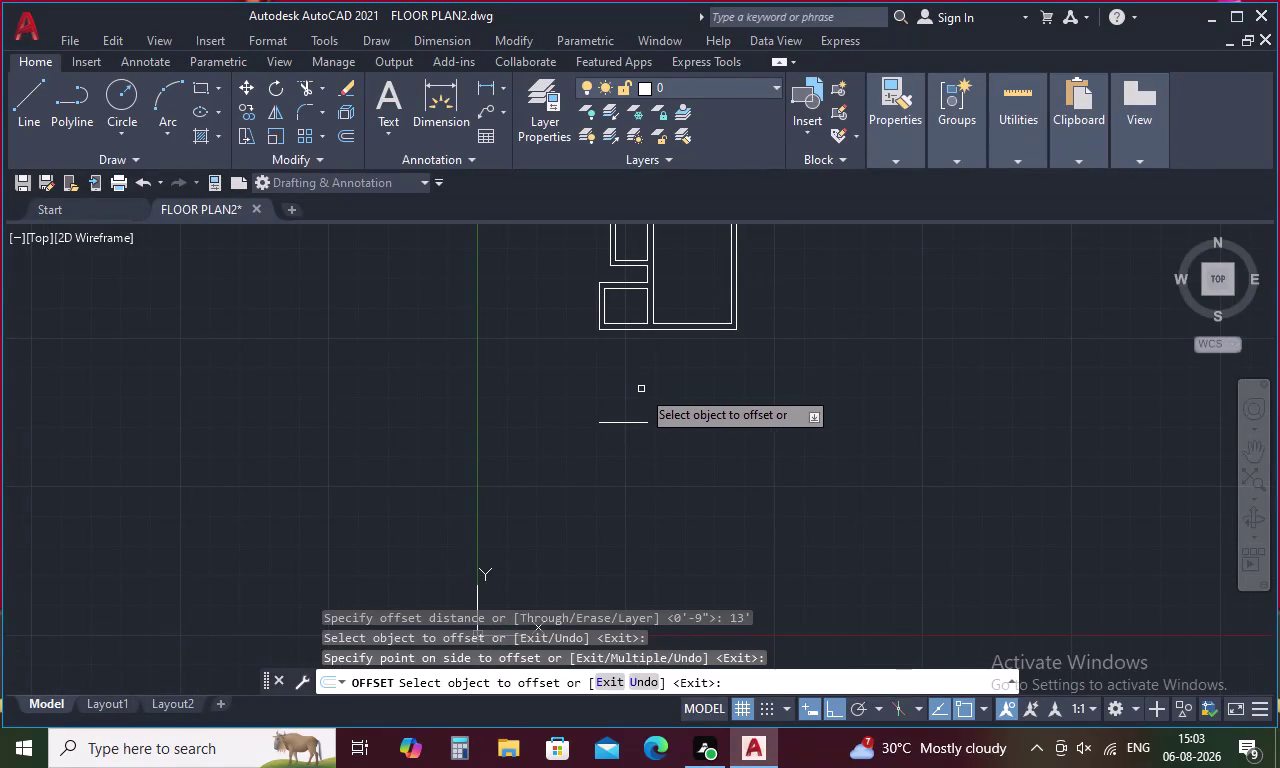
Draw a vertical and a horizontal line forming an L-shaped corner below the plan.
key(space)
text(l)
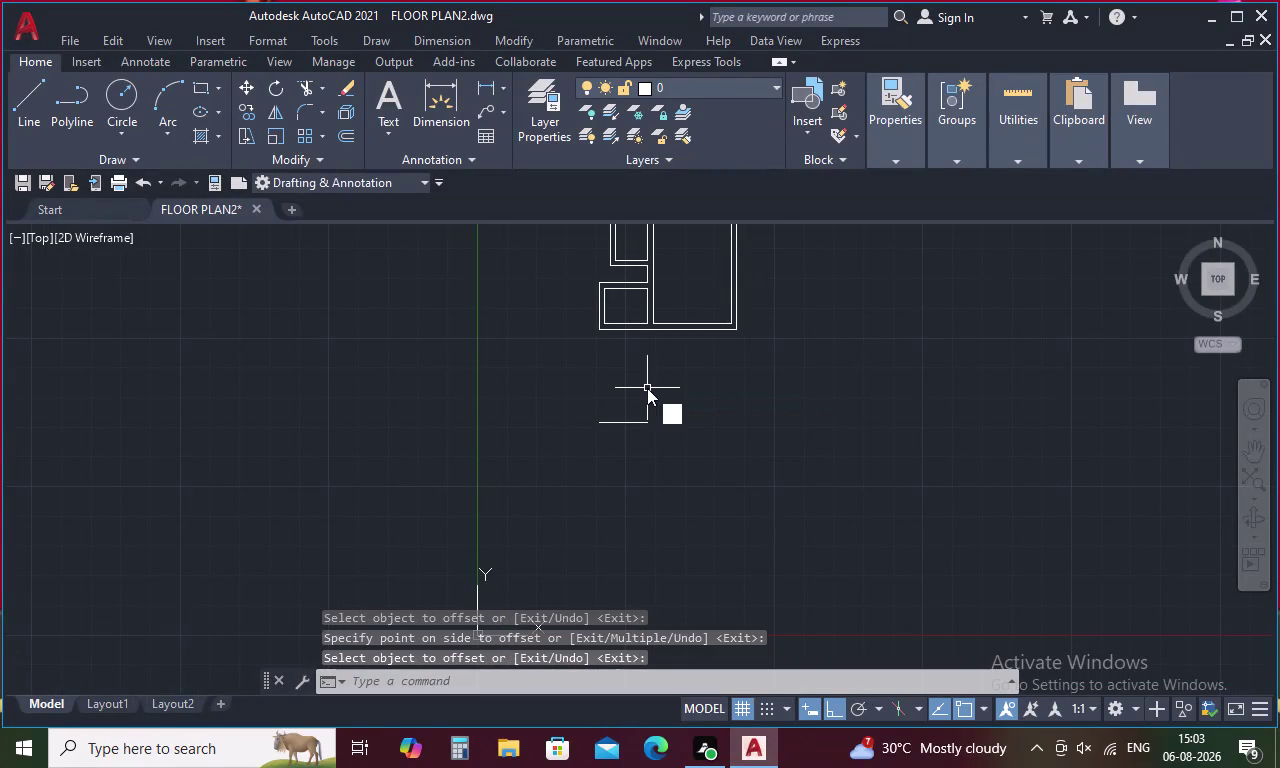
key(space)
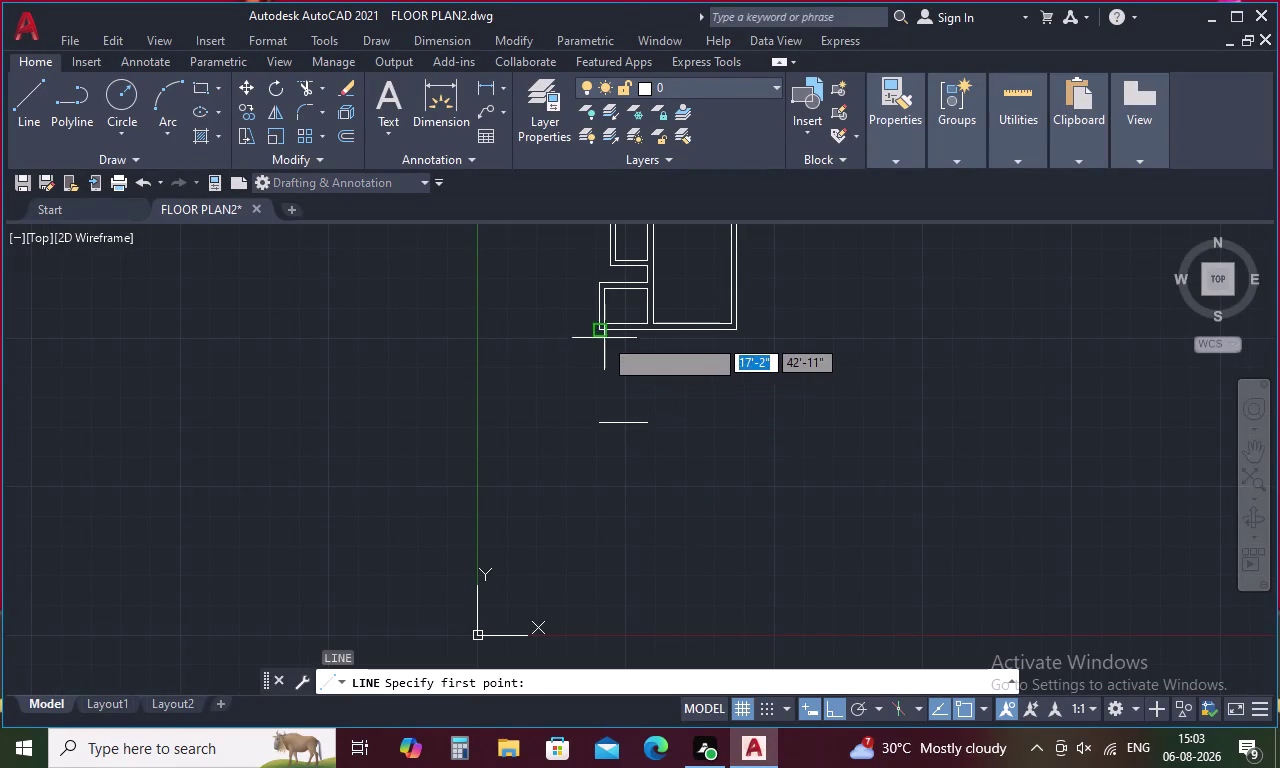
click(598, 334)
scroll(up, 3)
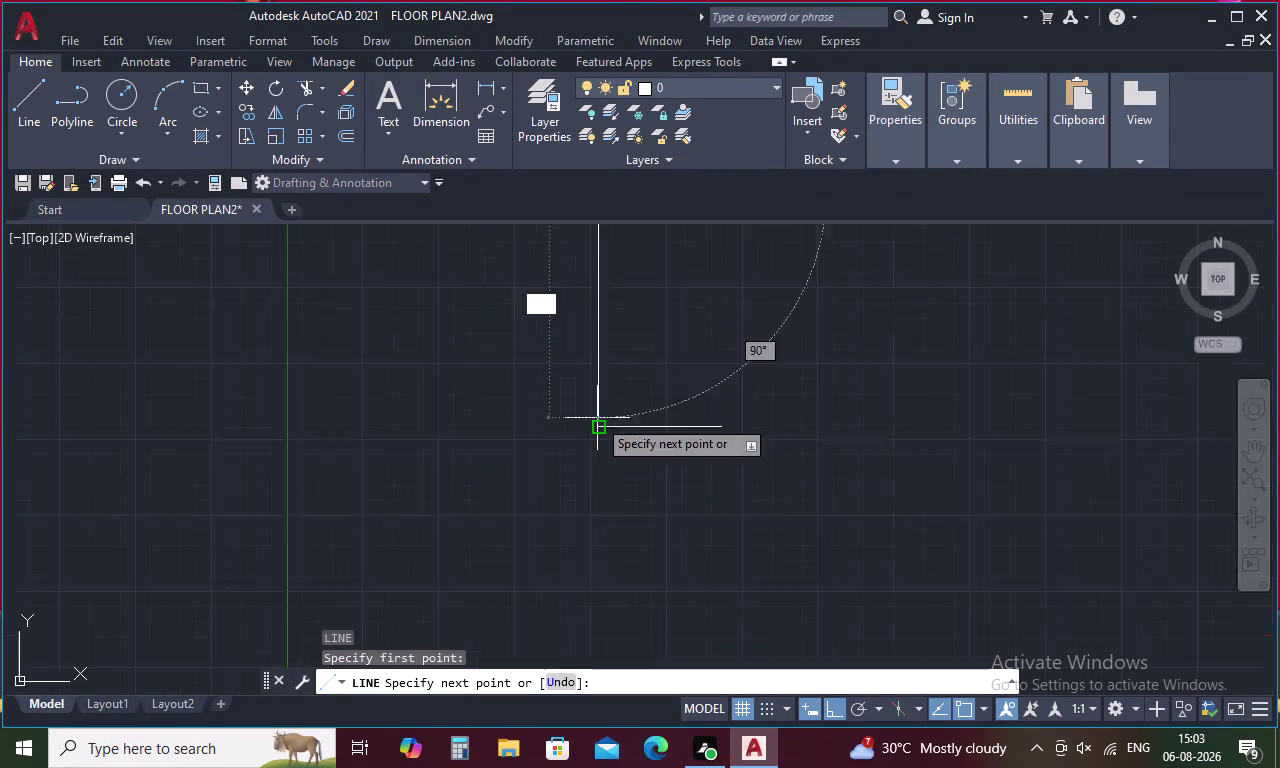
scroll(up, 3)
click(599, 434)
key(Escape)
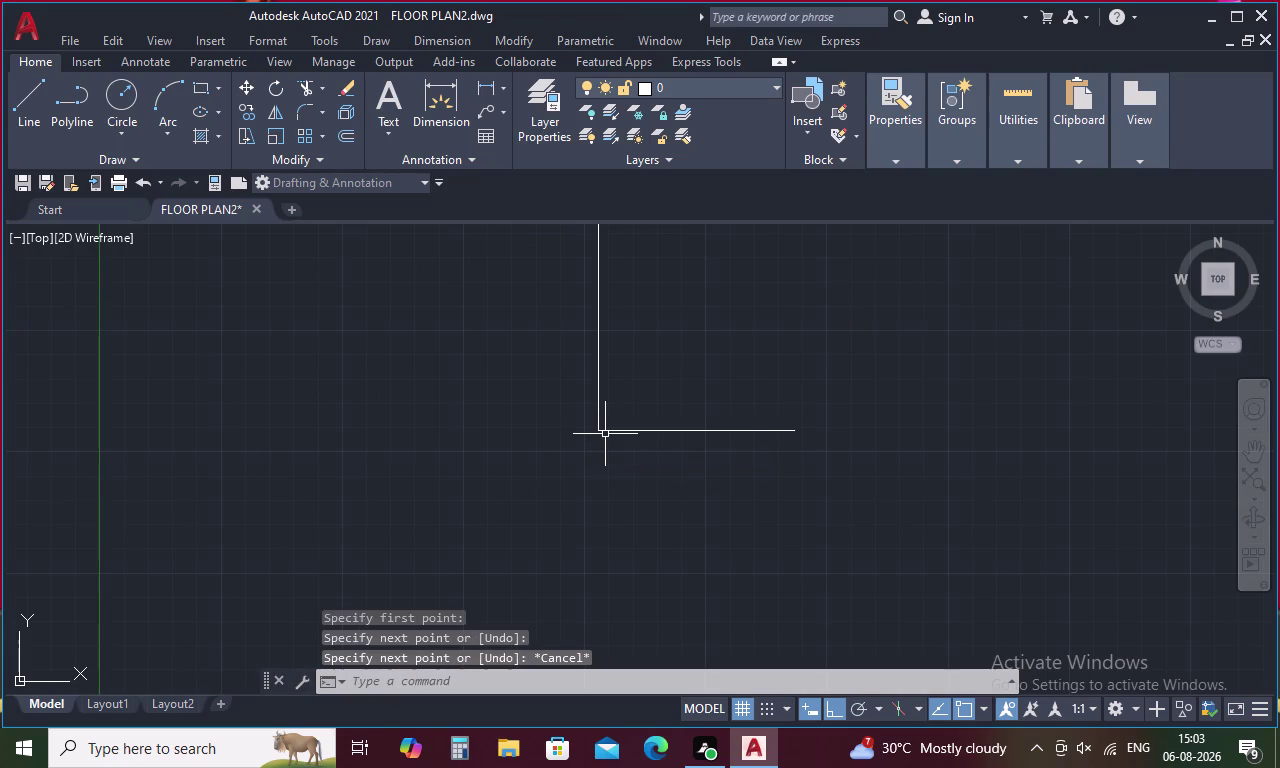
Offset the vertical line right and the horizontal line down by 9 inches.
text(o 9)
key(space)
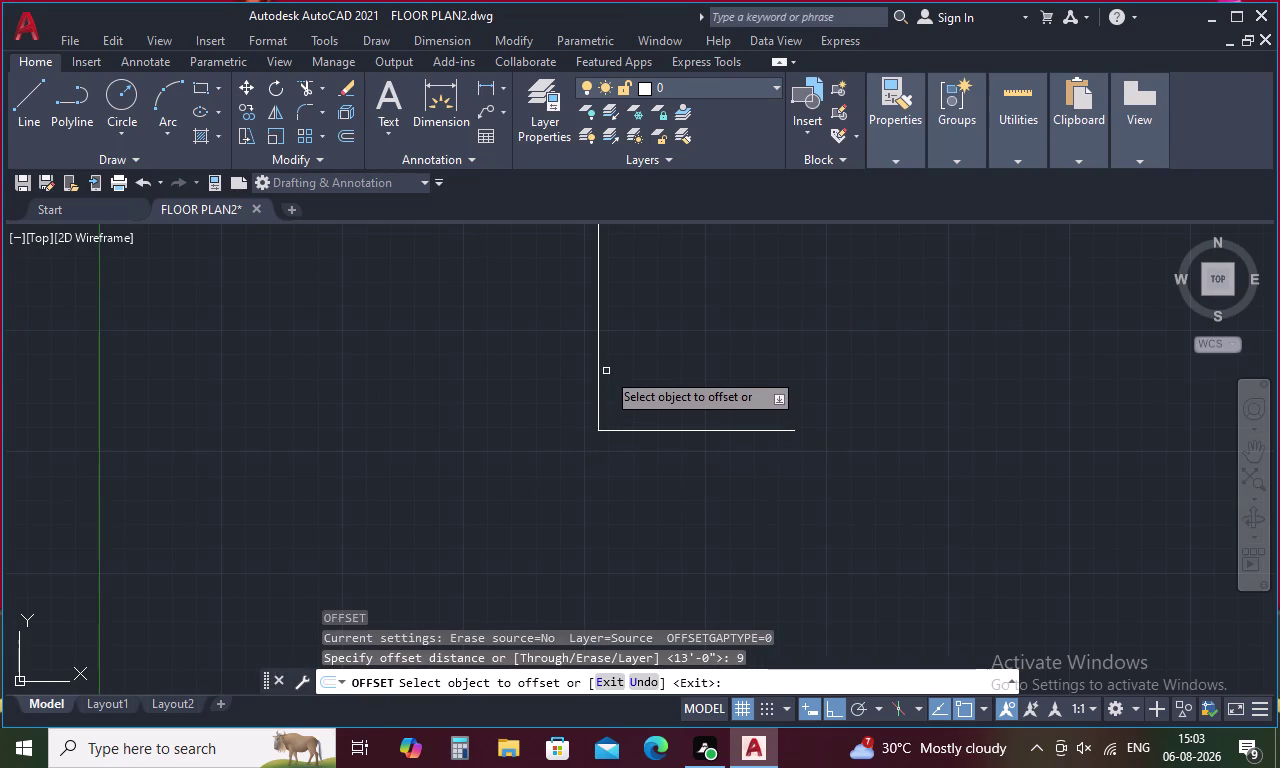
click(596, 354)
click(619, 346)
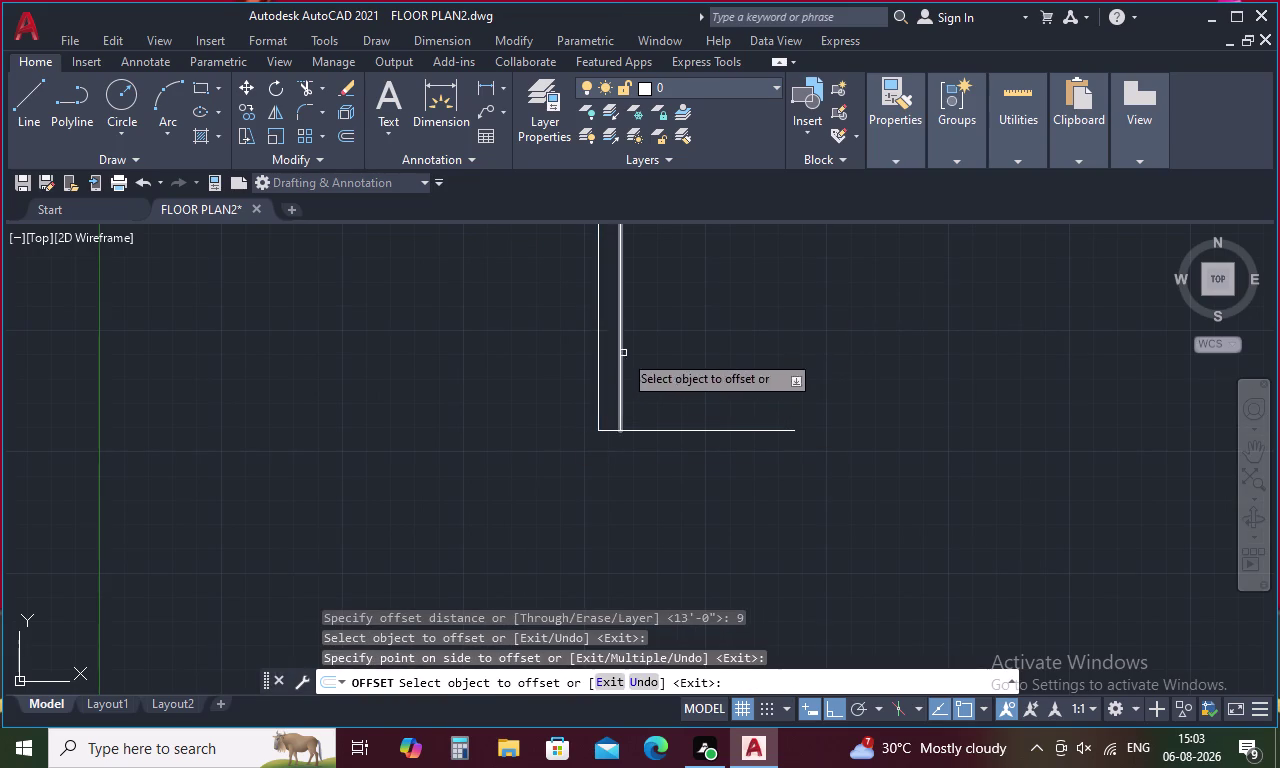
click(657, 433)
click(654, 465)
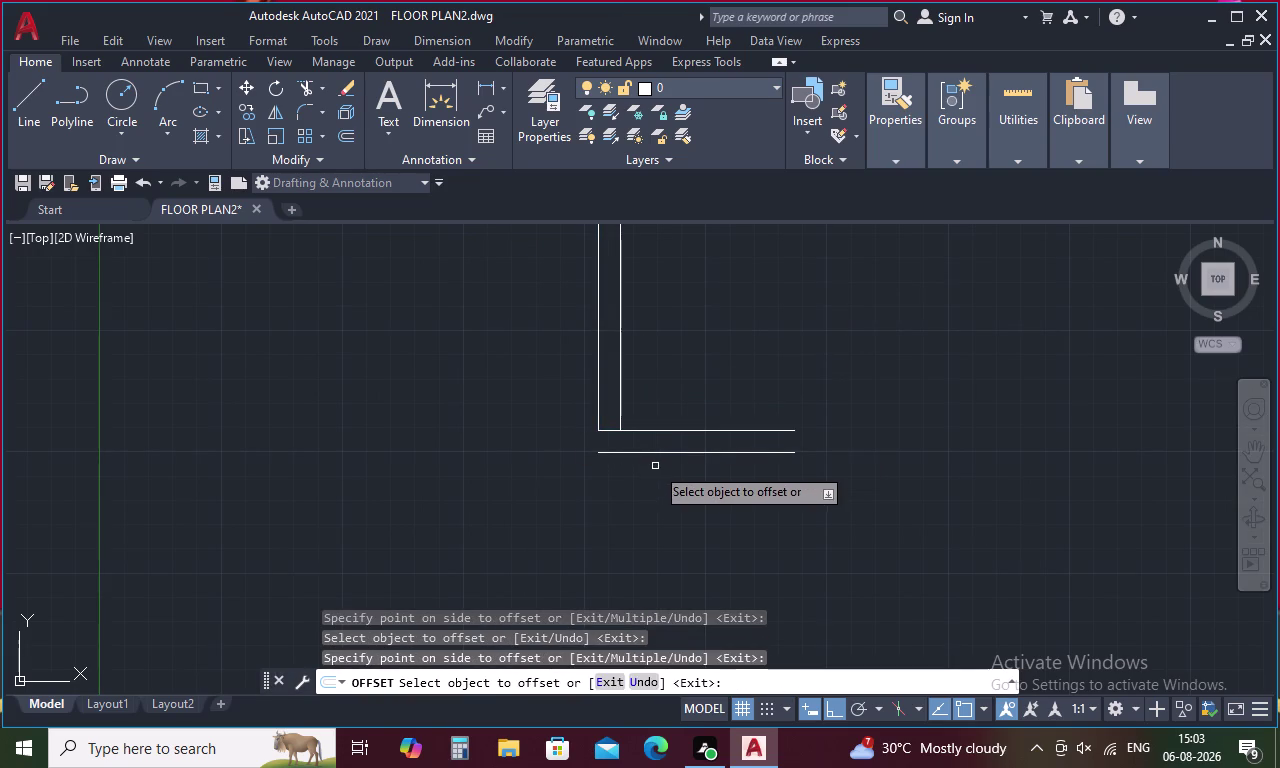
key(Escape)
Start another offset with distance 13, then cancel it.
text(o)
key(space)
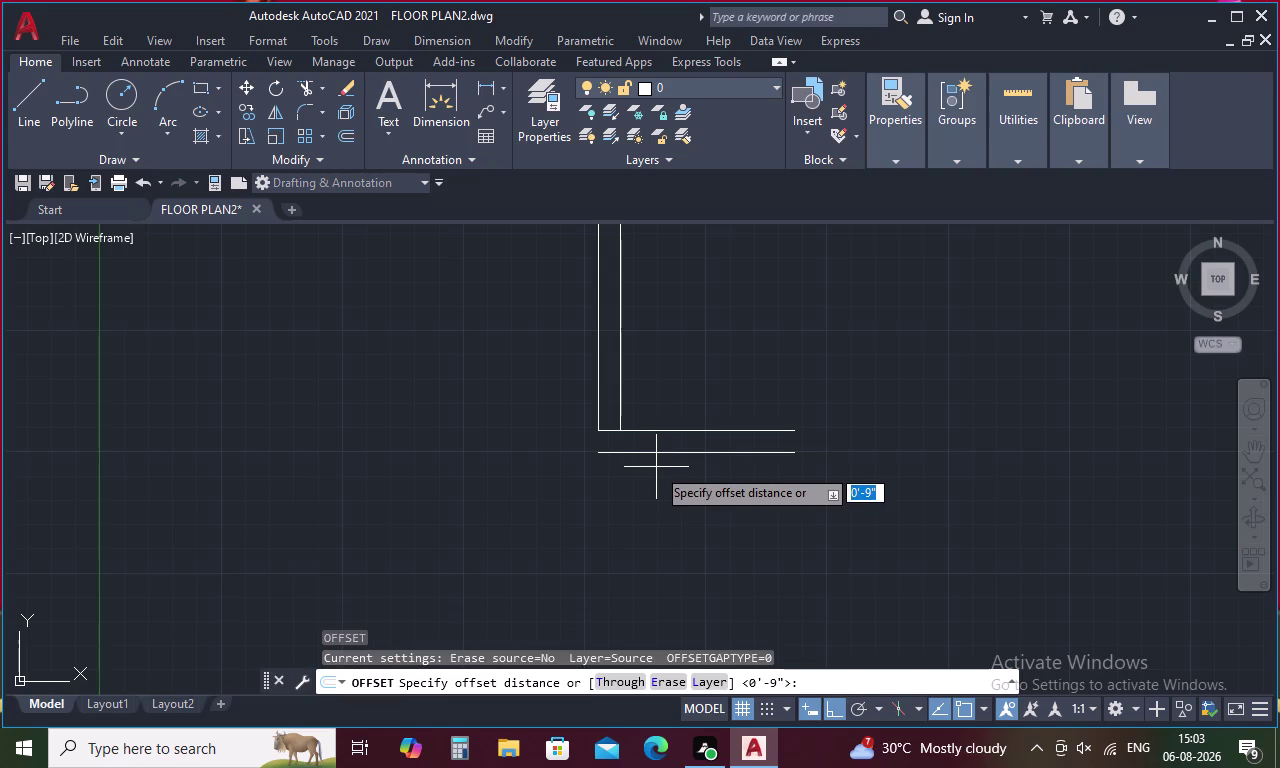
text(13)
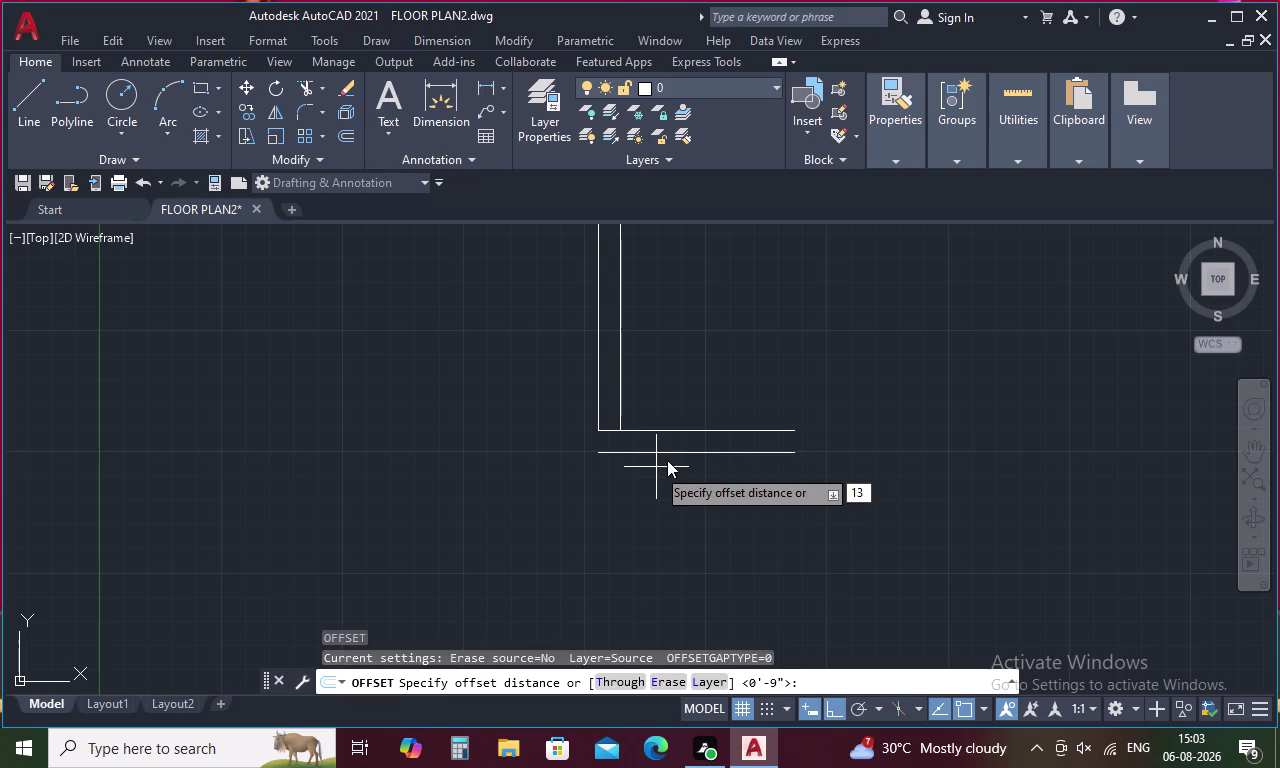
key(Escape)
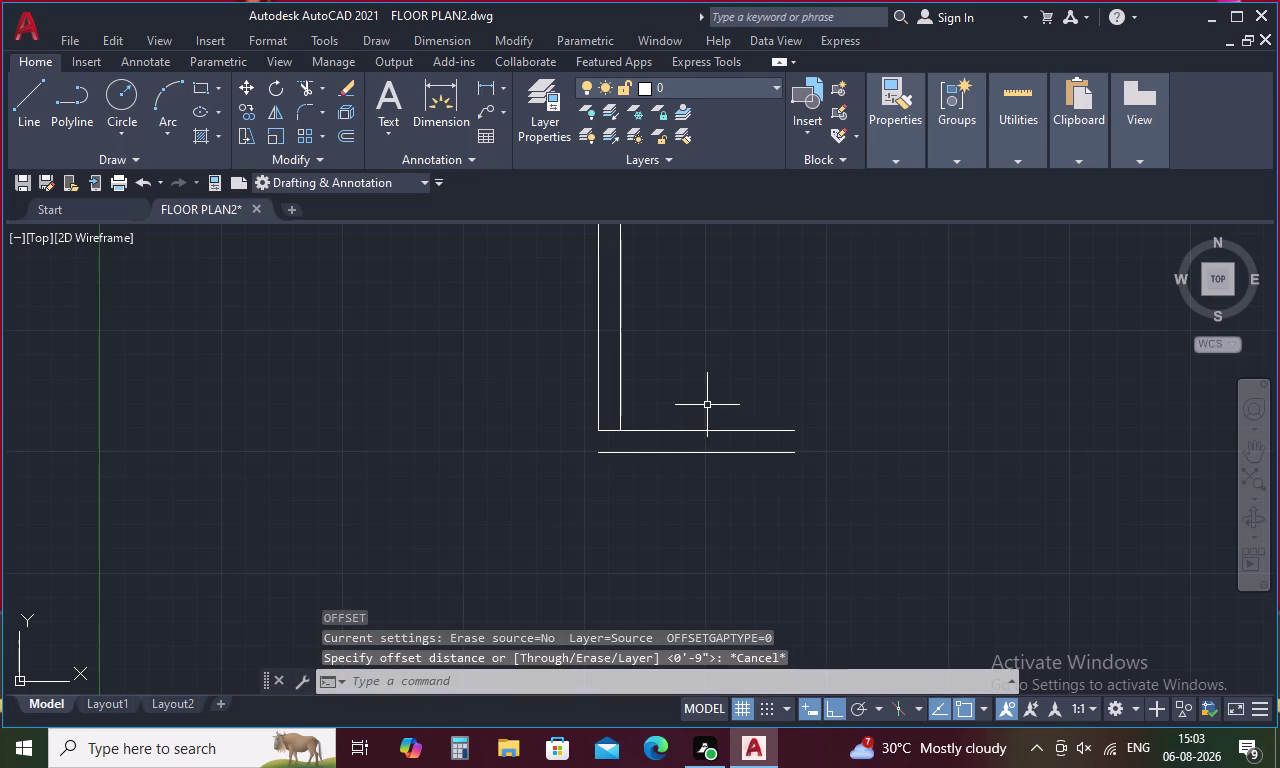
Erase the trial corner's horizontal and vertical line pairs and pan back to the plan.
middle_click(707, 405)
drag(767, 351, 505, 300)
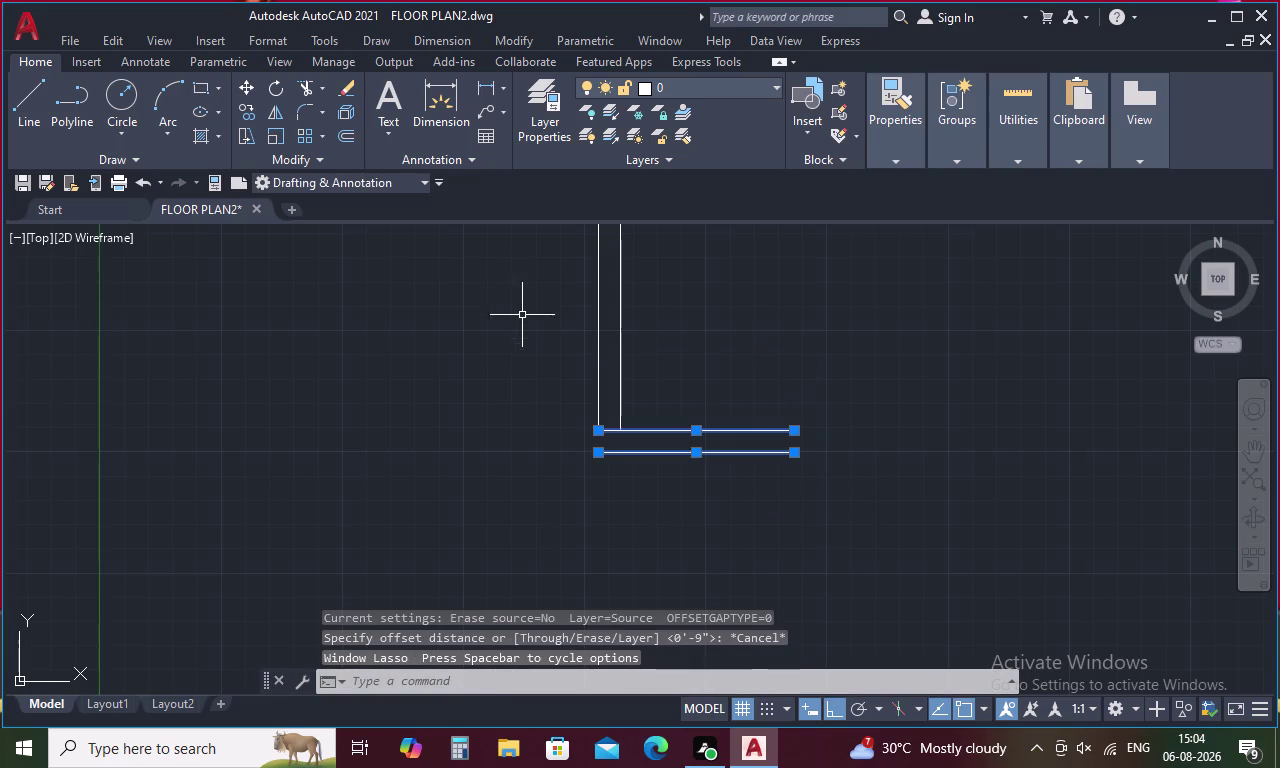
key(Delete)
drag(752, 301, 495, 357)
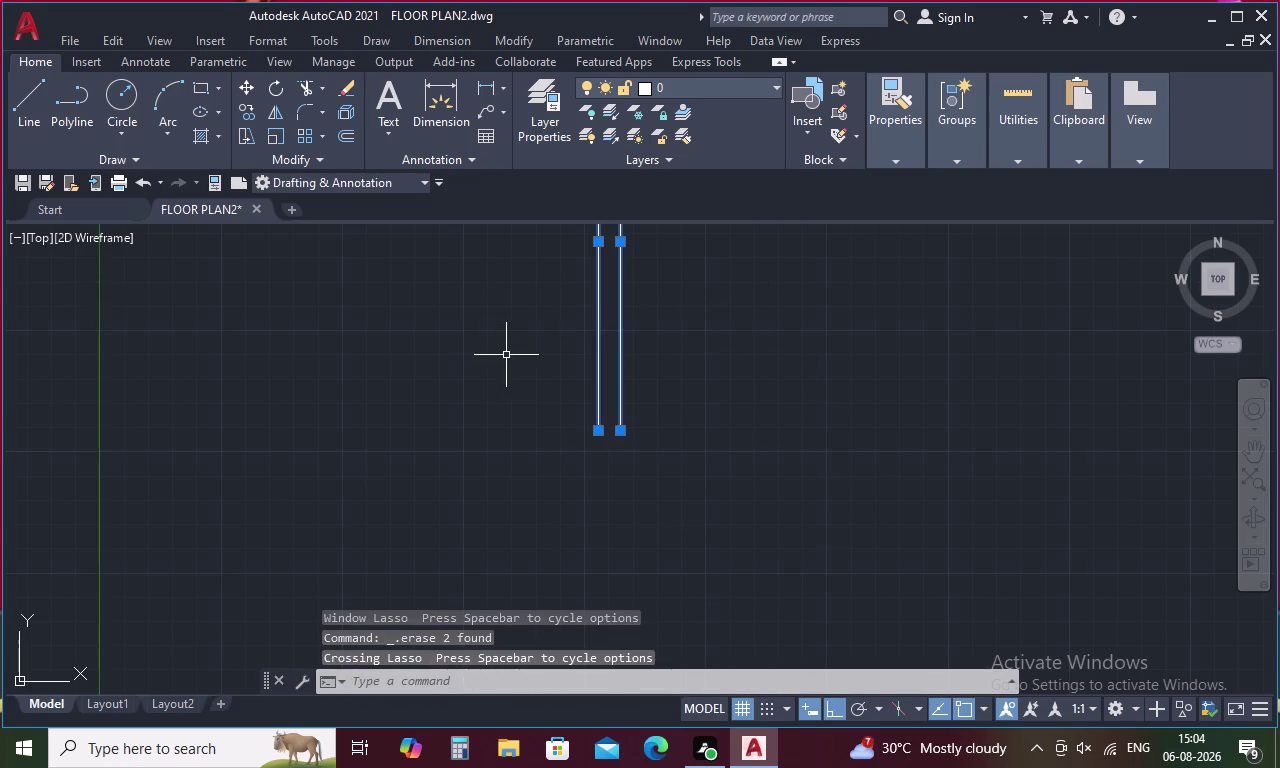
key(Delete)
scroll(down, 3)
middle_drag(508, 358, 533, 506)
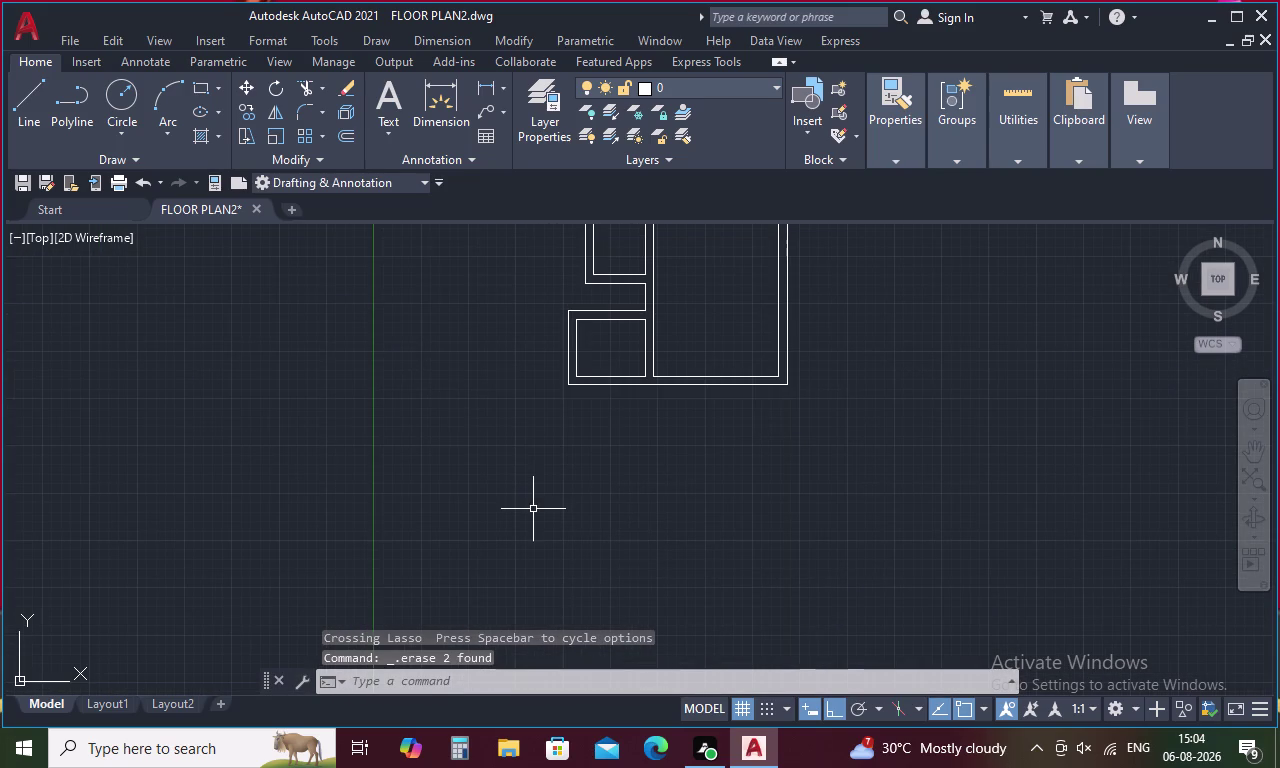
Offset a plan line 10' downward to place a new wall line below the plan.
key(o)
key(Return)
text(1)
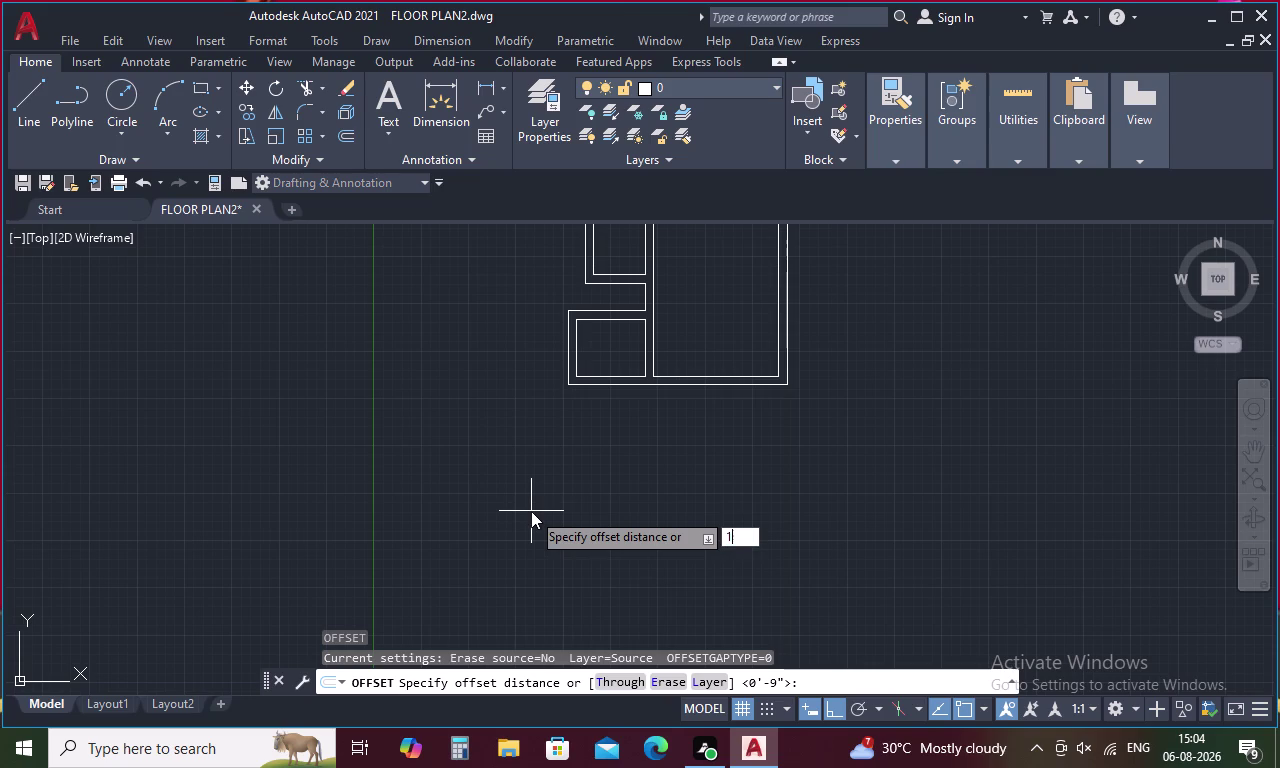
text(0')
key(space)
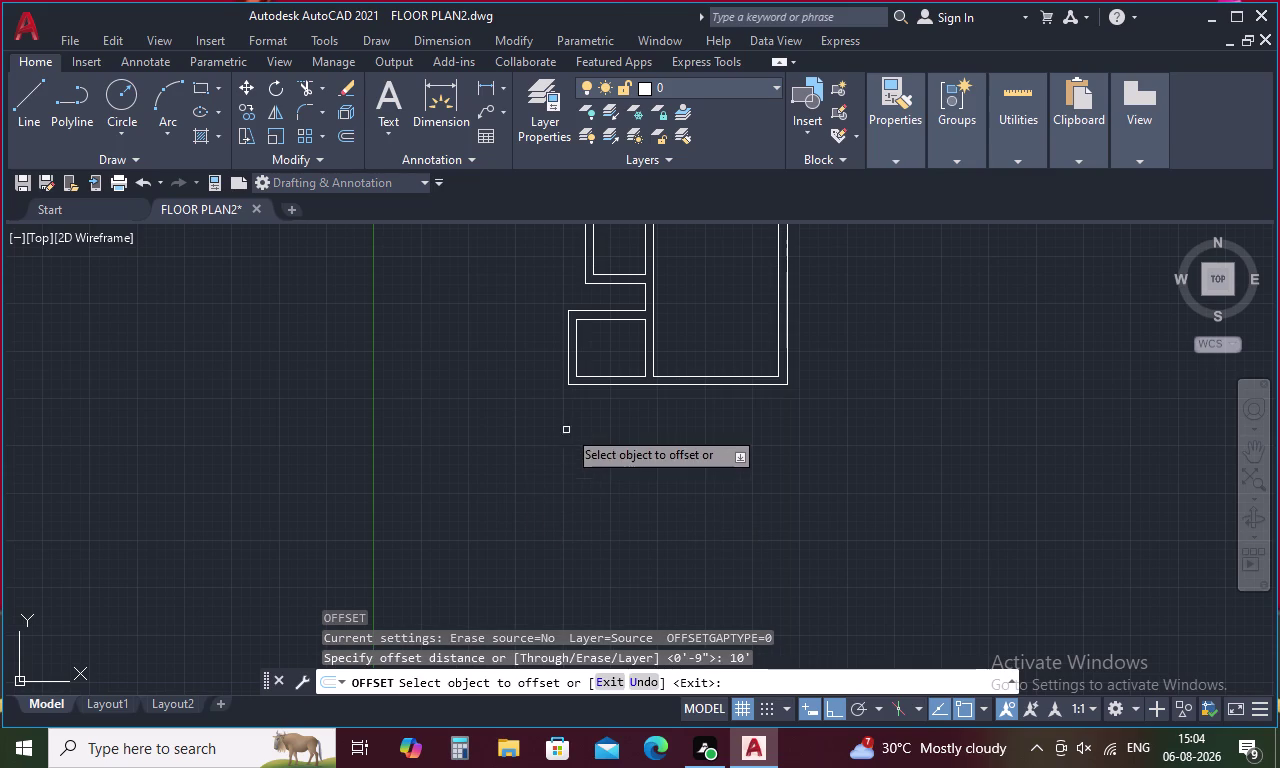
click(606, 387)
click(587, 472)
key(space)
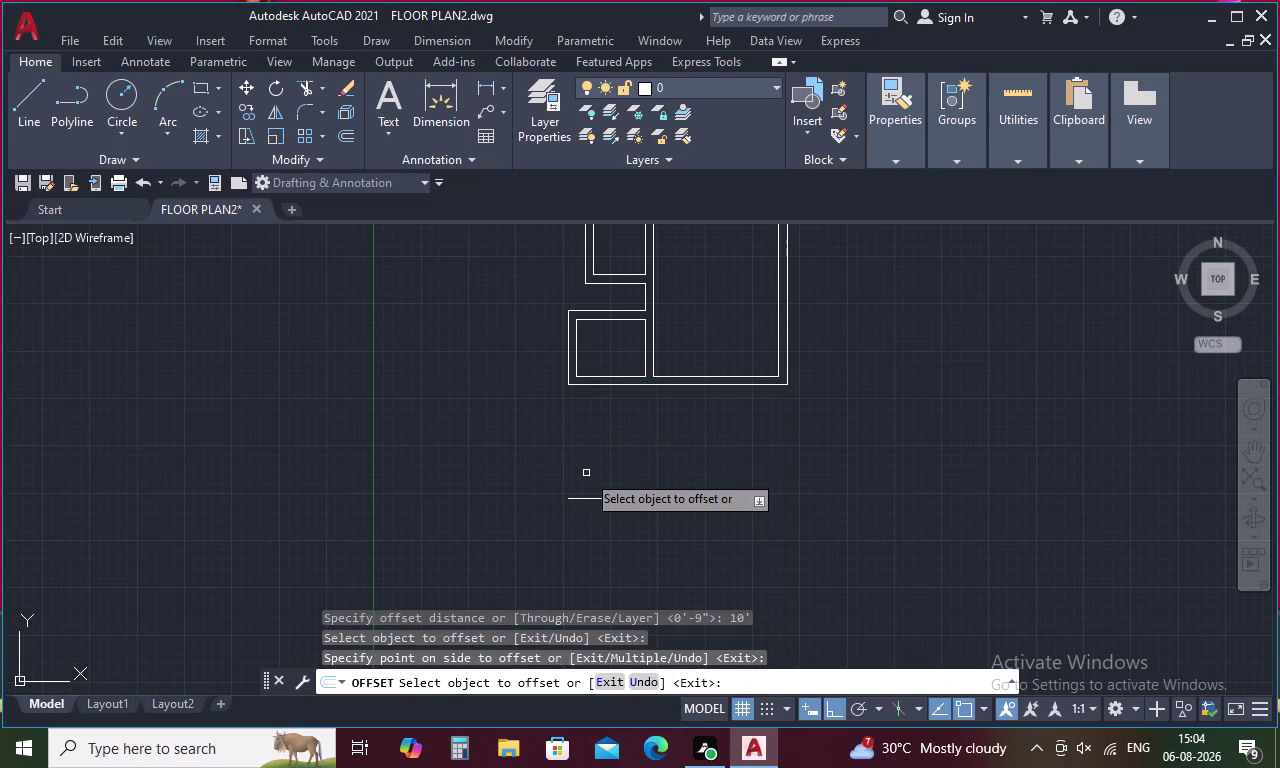
Double the new short wall line with a 9-inch offset.
key(space)
text(9)
key(space)
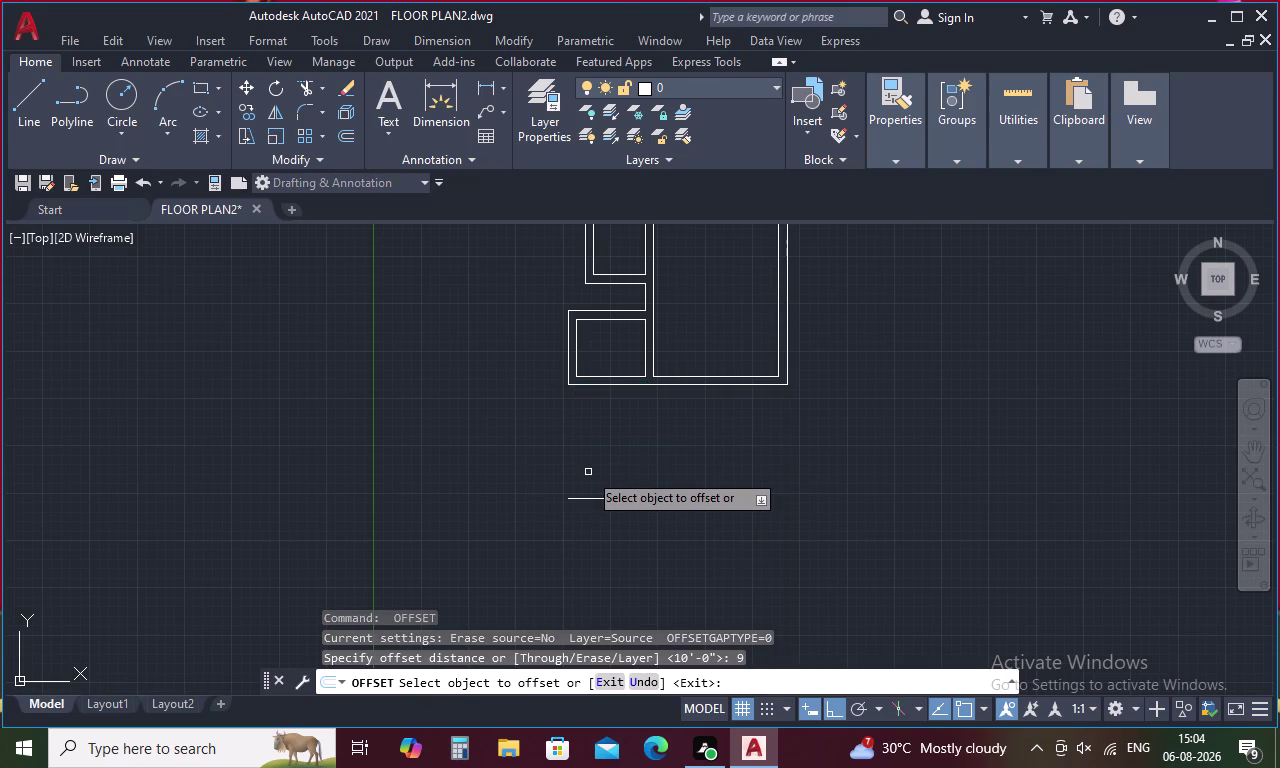
click(588, 498)
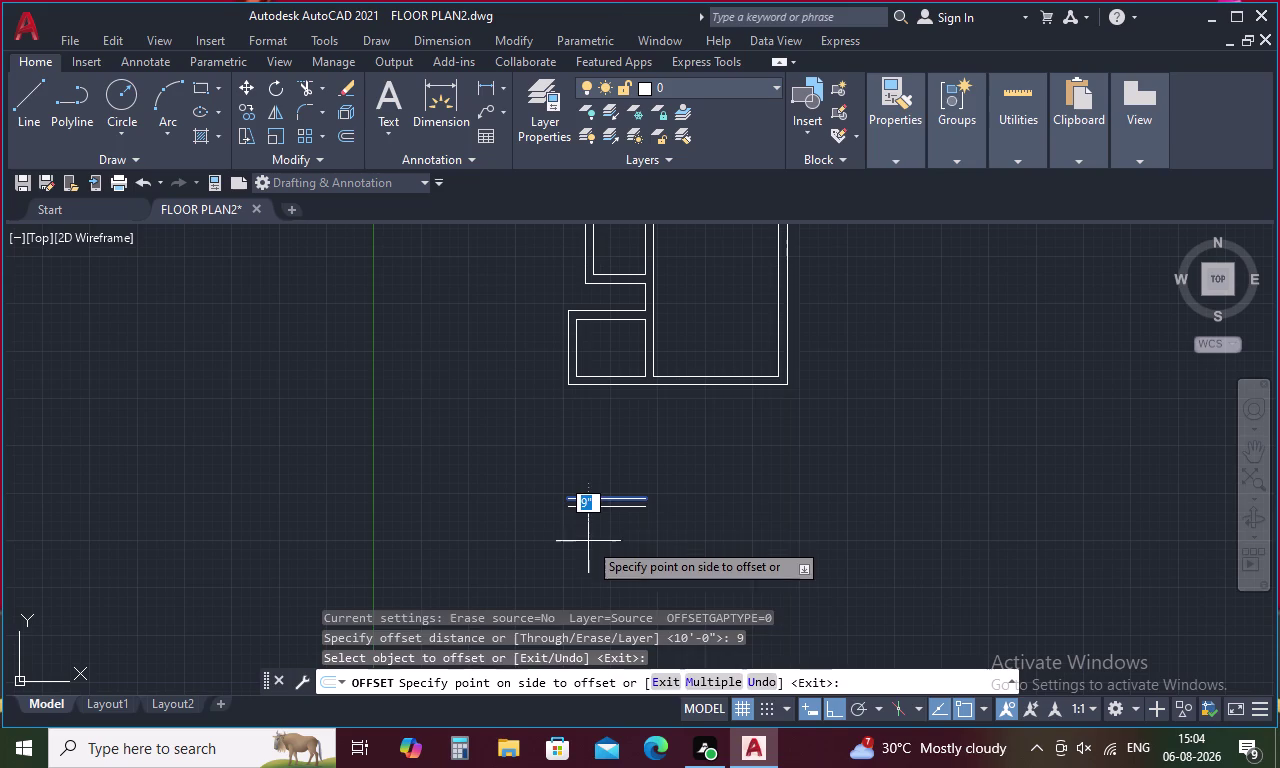
click(588, 541)
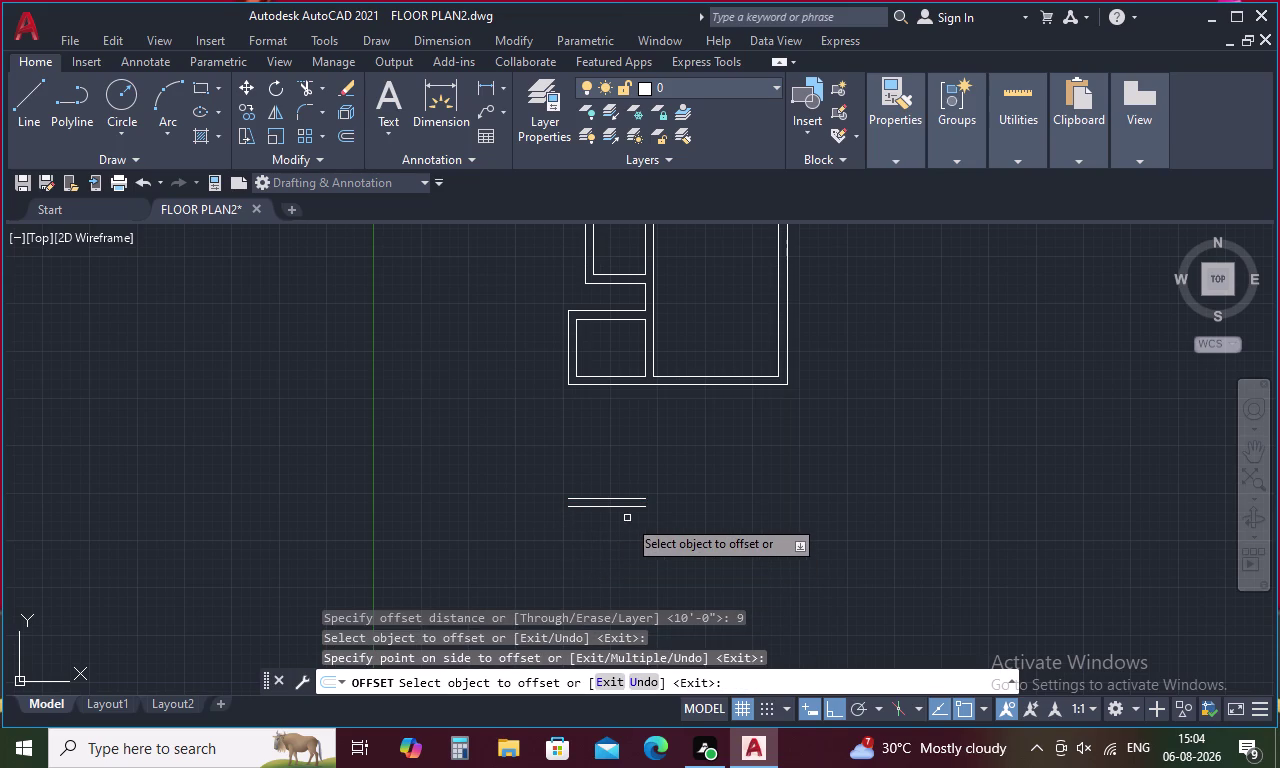
key(Escape)
text(l)
key(space)
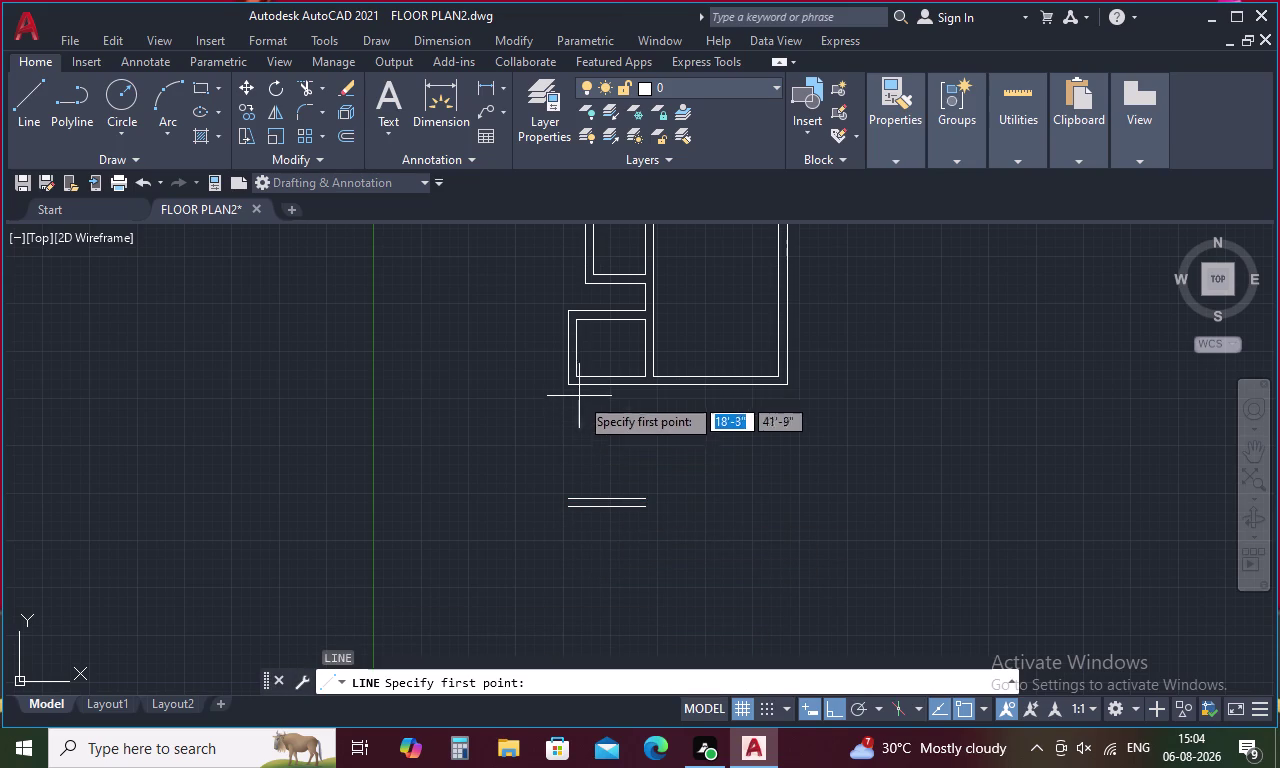
Draw a vertical wall line from the plan's lower-left corner and double it 9 inches right.
click(568, 387)
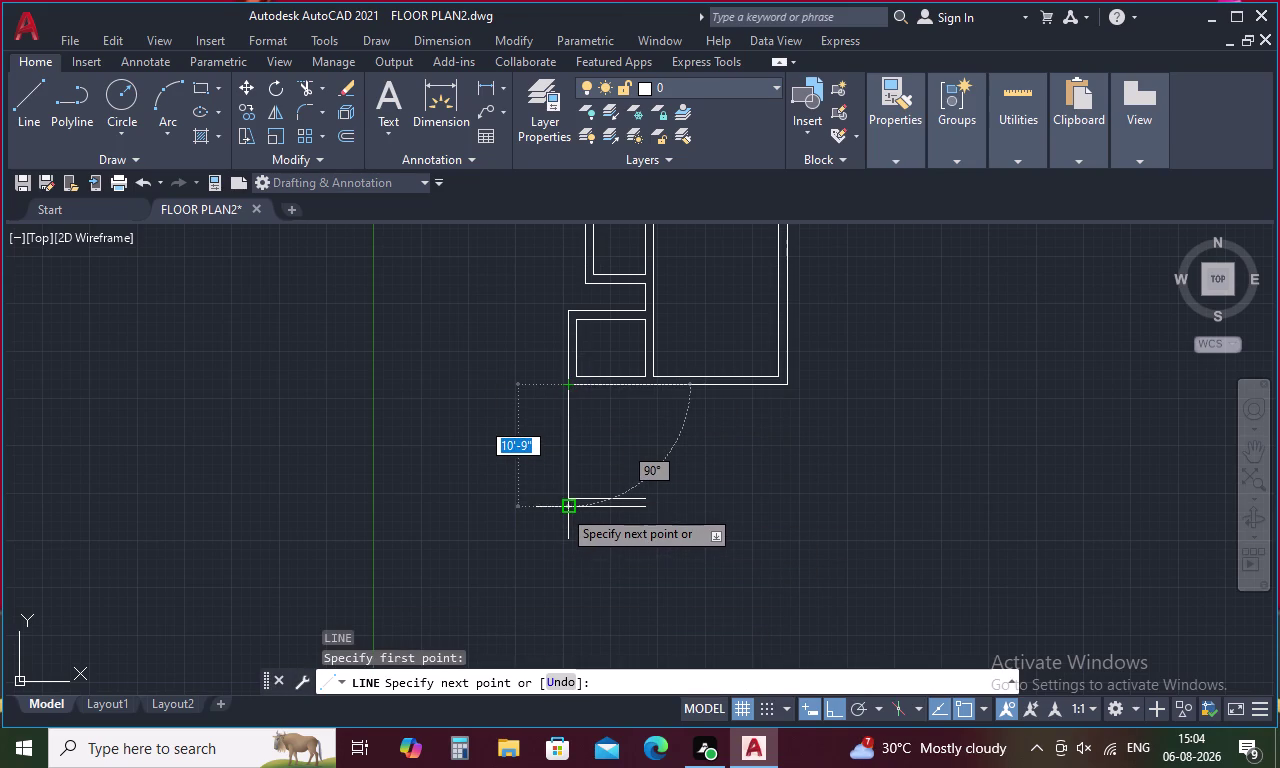
click(564, 507)
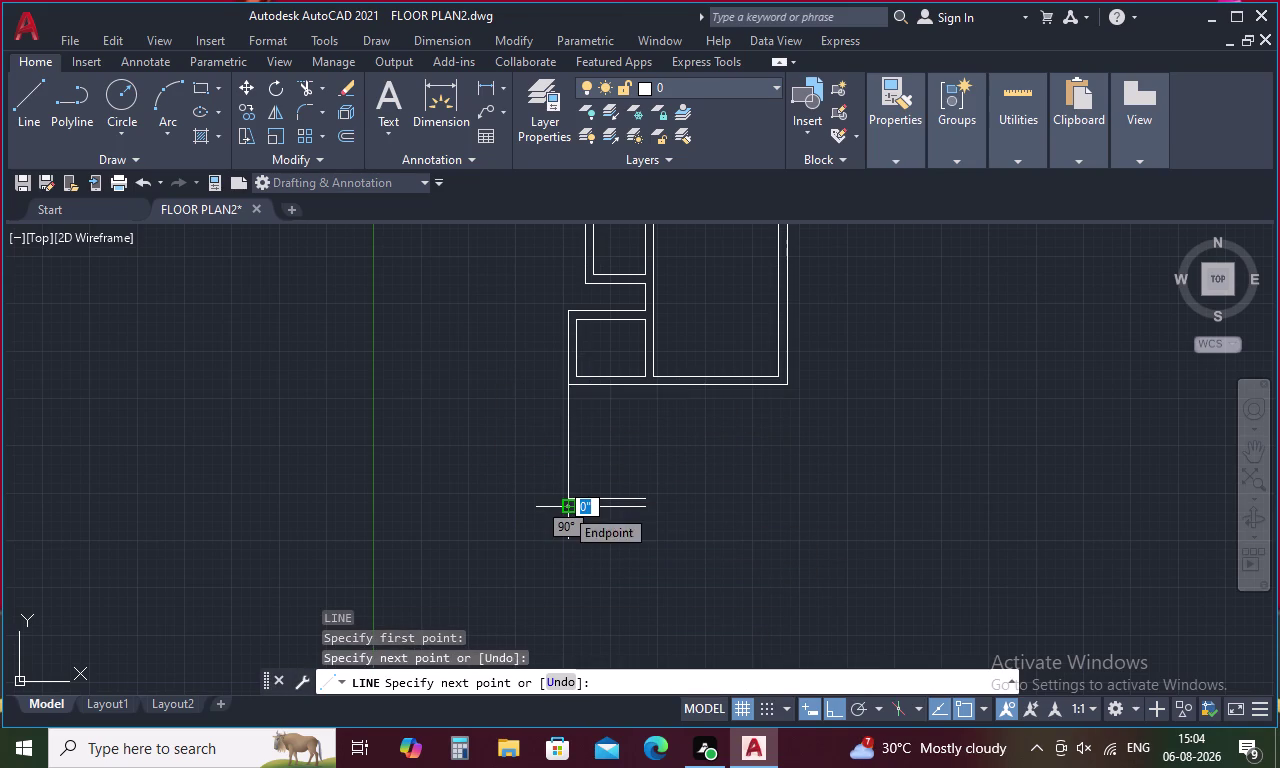
key(Escape)
text(o 9)
key(space)
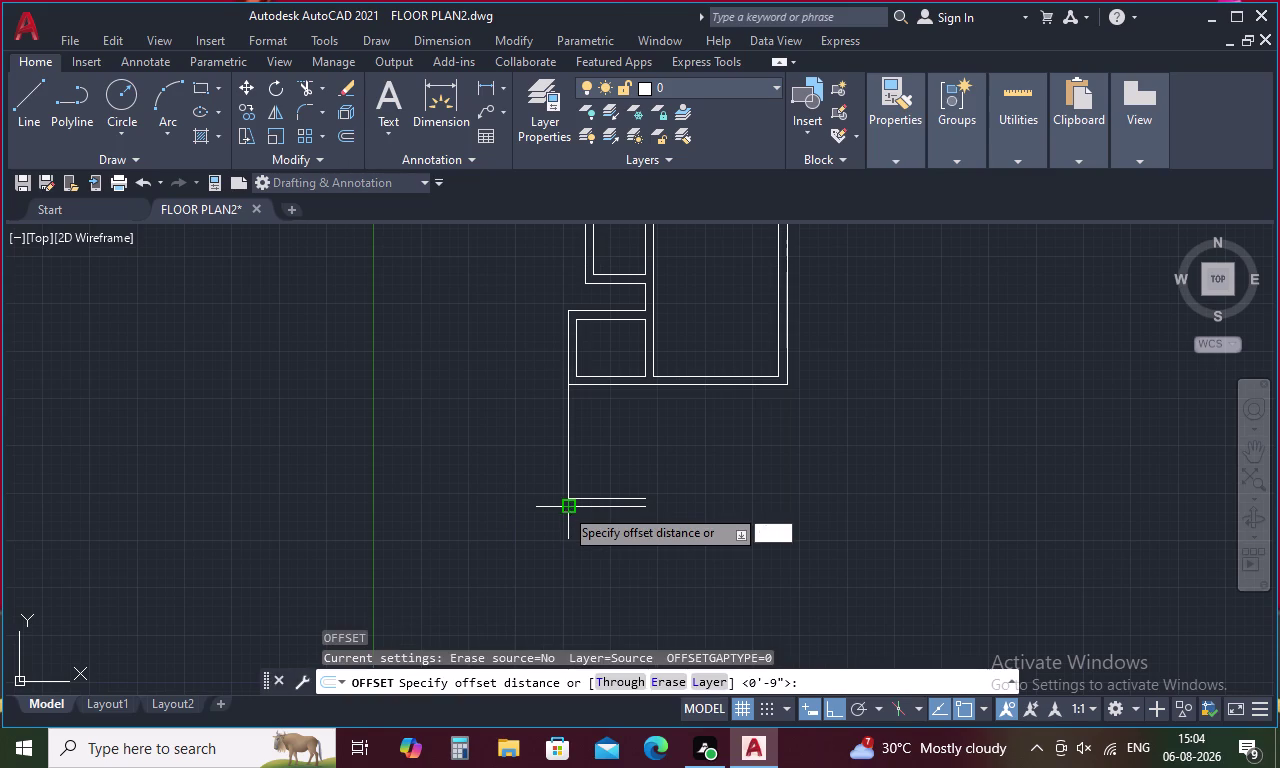
click(568, 462)
click(589, 456)
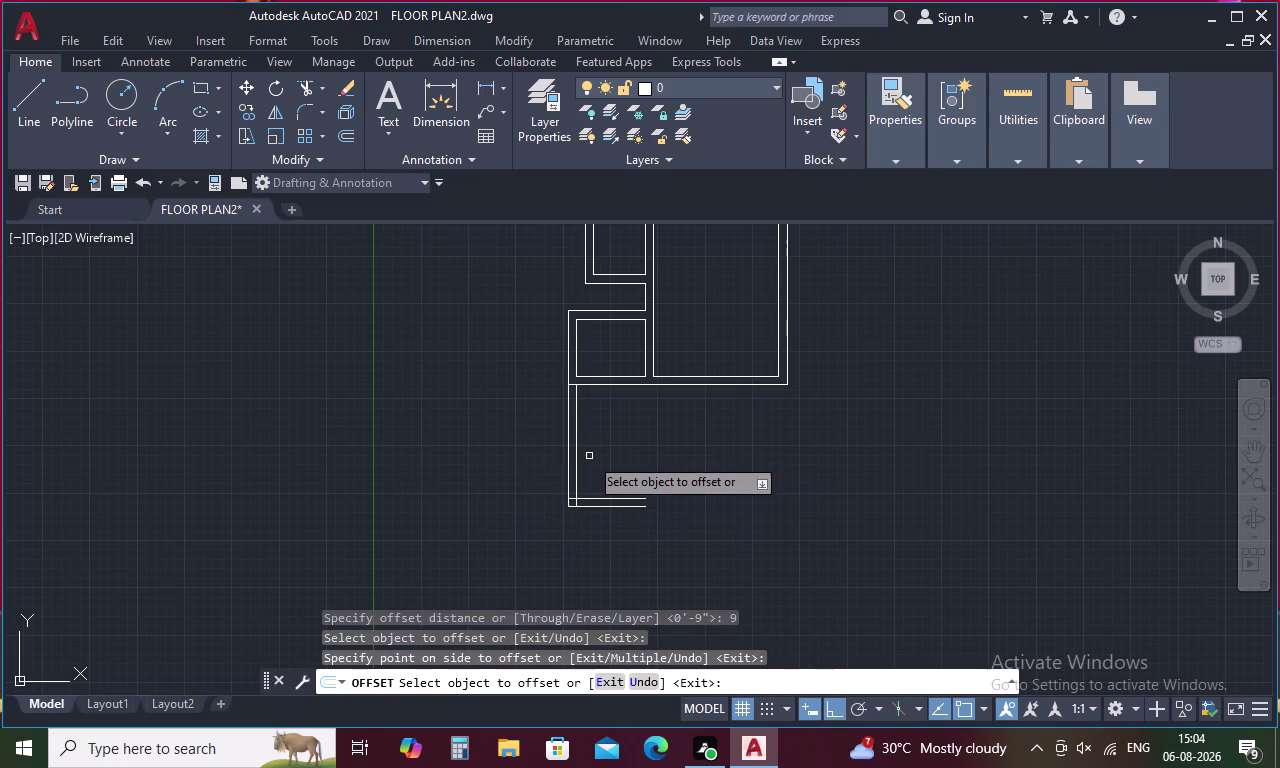
key(Escape)
Offset the vertical wall line 13' to the right.
key(o)
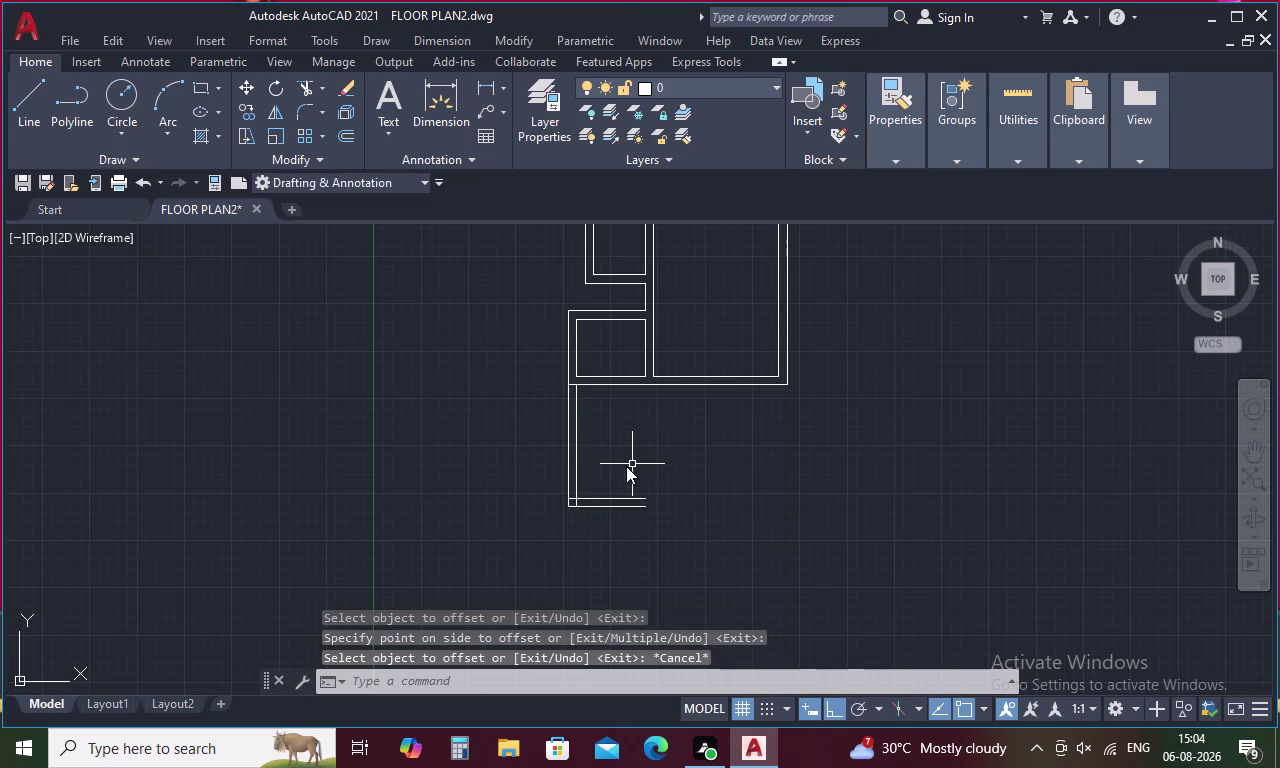
key(space)
key(1)
text(3)
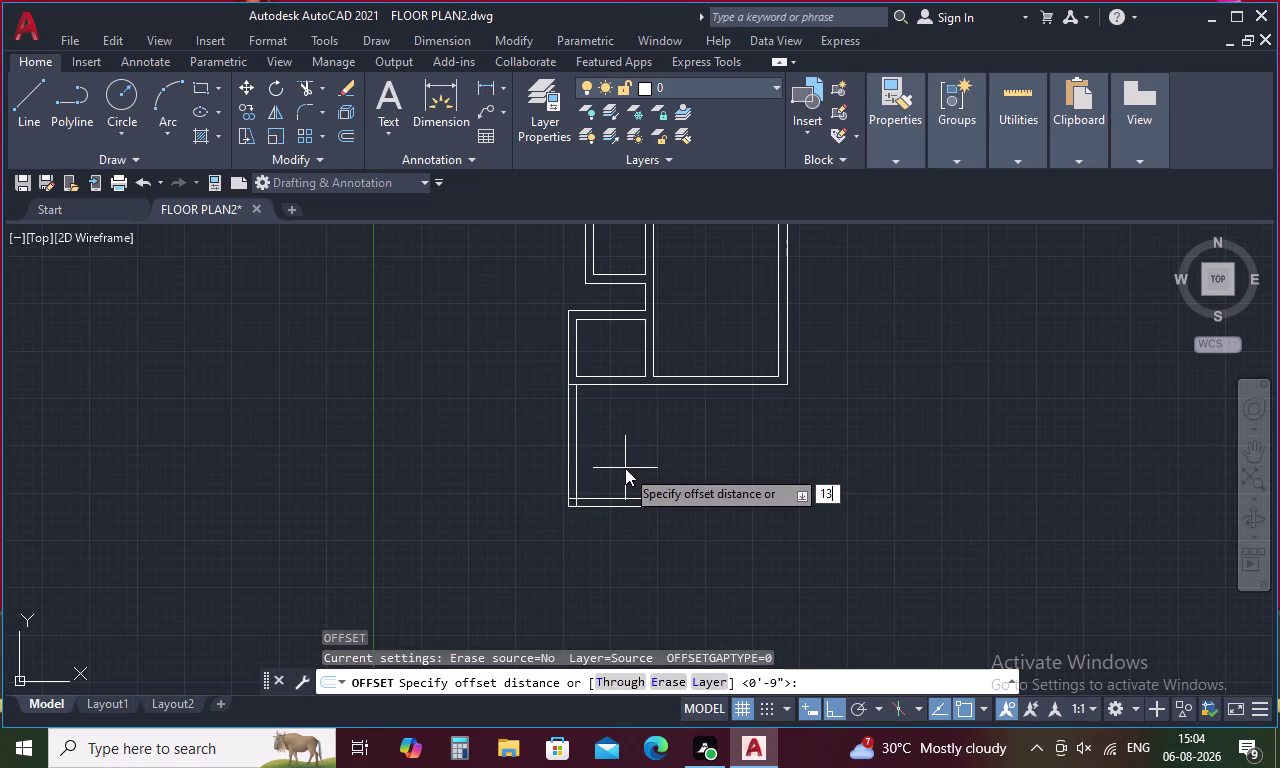
text(')
key(space)
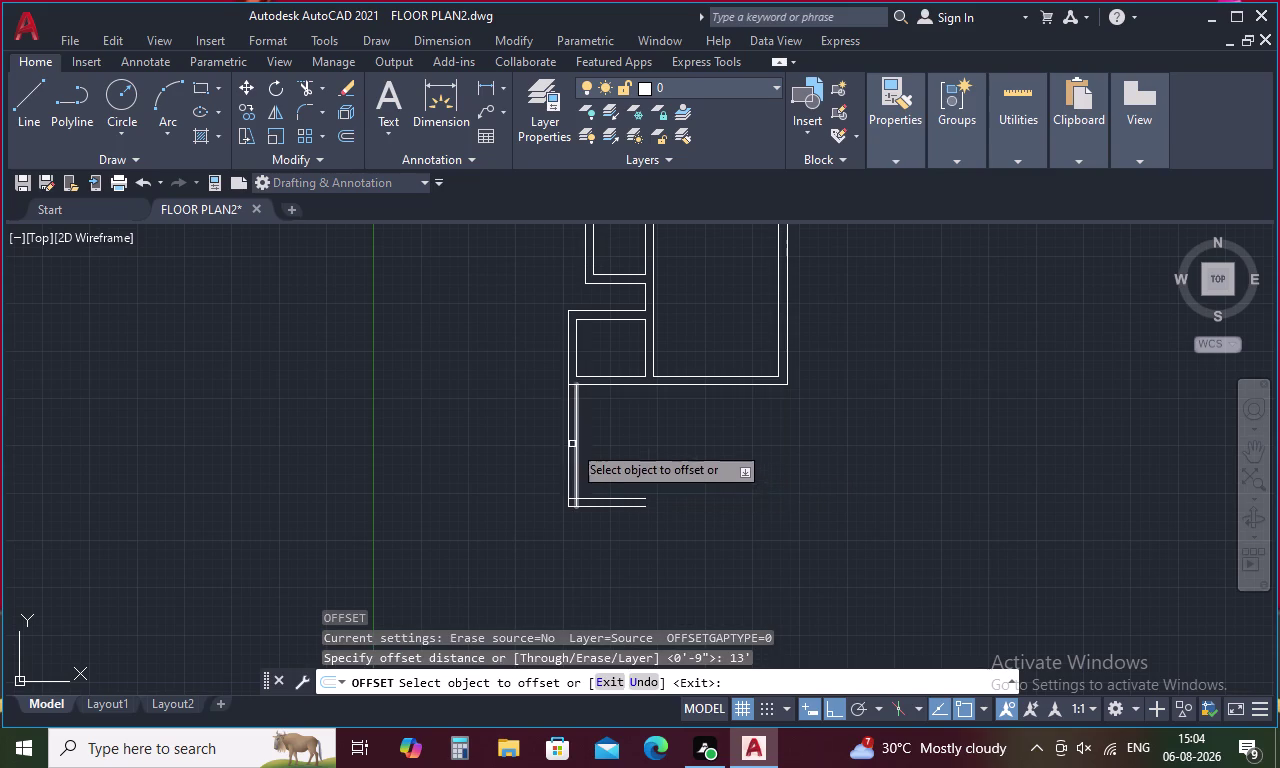
click(577, 438)
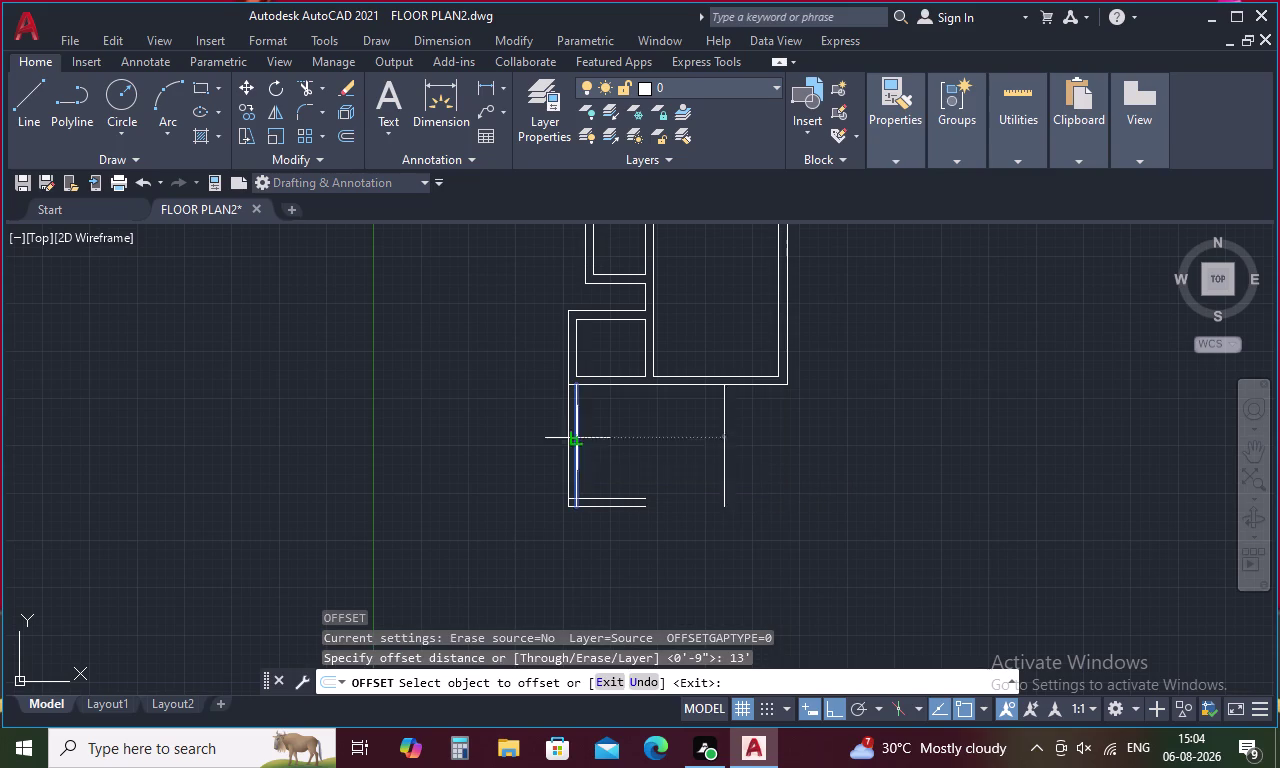
click(666, 457)
key(space)
Double the new right-hand wall line with a 9-inch offset.
key(space)
key(9)
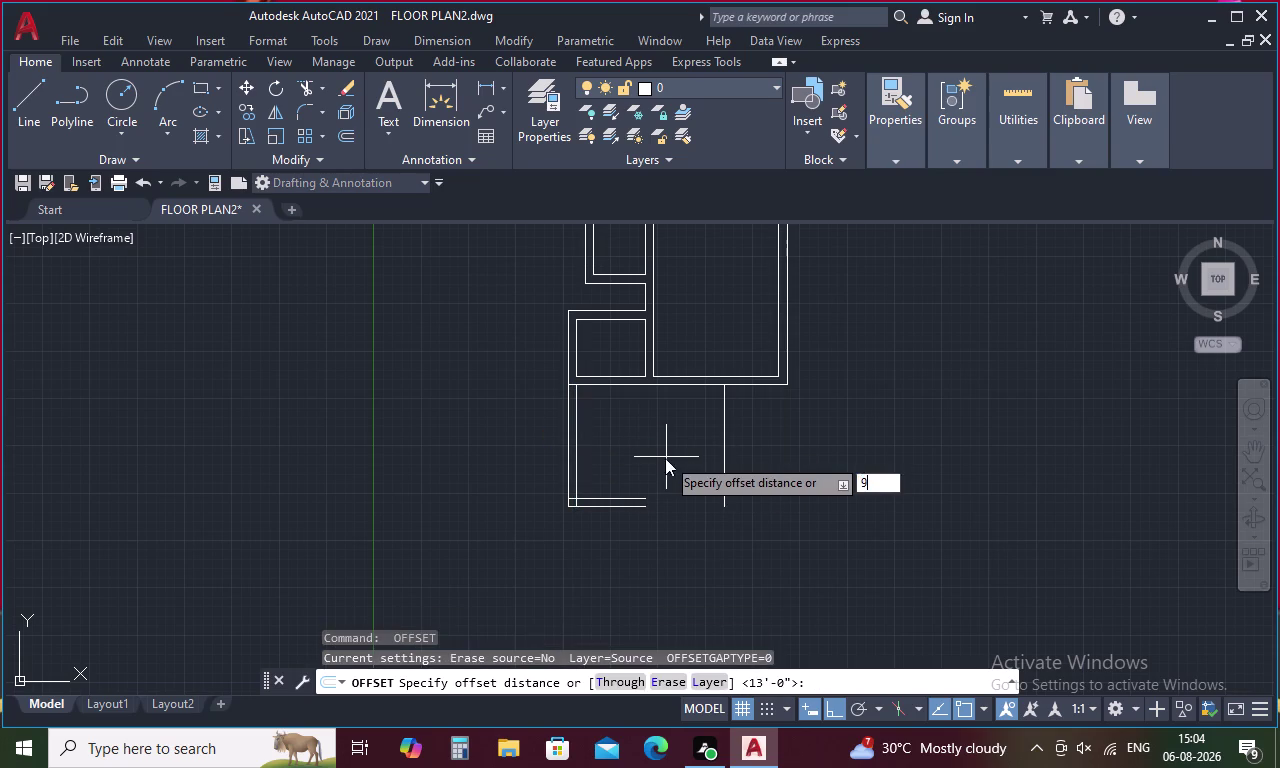
key(space)
click(723, 437)
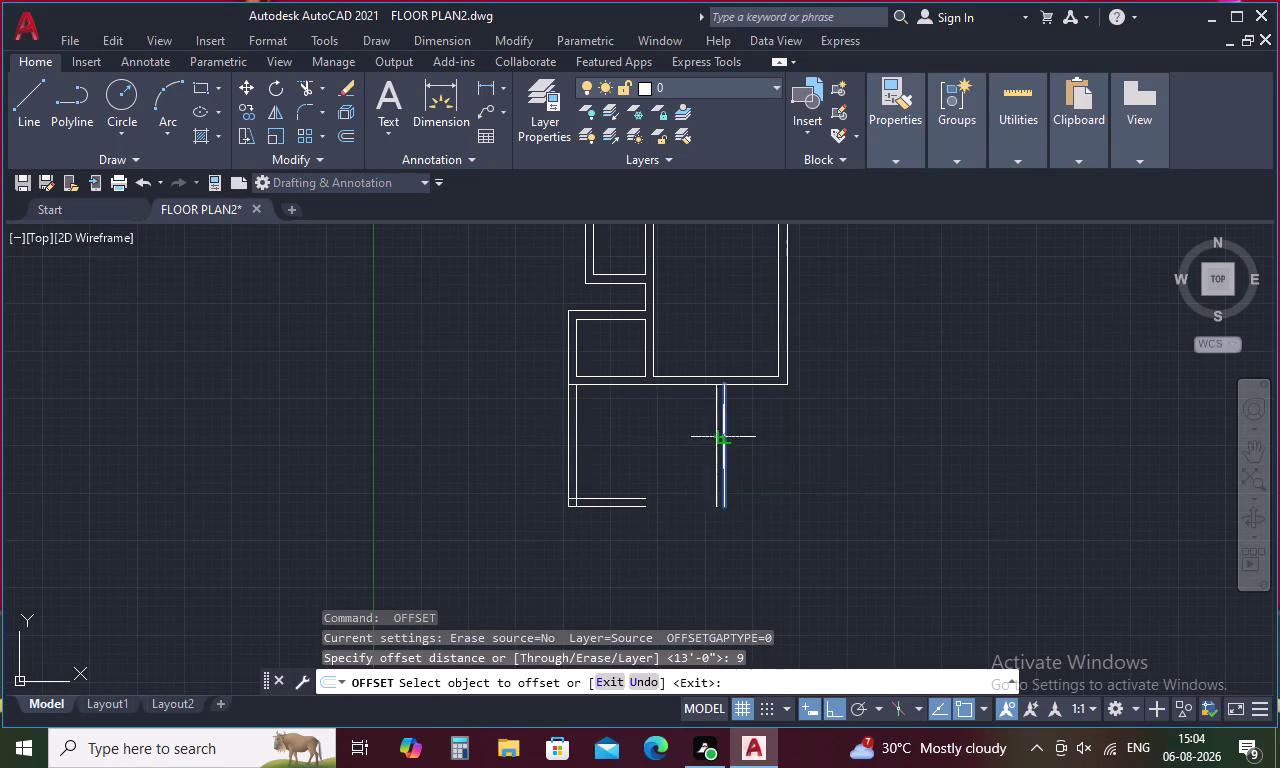
click(770, 435)
key(Escape)
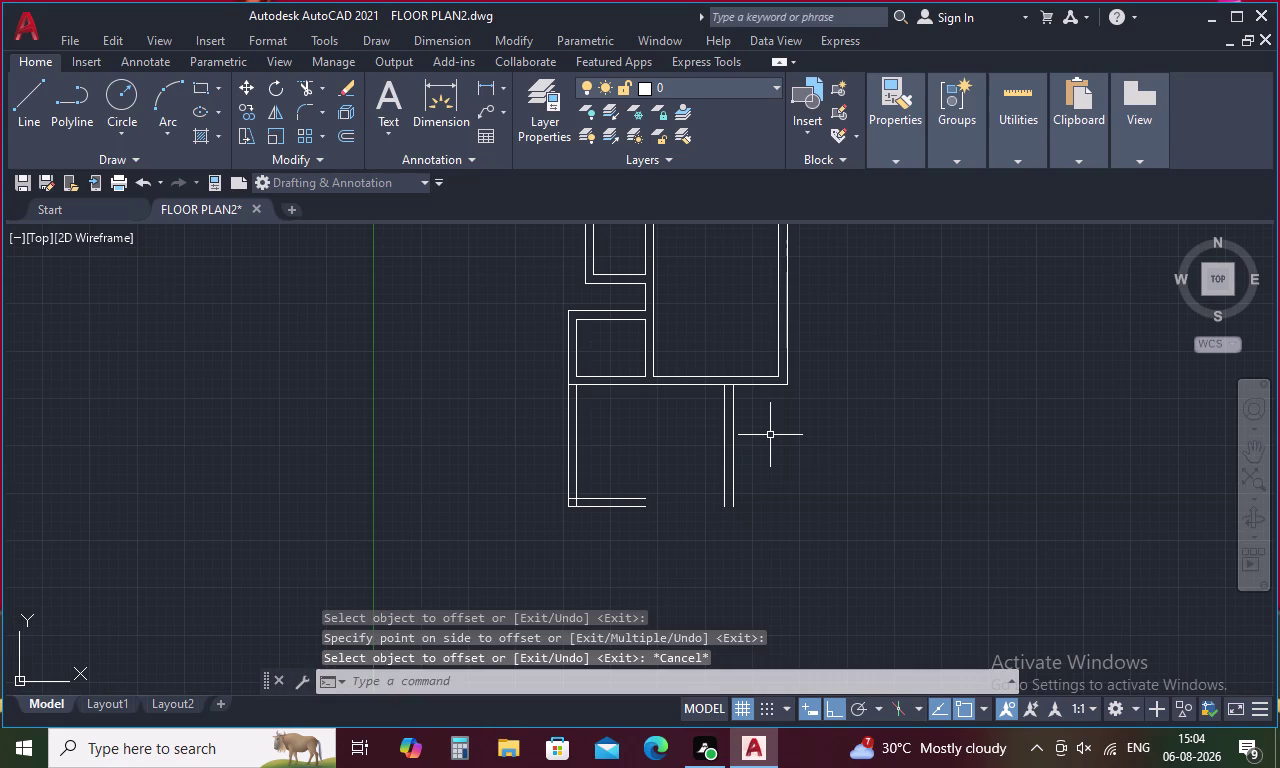
text(f)
key(space)
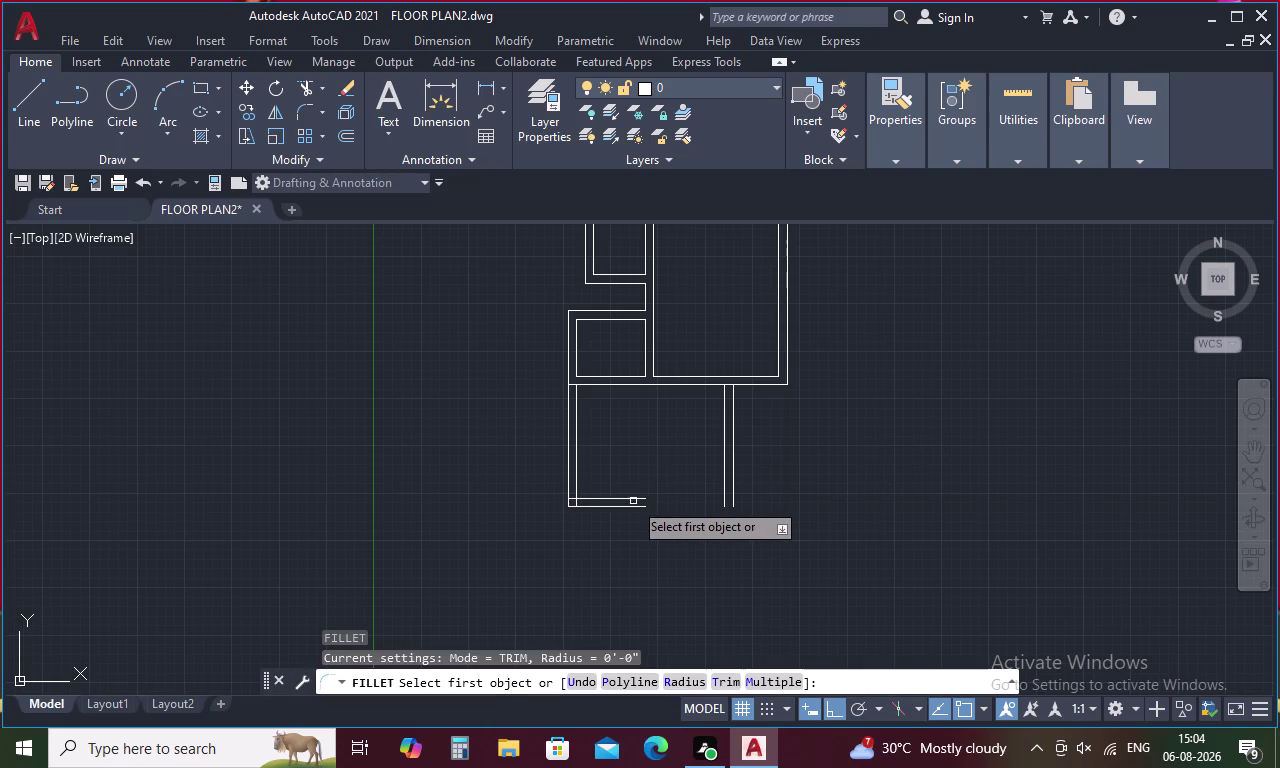
Fillet the lower room's inner and outer bottom-right wall corners.
click(634, 500)
click(726, 480)
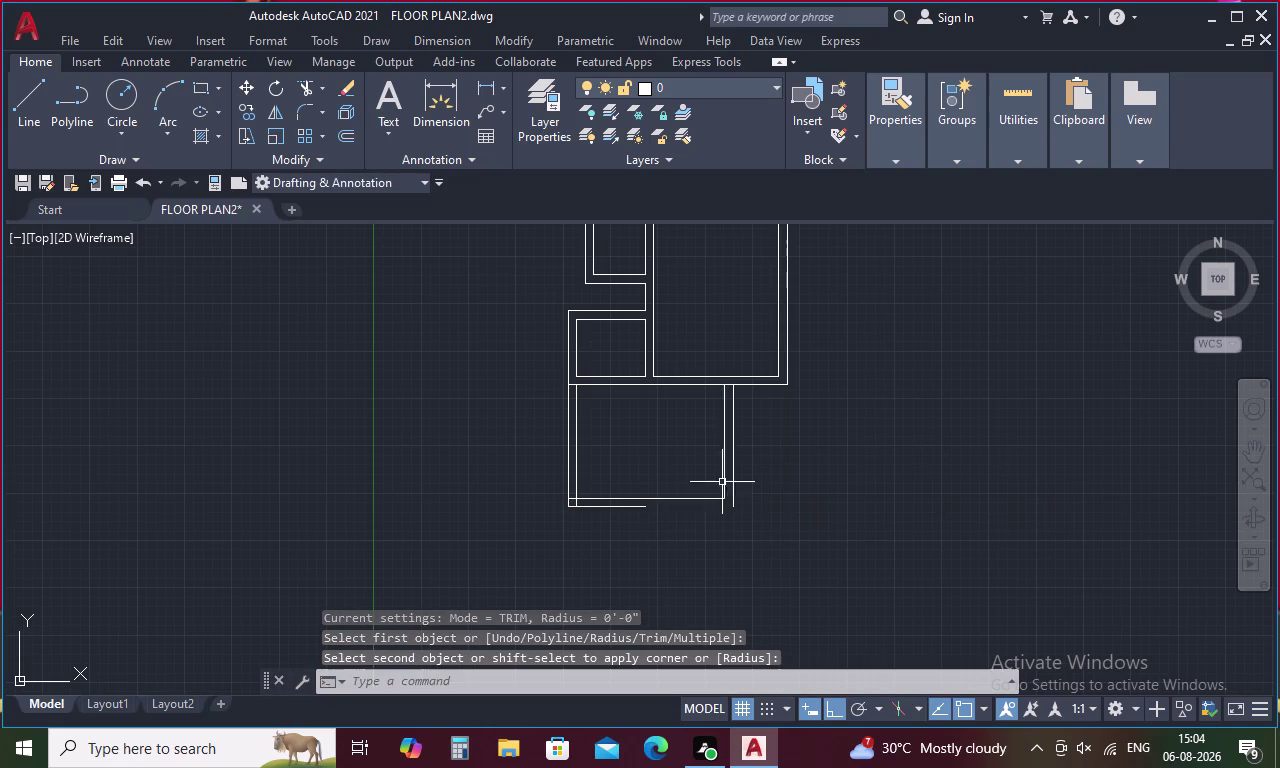
key(space)
click(646, 508)
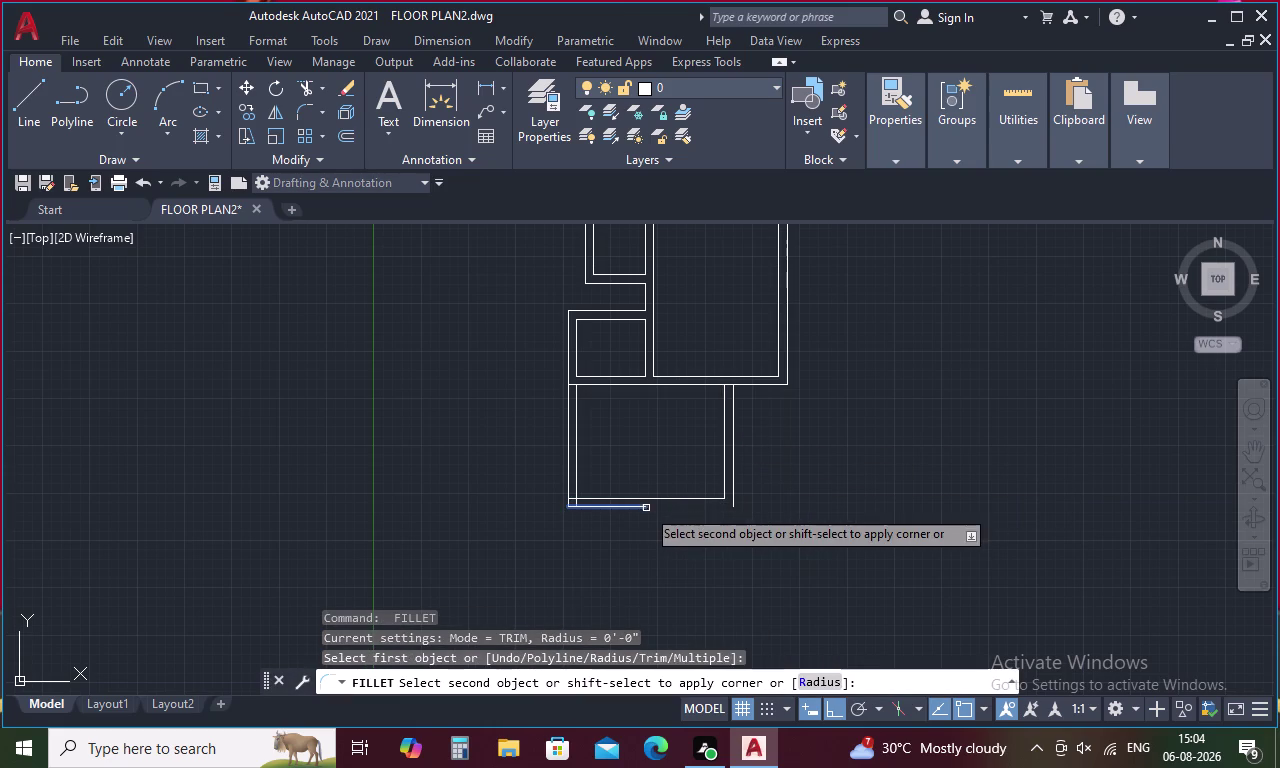
click(734, 495)
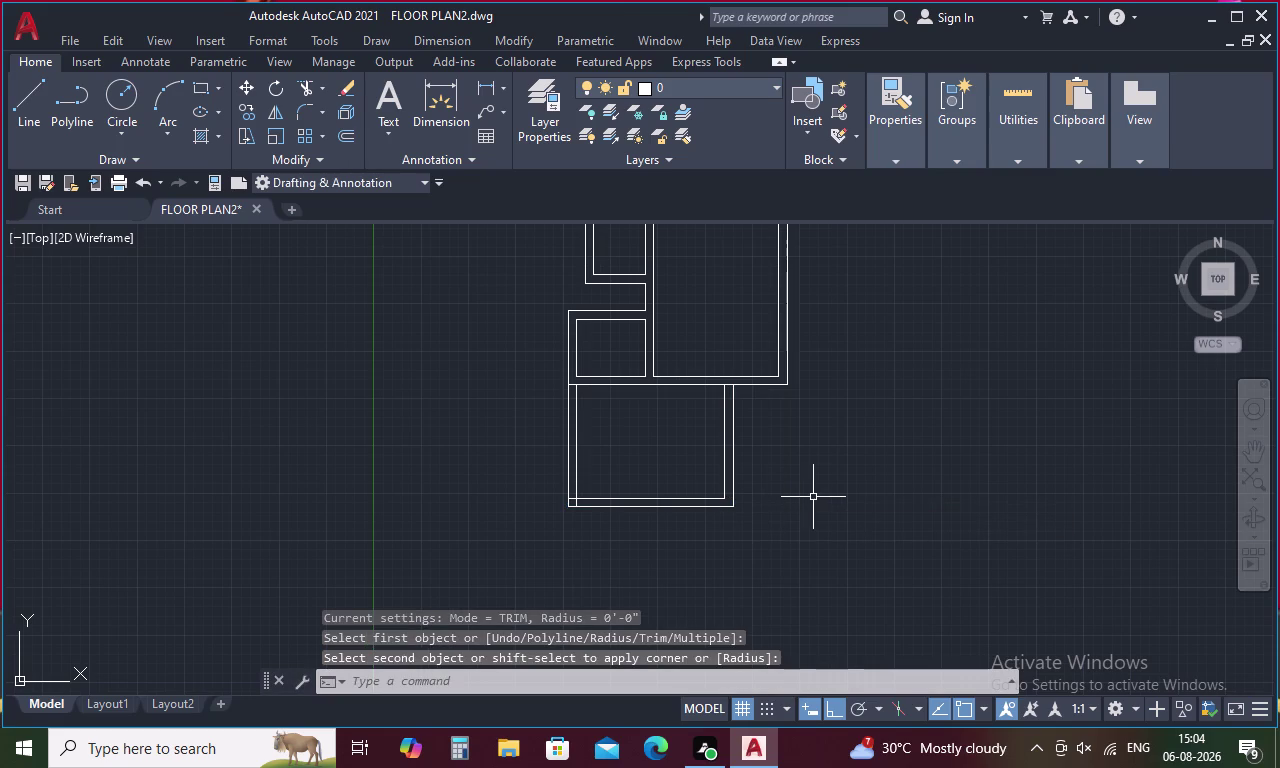
key(Escape)
Trim the stray wall ends at the lower-left corner and both room junctions.
text(tr)
key(space)
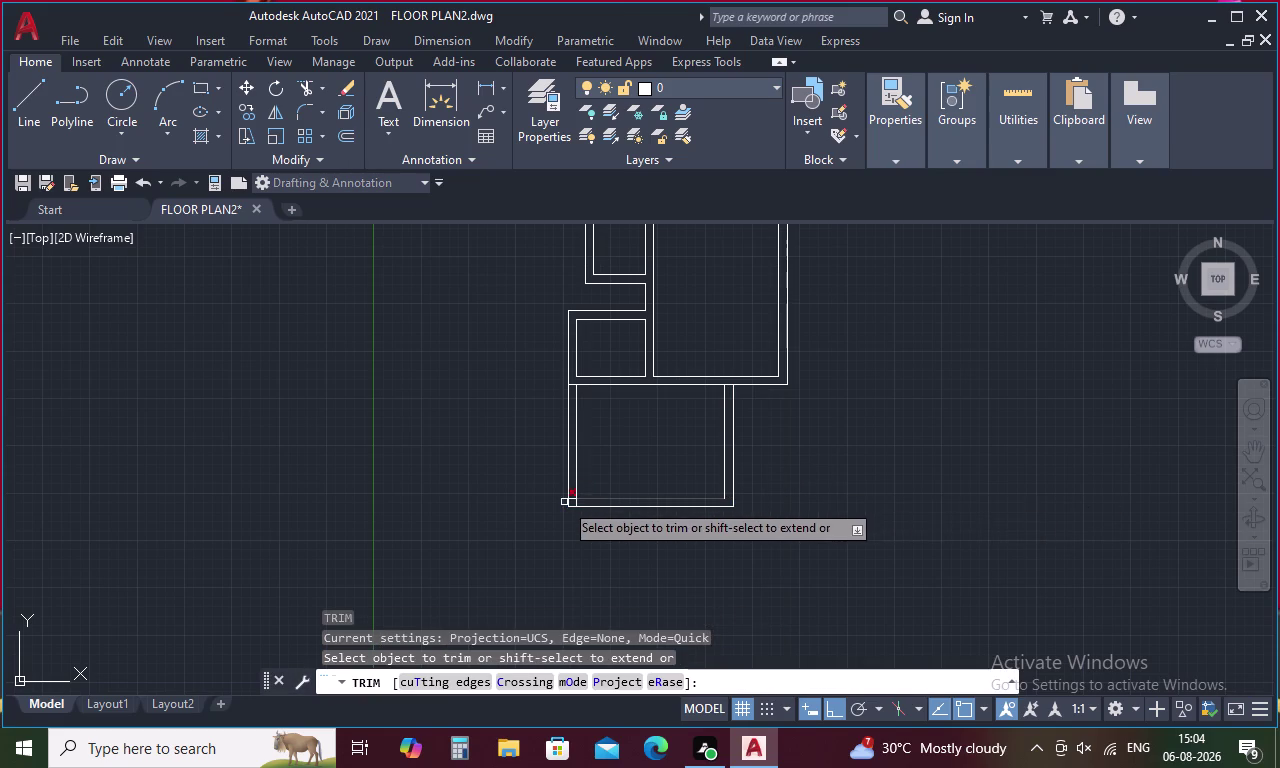
scroll(up, 3)
drag(608, 474, 653, 522)
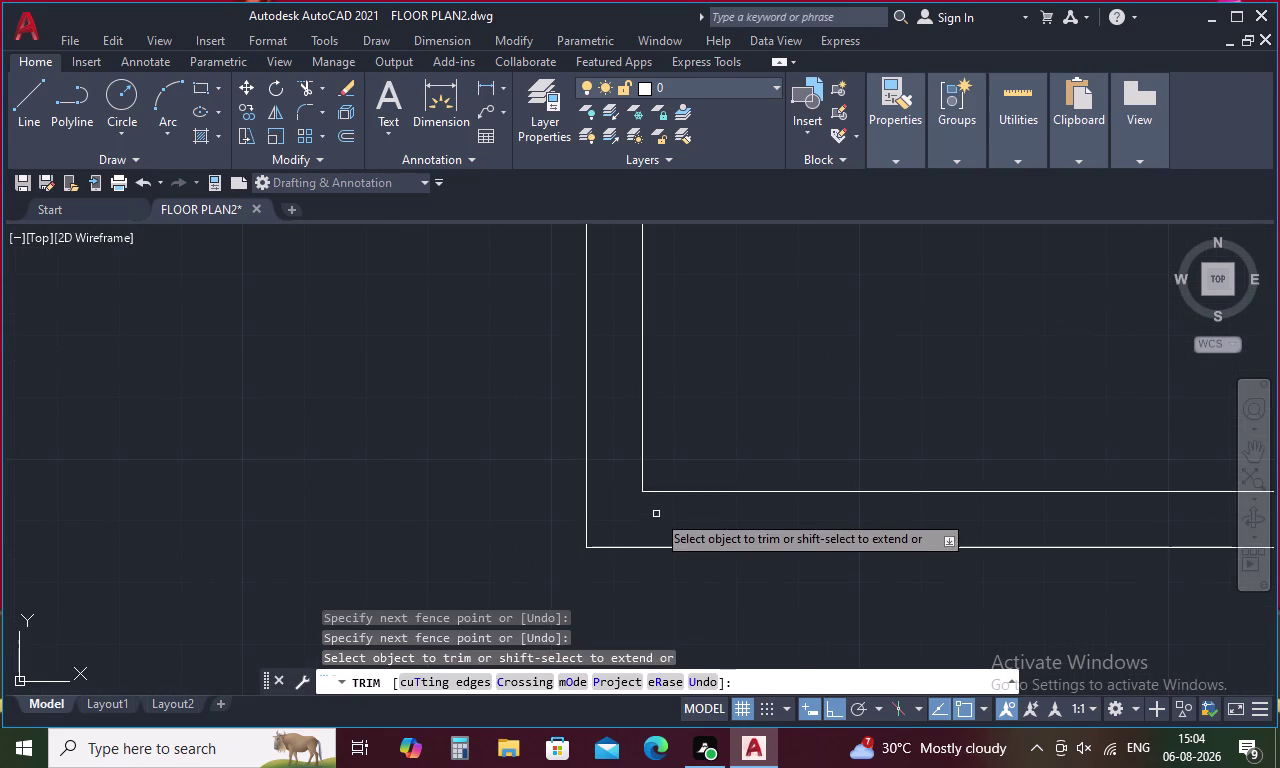
scroll(down, 3)
scroll(up, 3)
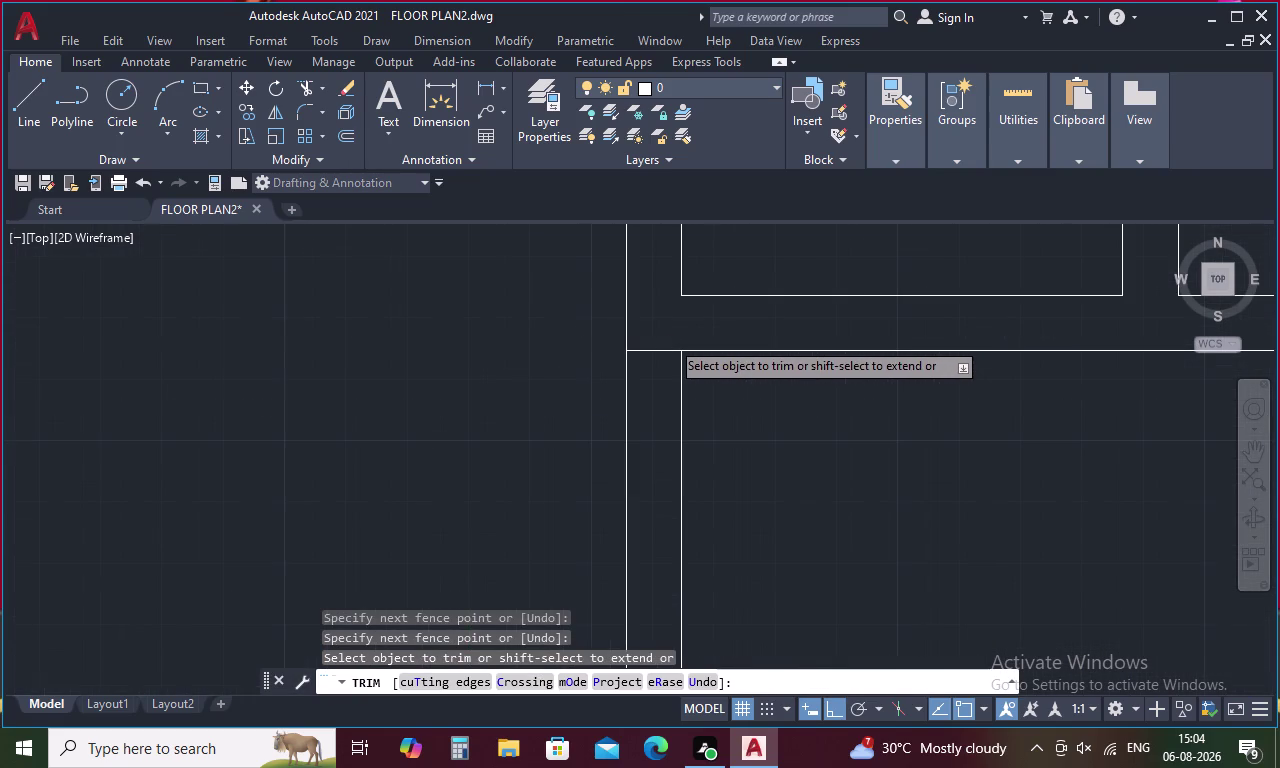
drag(670, 340, 663, 364)
scroll(down, 3)
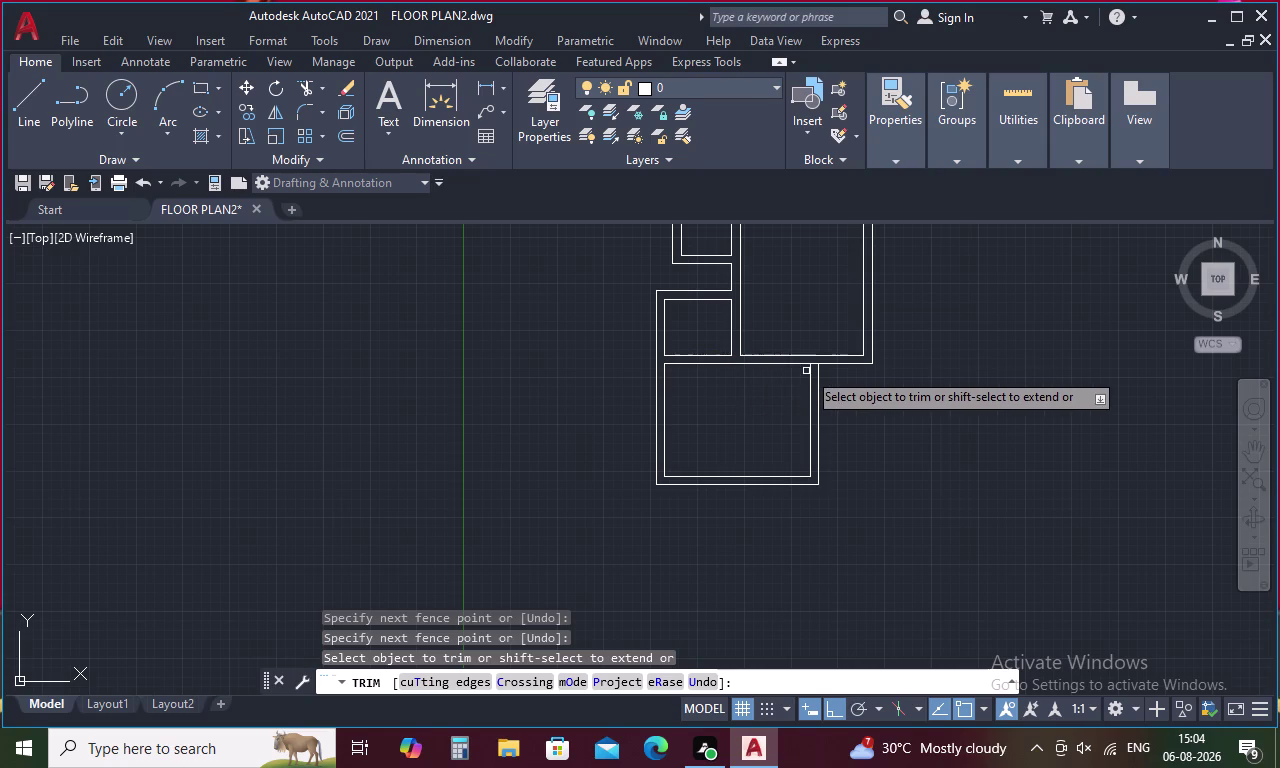
scroll(up, 3)
drag(818, 349, 818, 373)
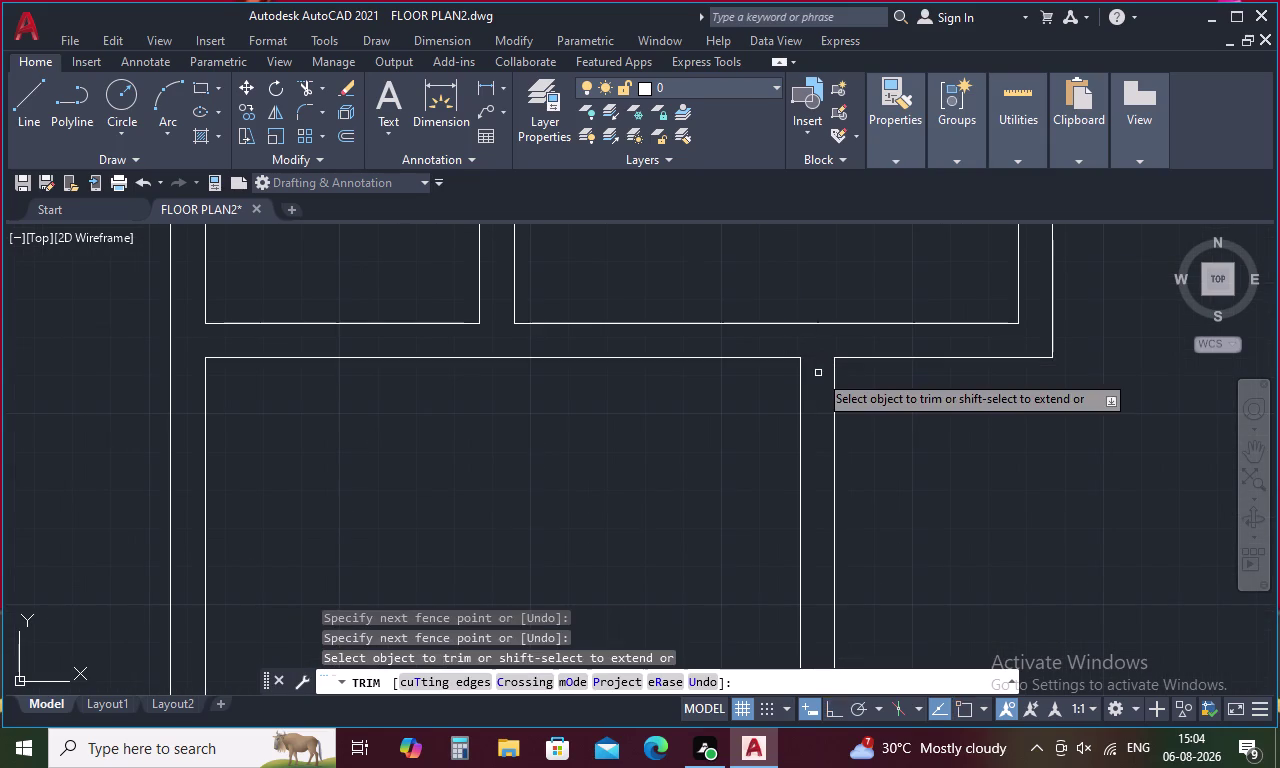
scroll(down, 3)
key(Escape)
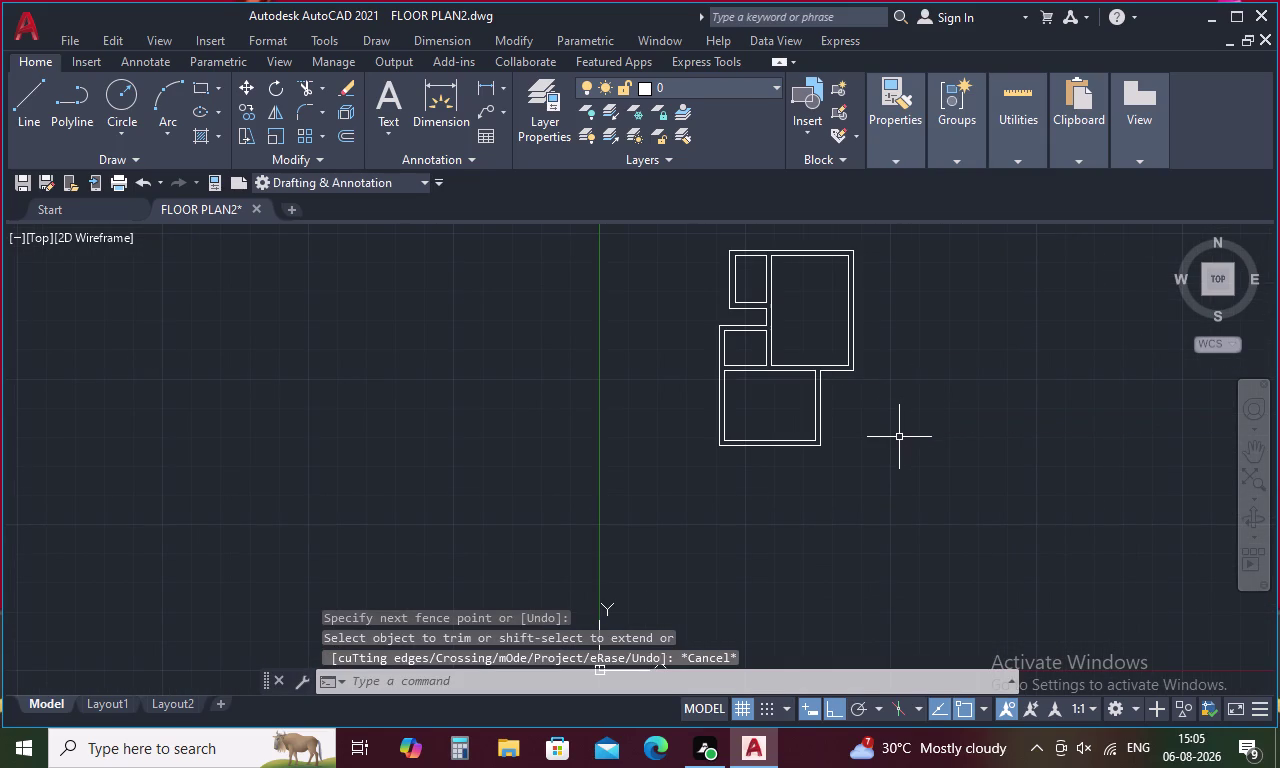
Offset the lower room's outer right wall 4' to the right.
key(o)
key(space)
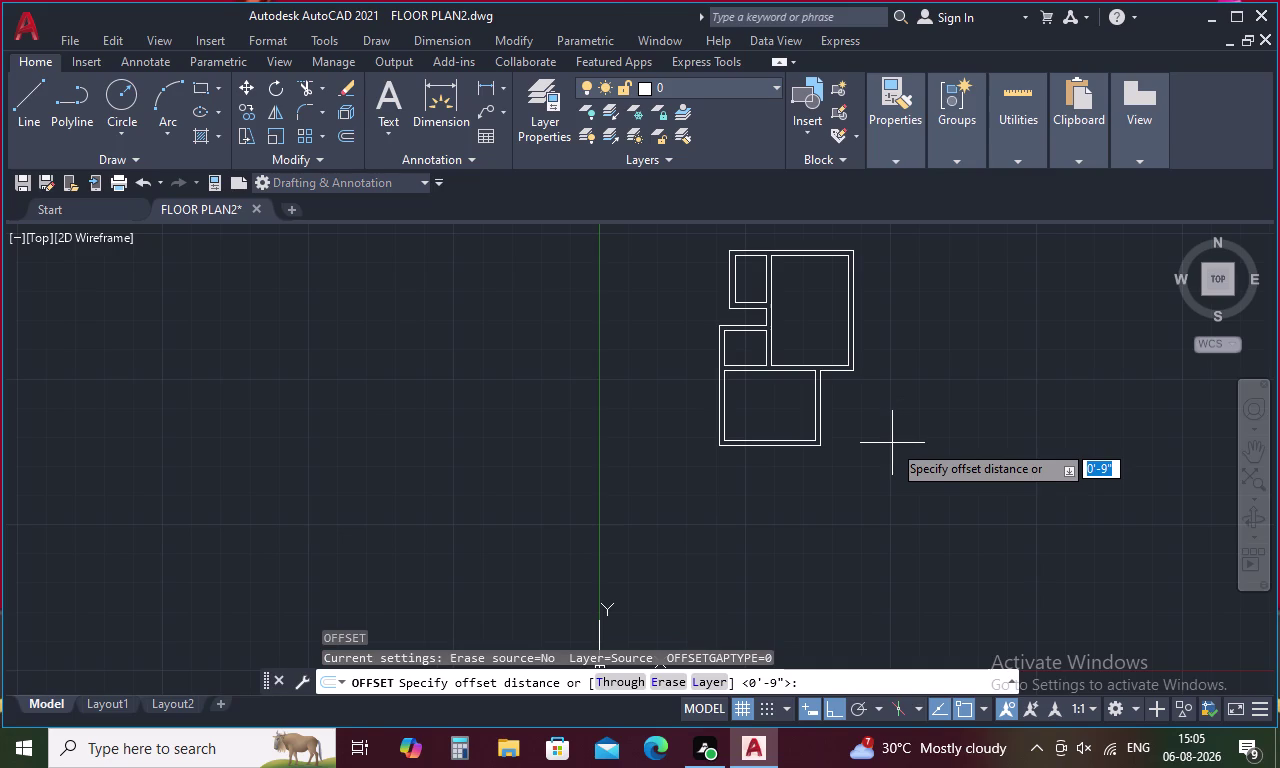
key(4)
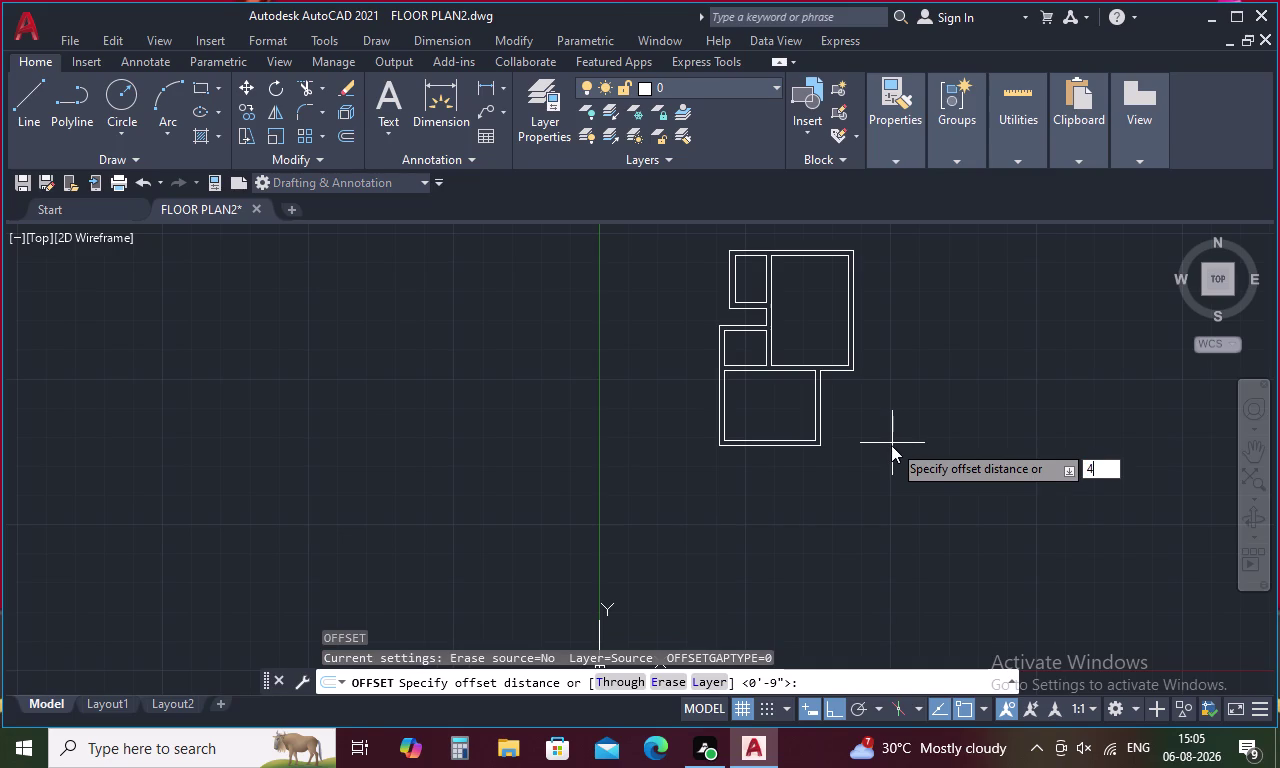
key(apostrophe)
key(space)
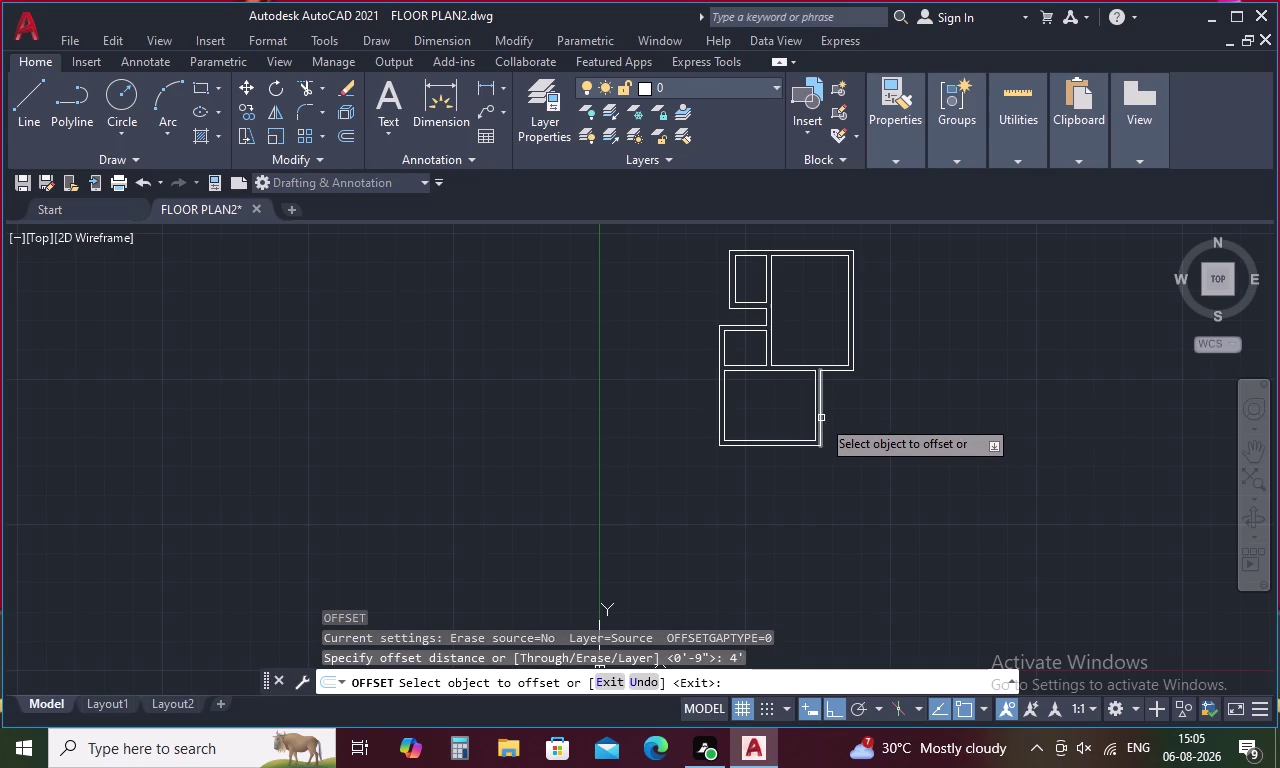
click(820, 419)
click(900, 408)
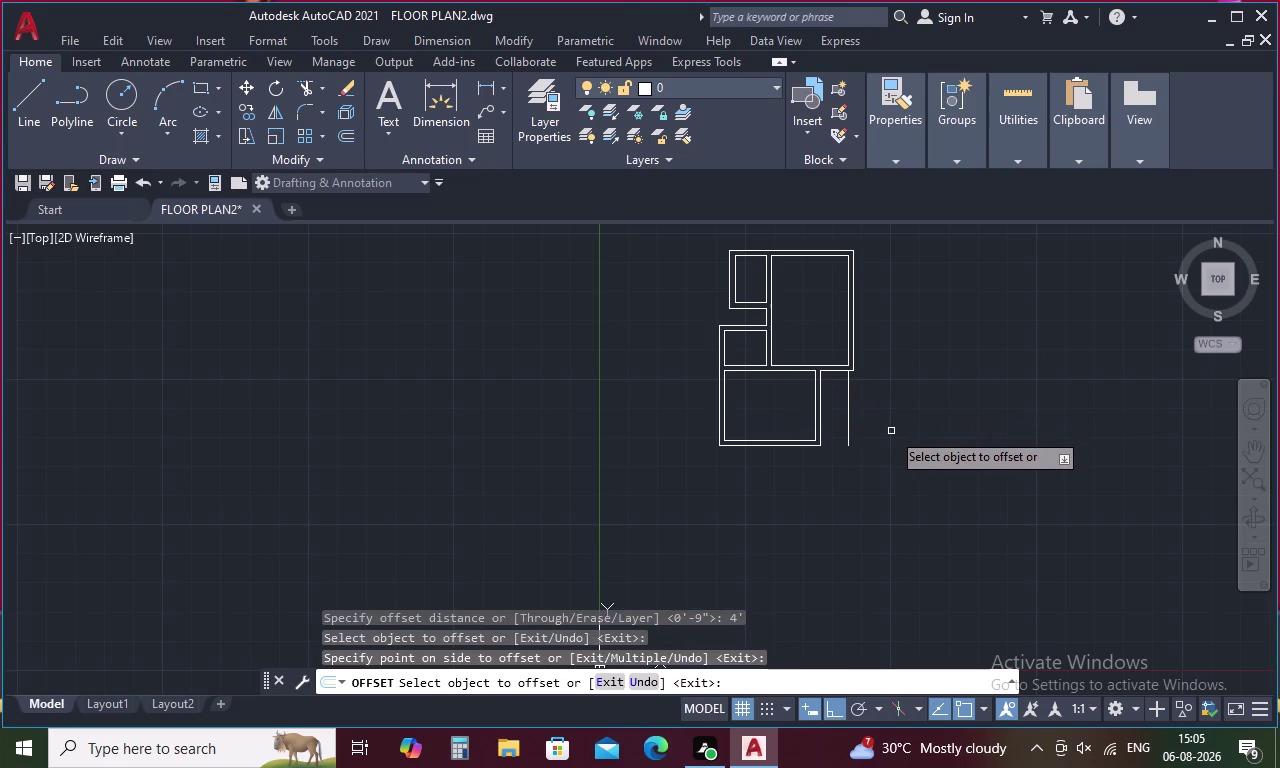
key(space)
Double that new vertical line with a 9-inch offset.
key(space)
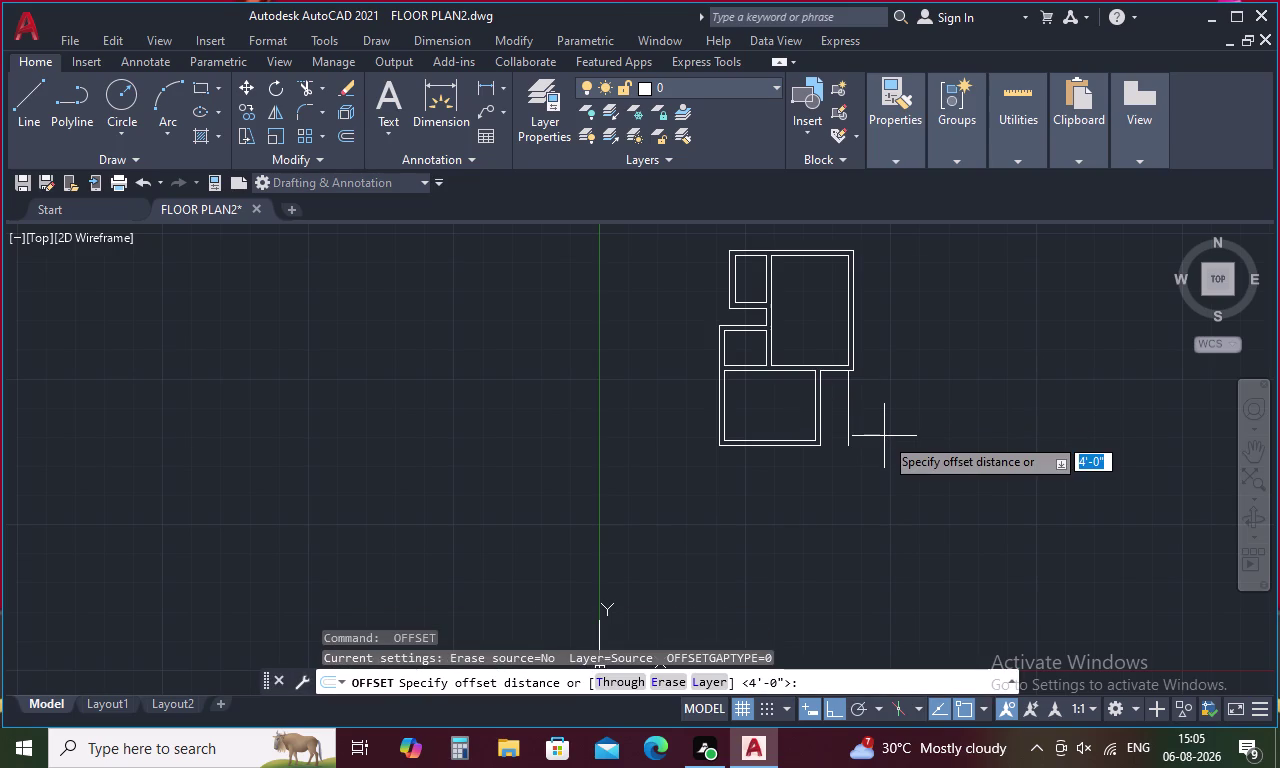
key(9)
key(space)
click(848, 425)
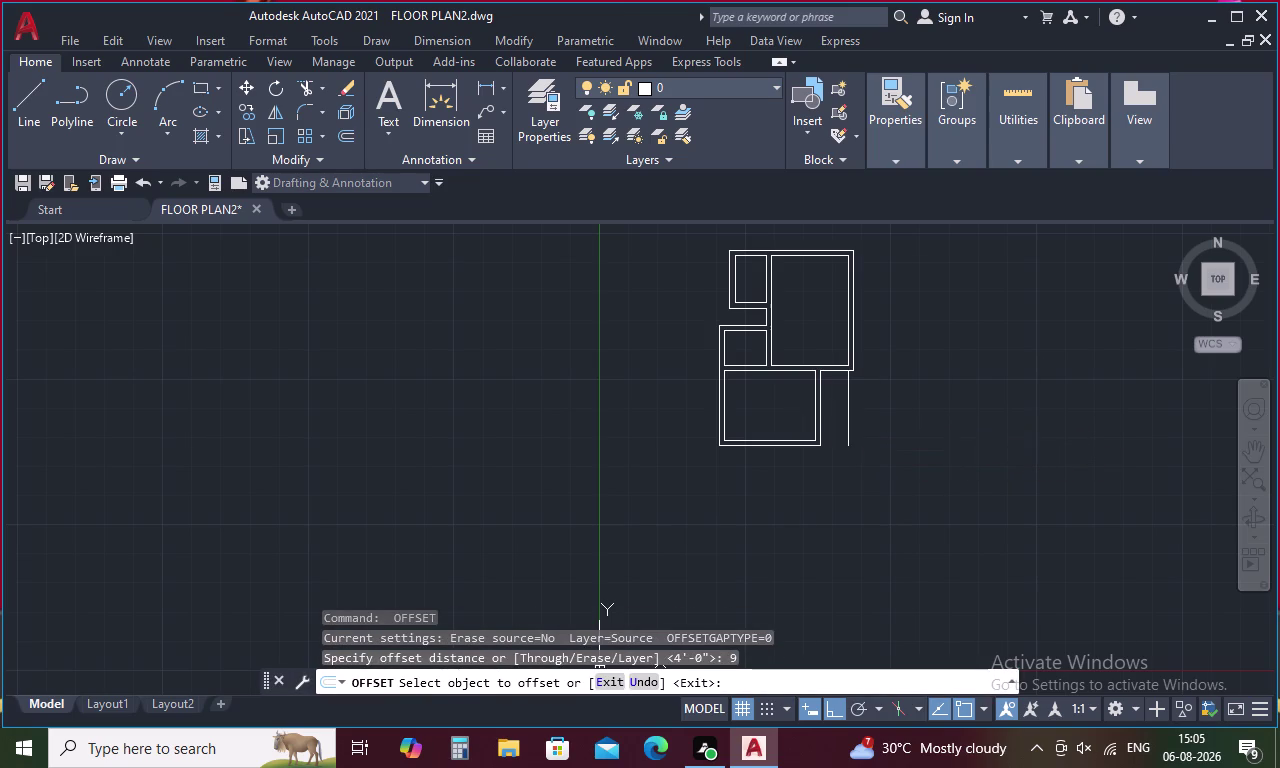
click(877, 410)
key(Escape)
Draw a bottom line from the lower room's outer corner closing the new box.
key(l)
key(space)
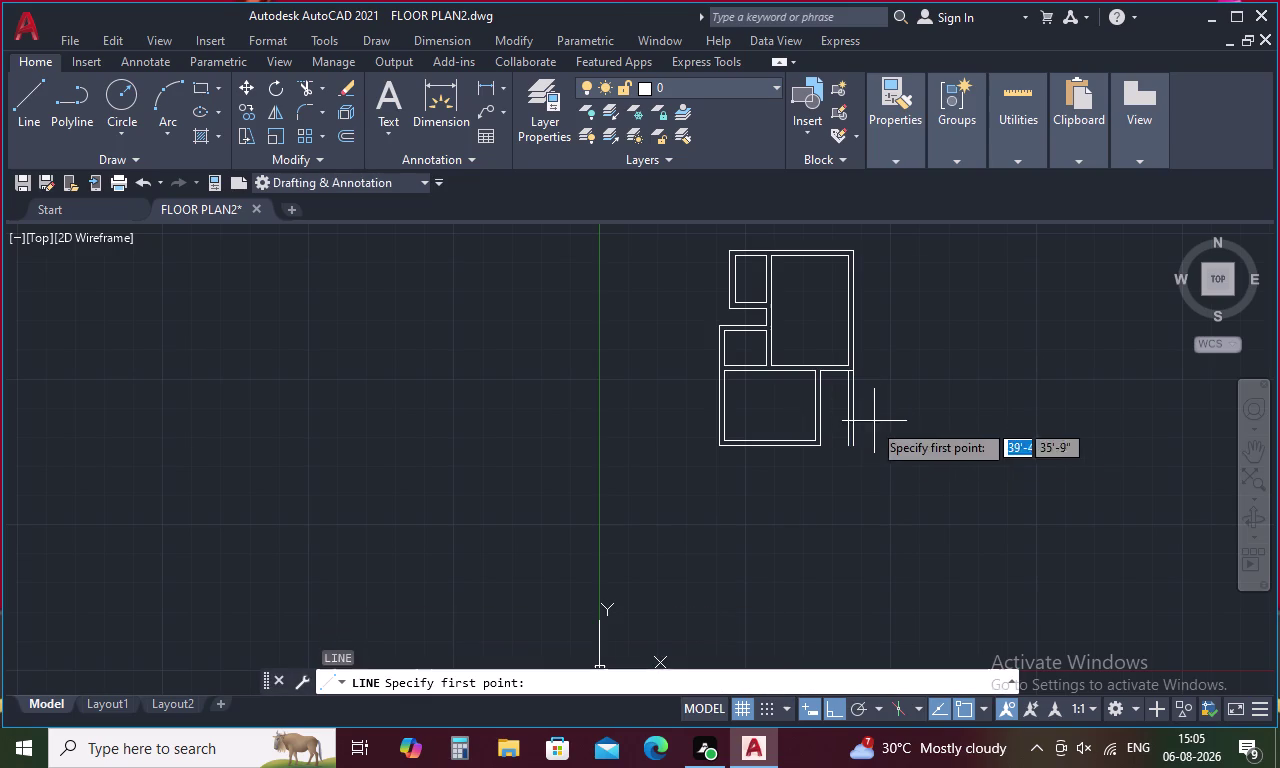
scroll(up, 3)
click(802, 440)
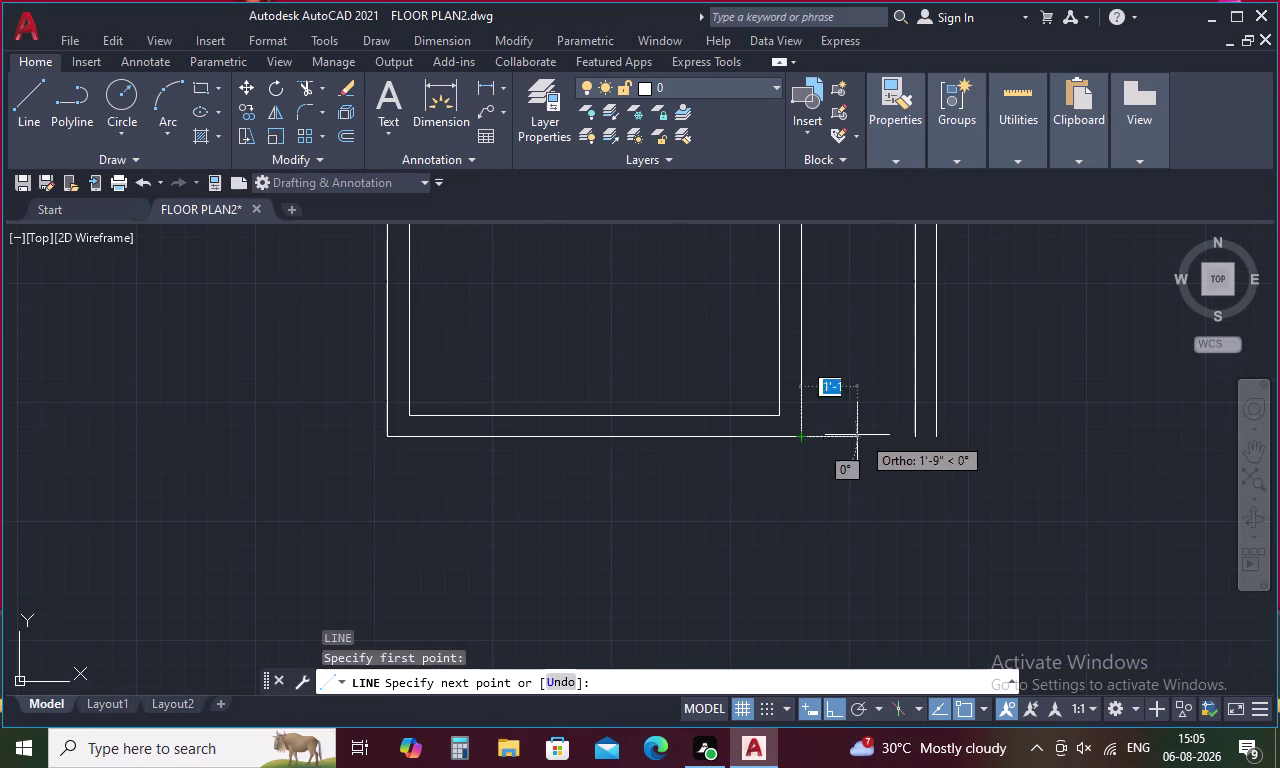
click(937, 436)
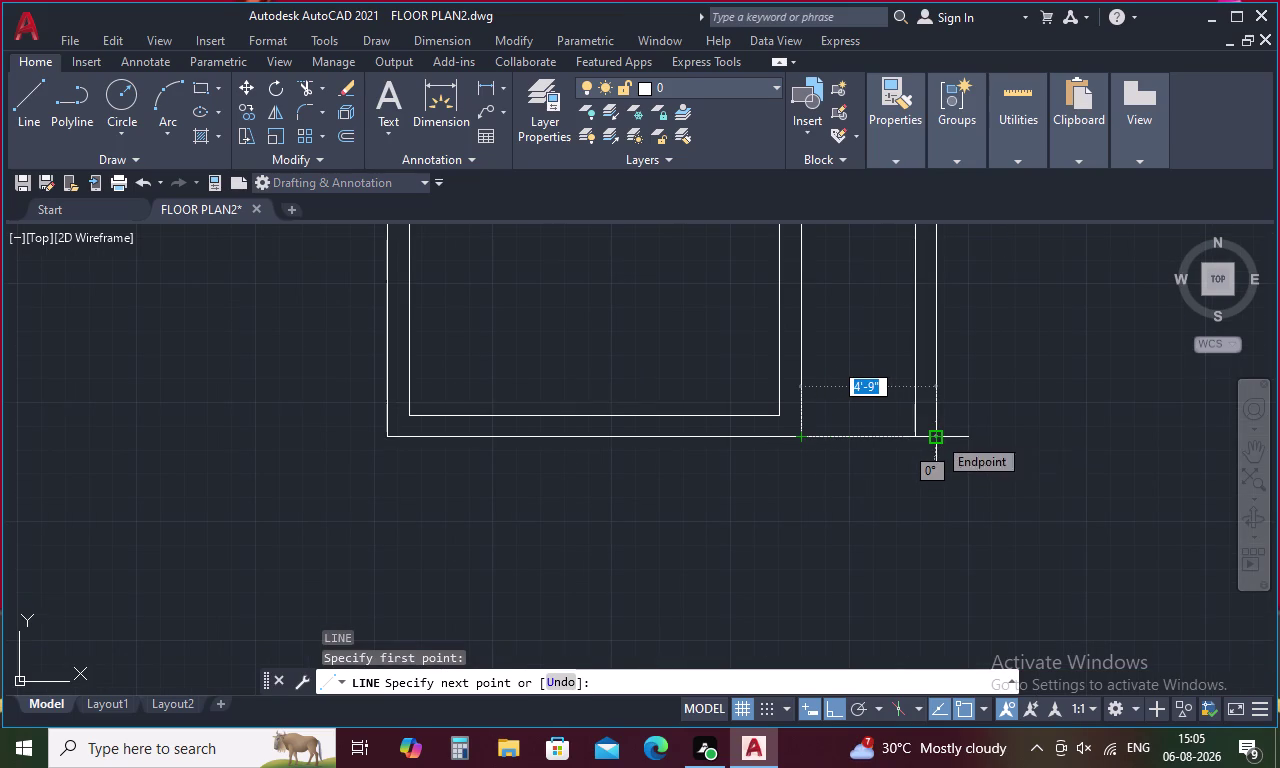
key(Escape)
Offset the bottom line 9 inches upward for wall thickness.
text(o 9)
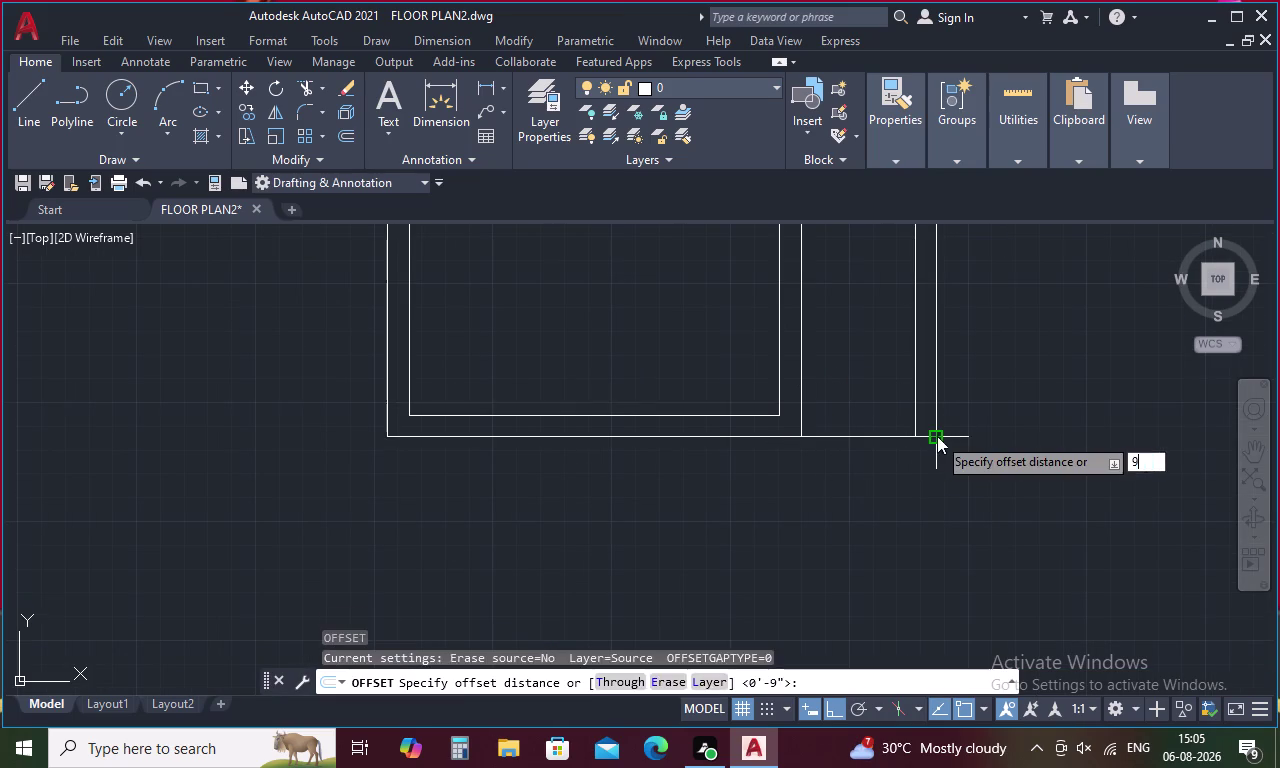
key(space)
click(890, 435)
click(882, 406)
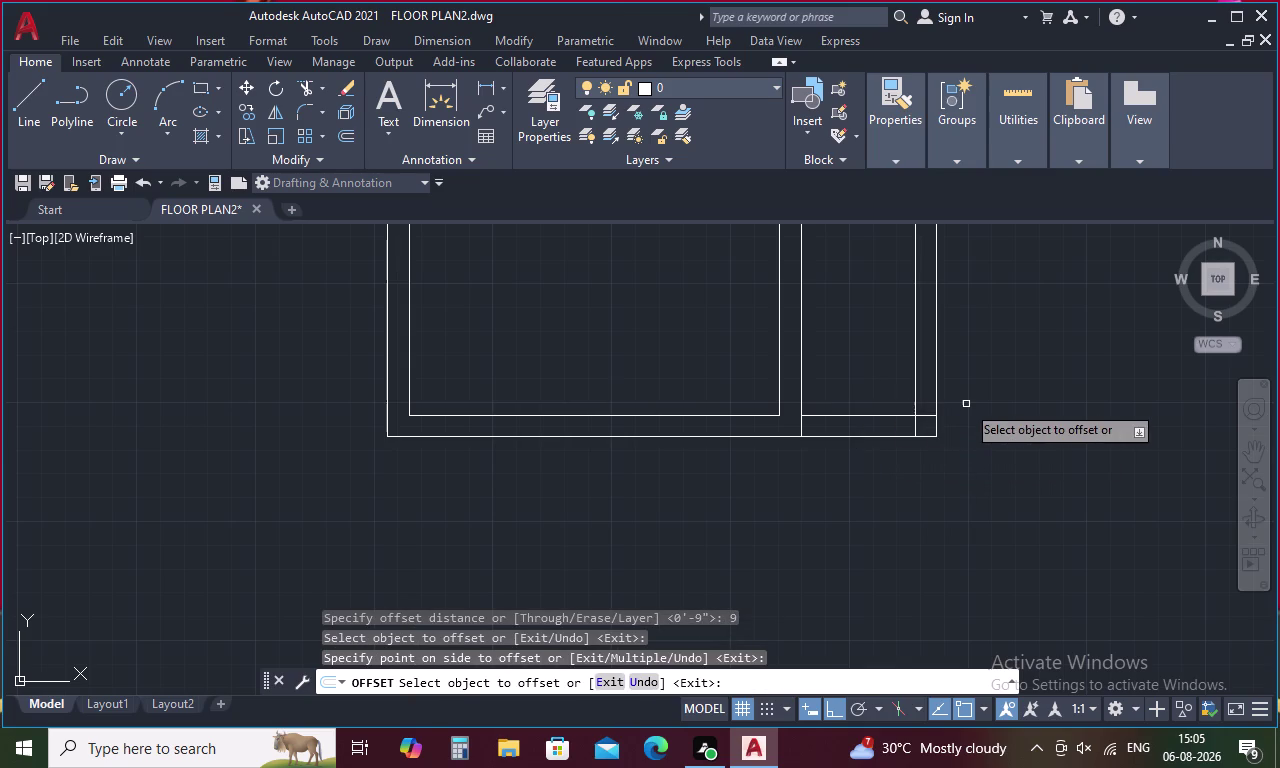
key(Escape)
Offset the inner bottom line 5'6" upward to create a cross wall.
text(o)
key(space)
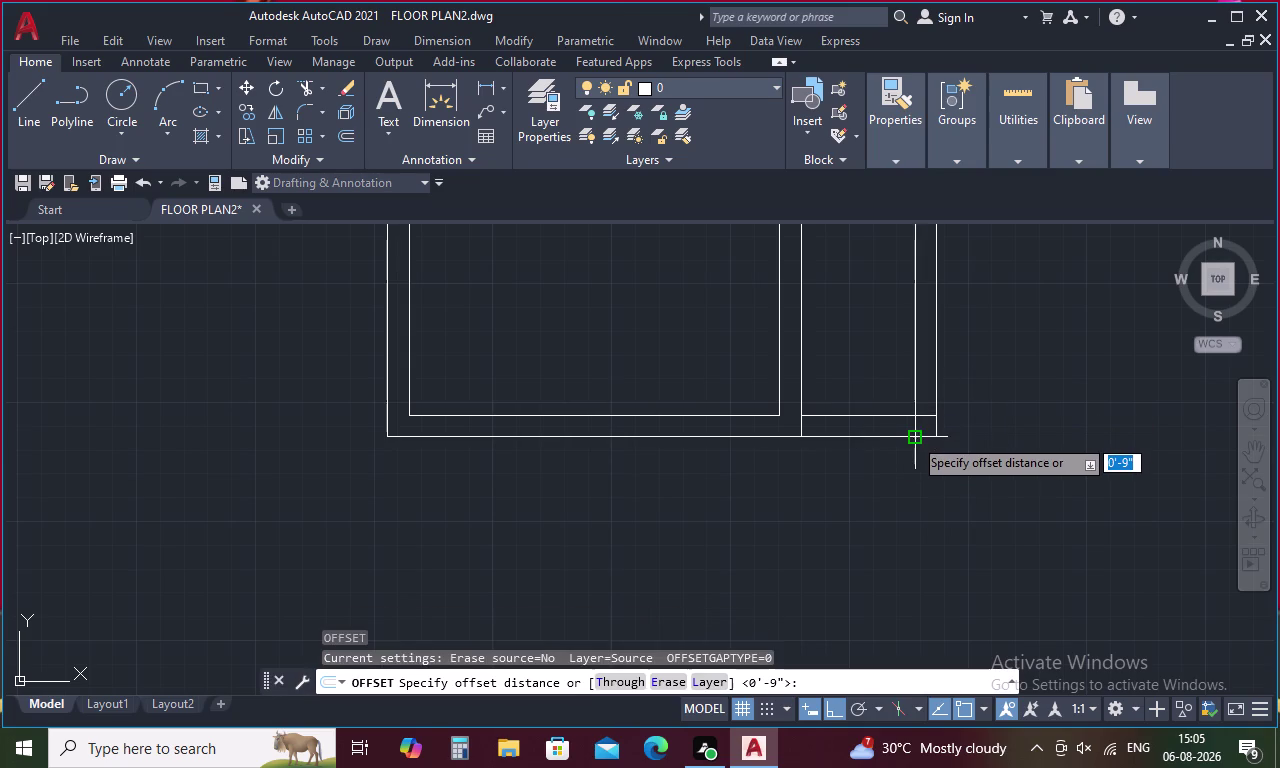
text(5)
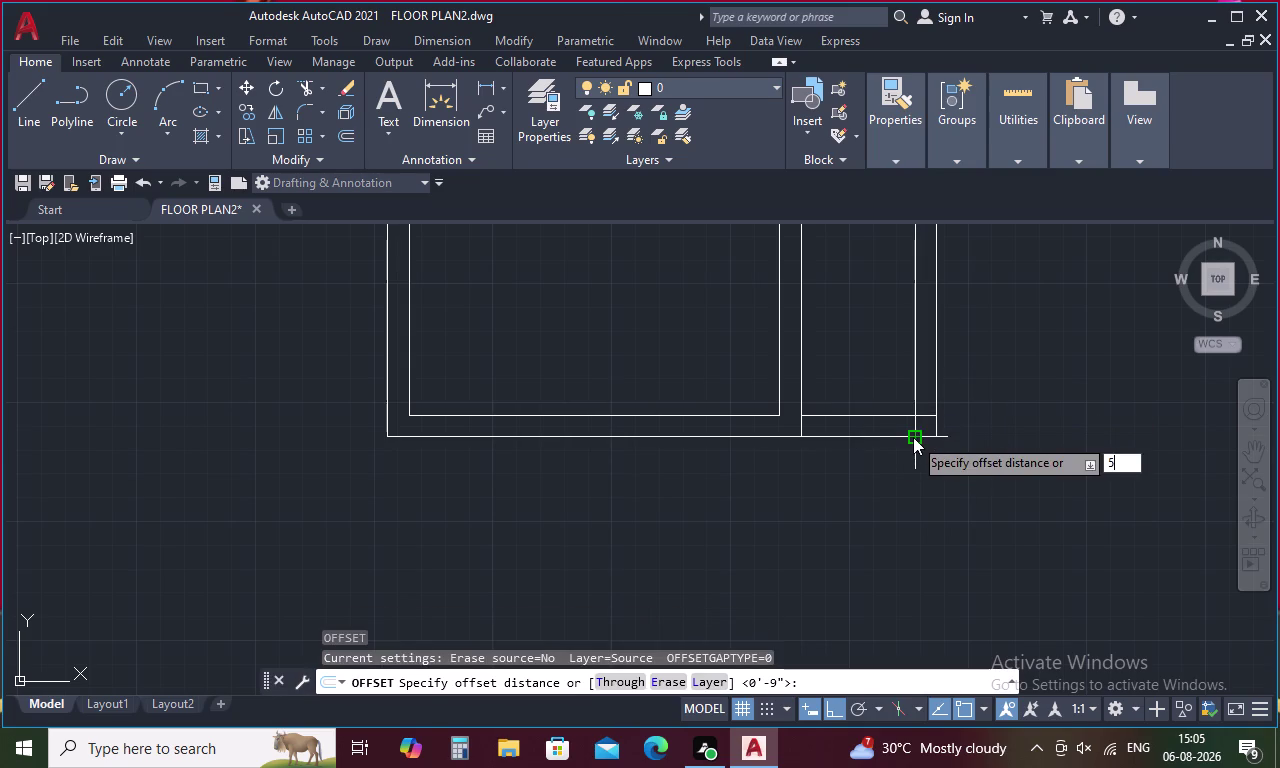
text('6)
key(shift+quotedbl)
key(space)
click(872, 415)
click(871, 346)
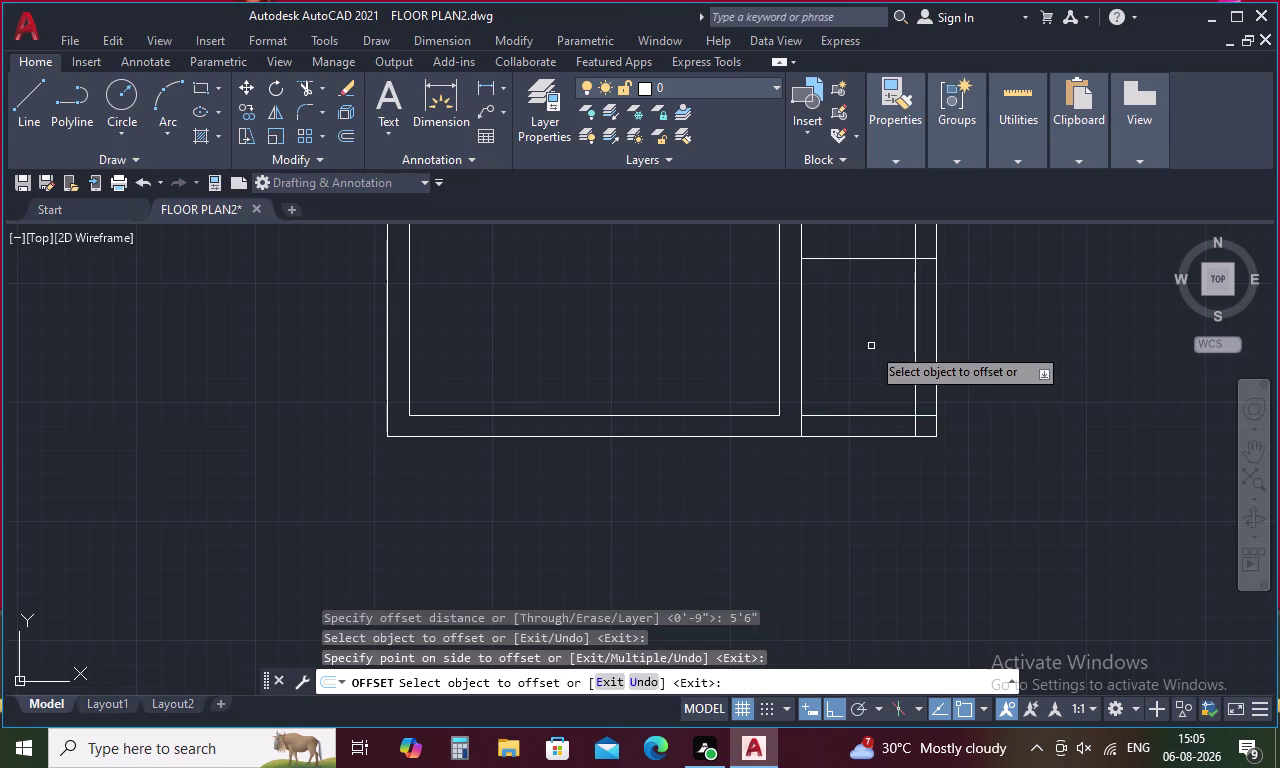
key(space)
Double the cross wall with a 9-inch offset above it.
key(space)
key(9)
key(space)
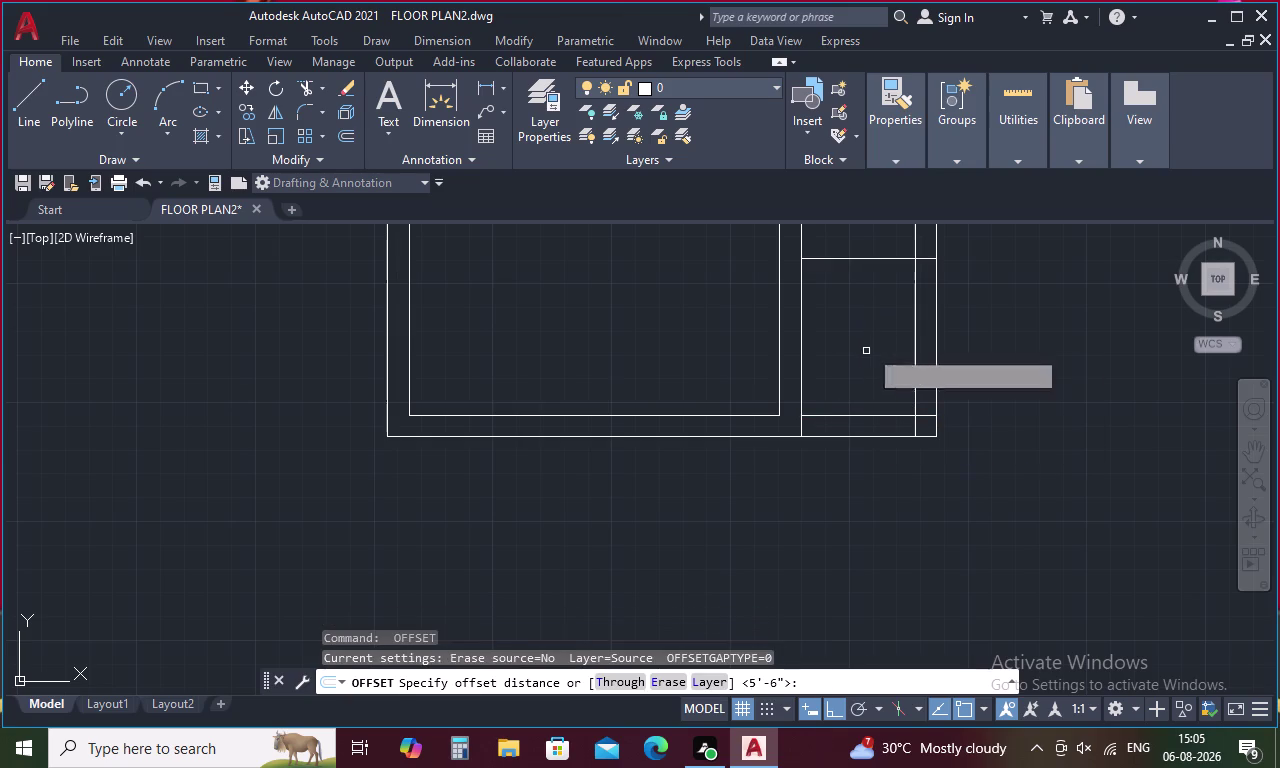
click(891, 260)
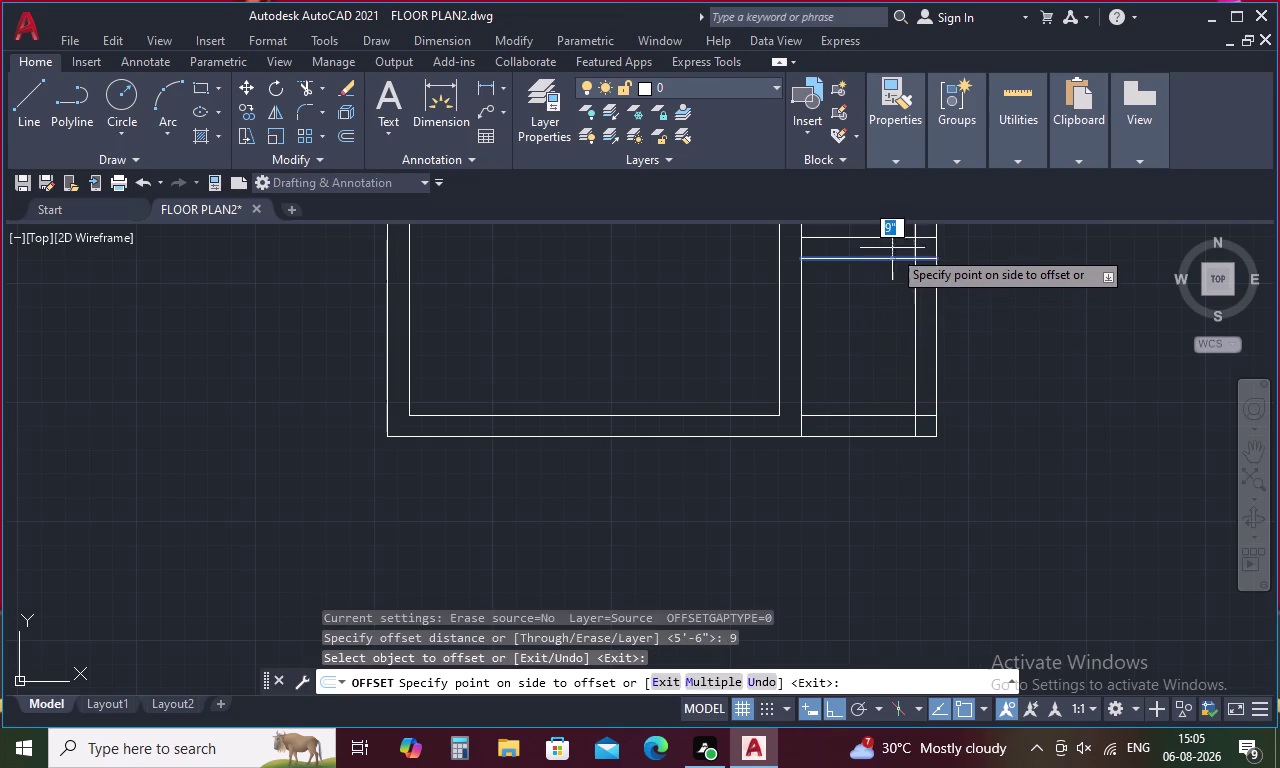
click(892, 237)
key(Escape)
Trim the overlapping lines at the new box's bottom corner.
key(t)
key(r)
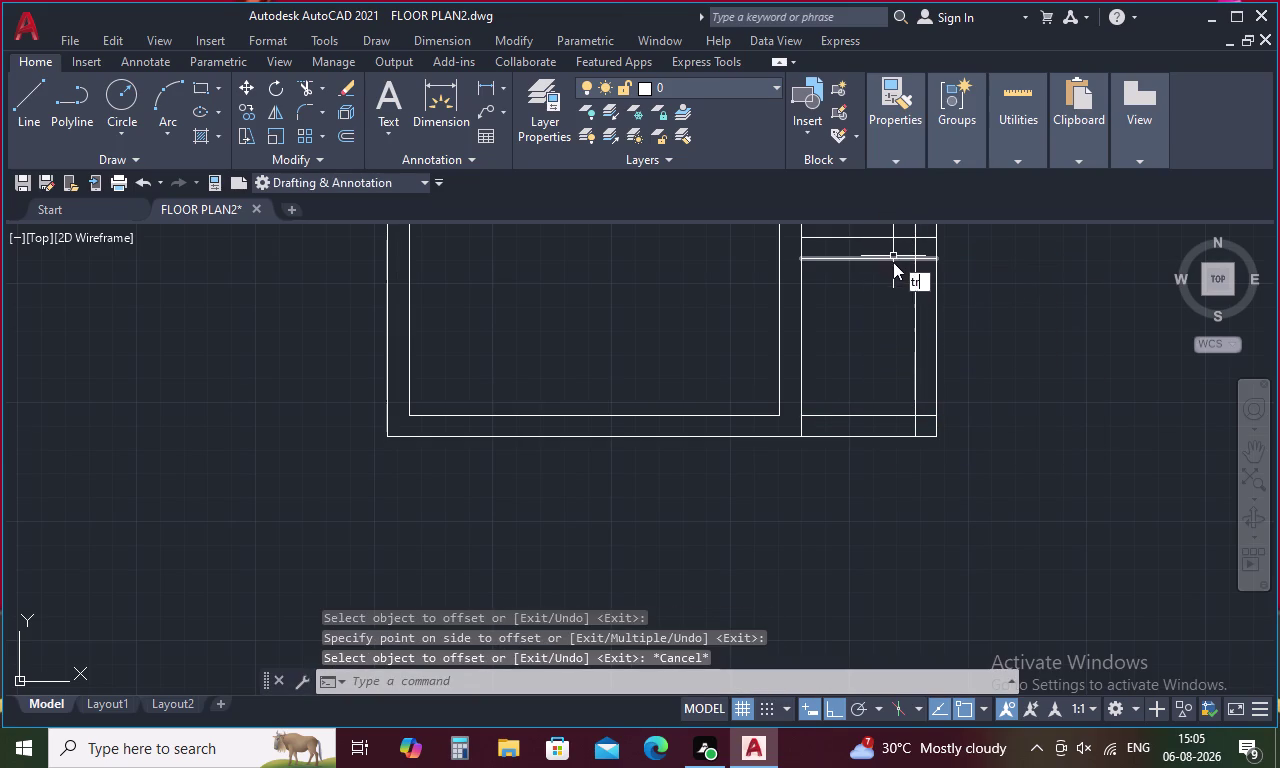
key(space)
click(803, 426)
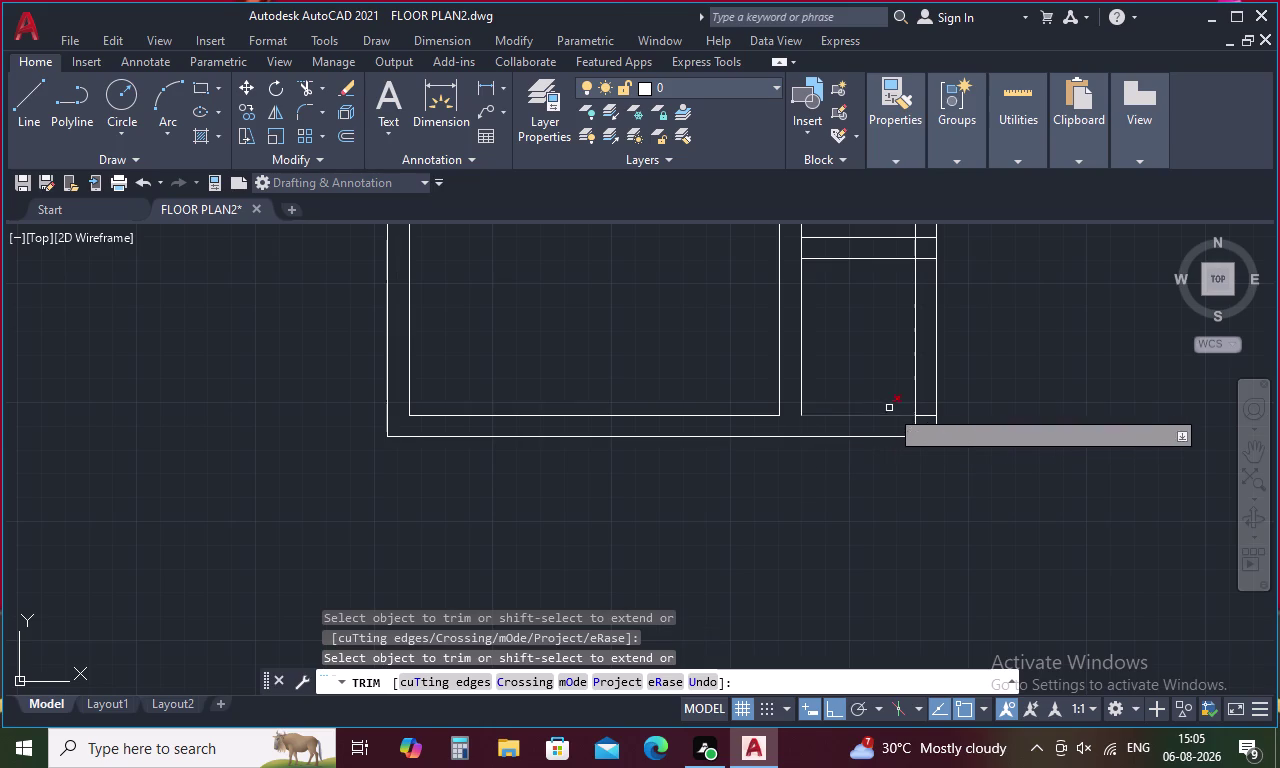
drag(926, 392, 910, 429)
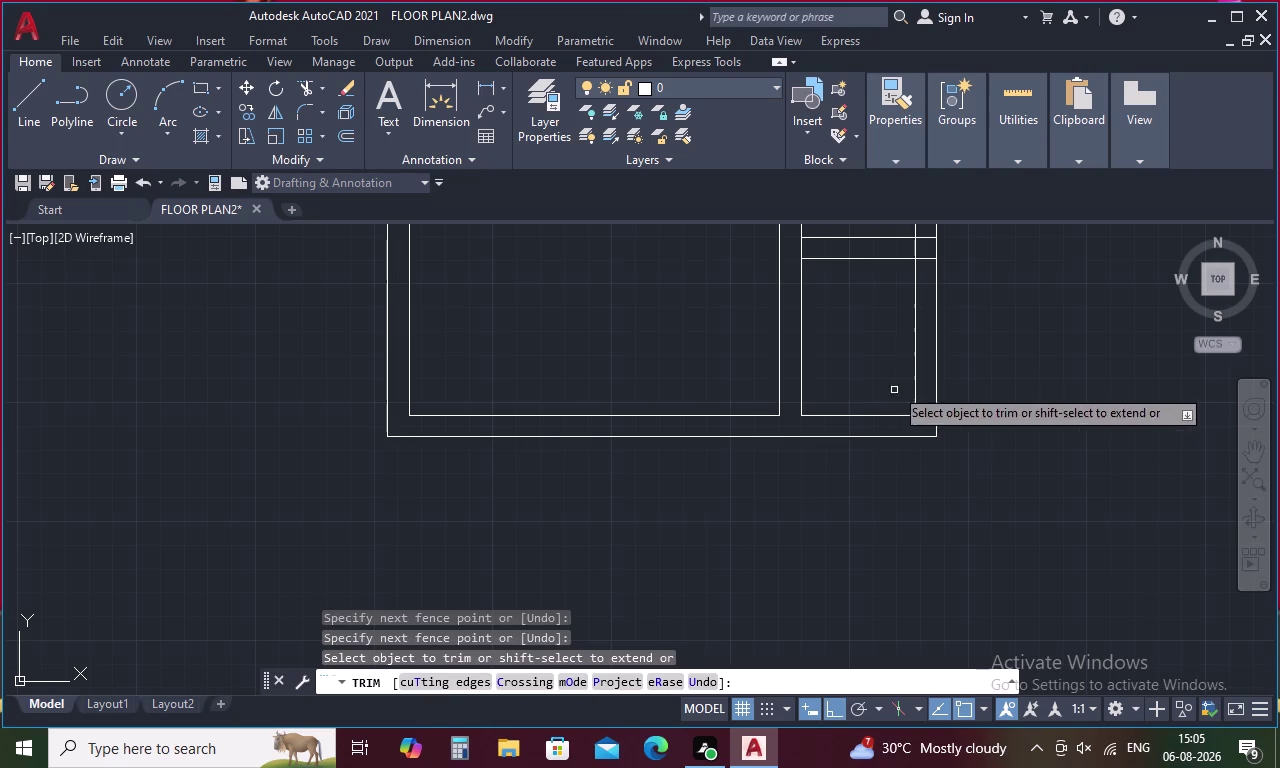
Trim the cross wall's junctions with the box and the neighbouring wall.
scroll(down, 3)
middle_drag(868, 329, 860, 459)
scroll(up, 3)
drag(779, 314, 745, 323)
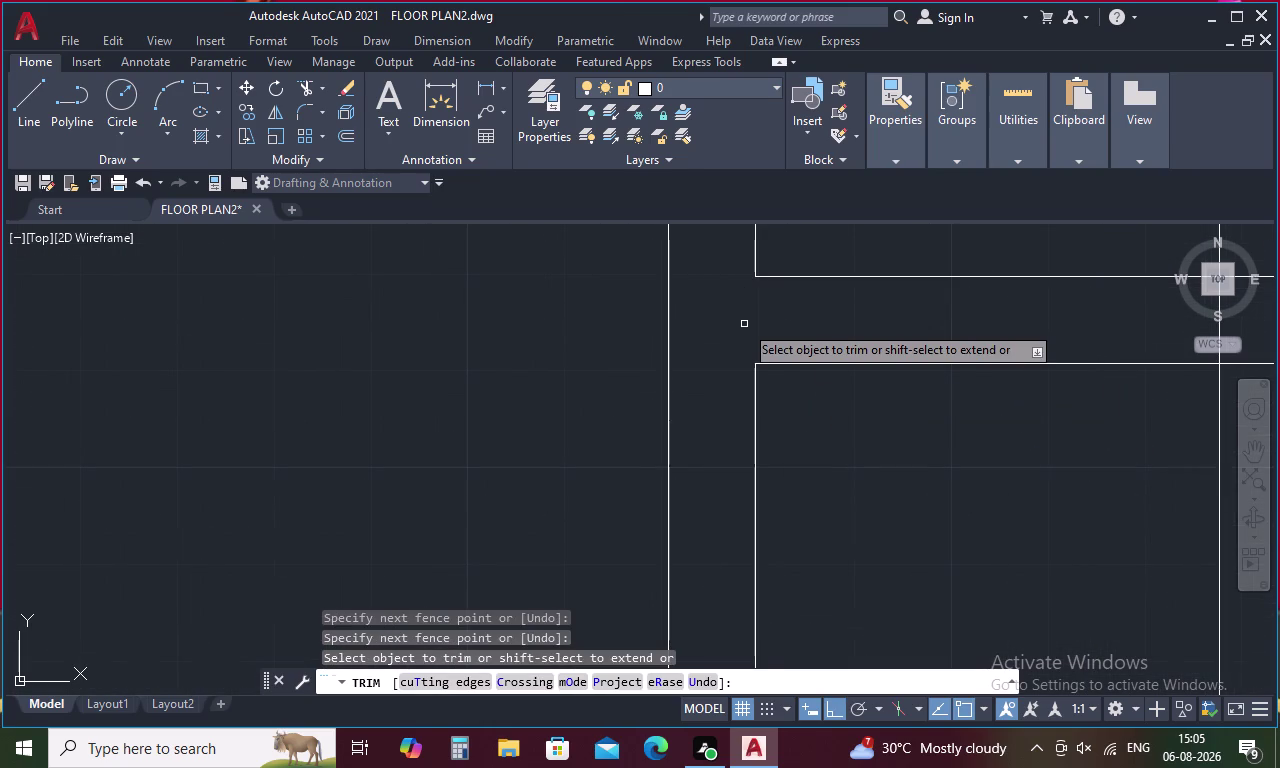
scroll(down, 3)
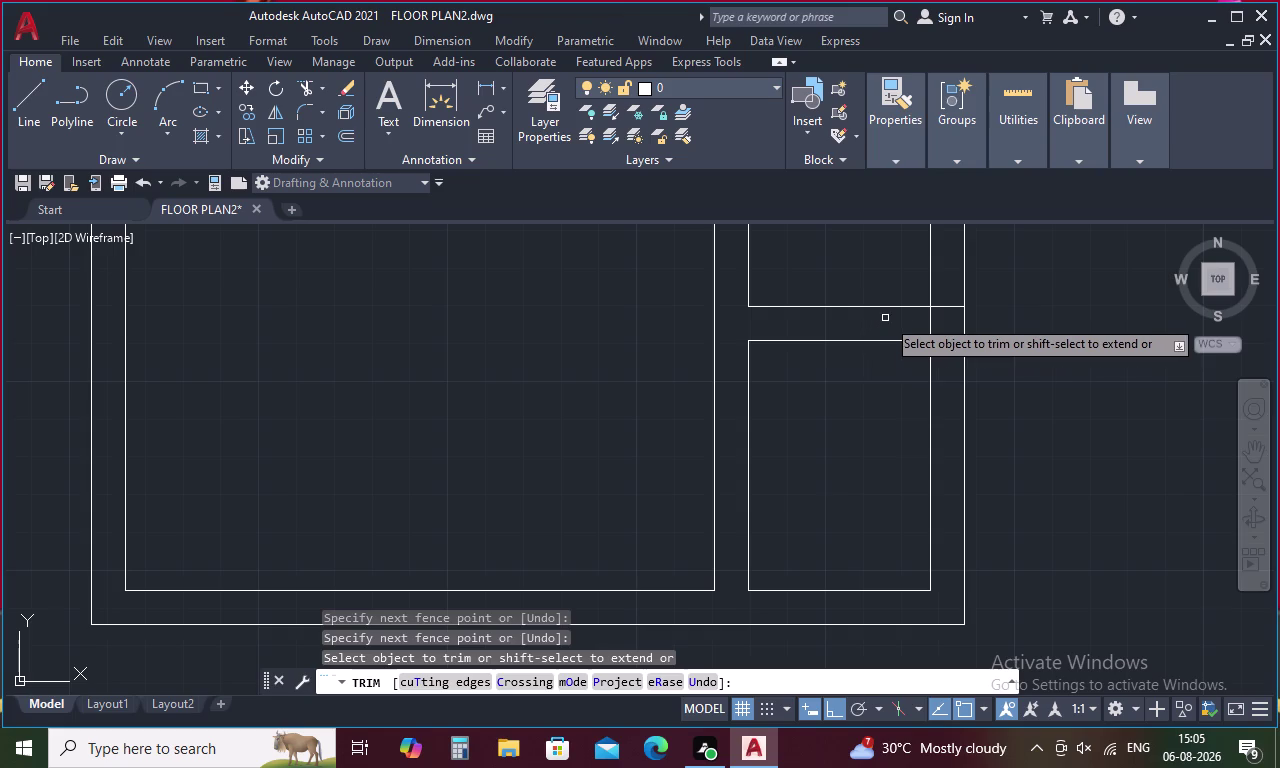
drag(918, 321, 948, 329)
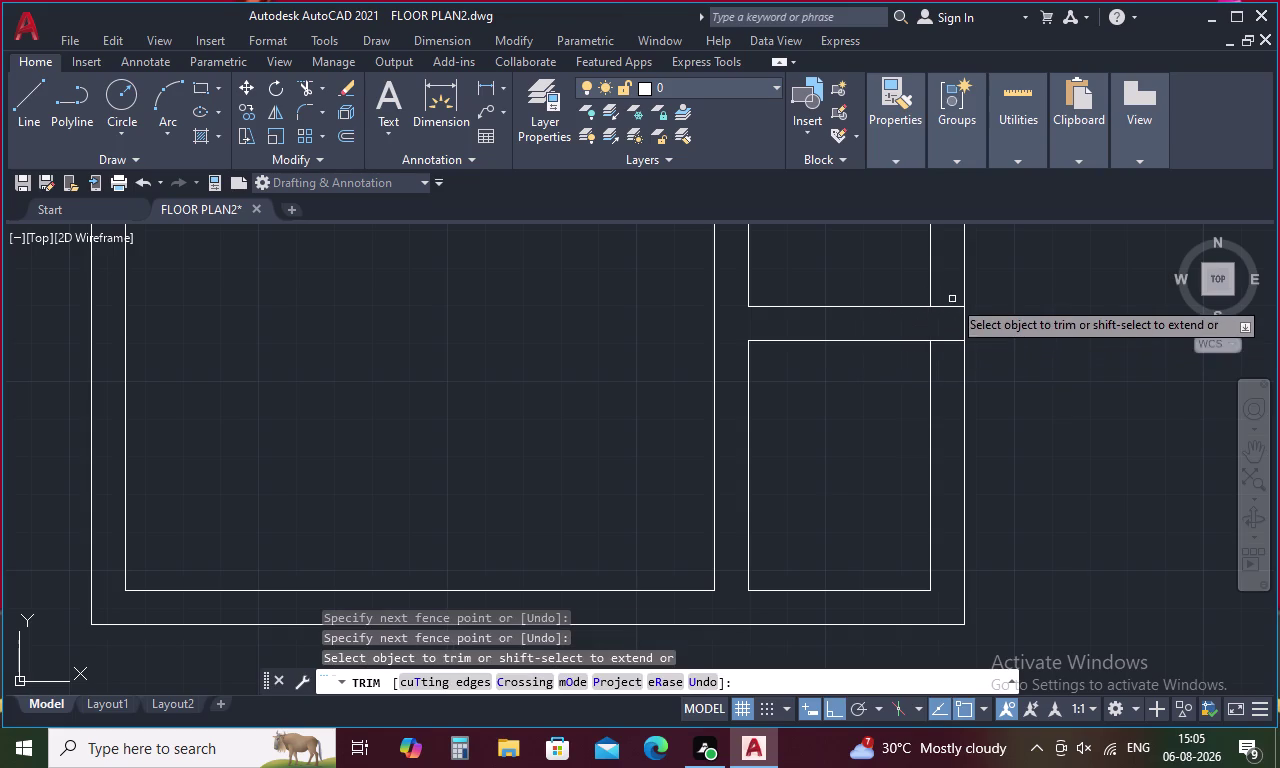
drag(948, 287, 953, 357)
scroll(down, 3)
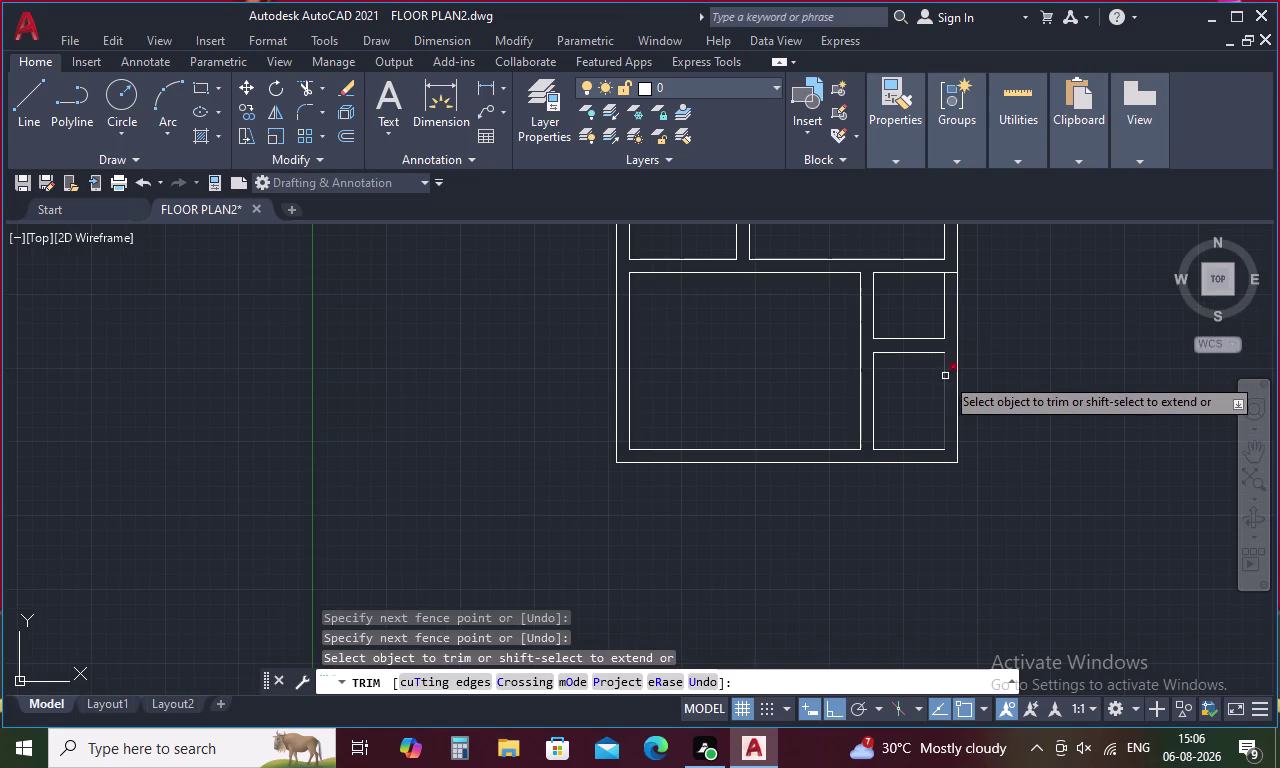
key(Escape)
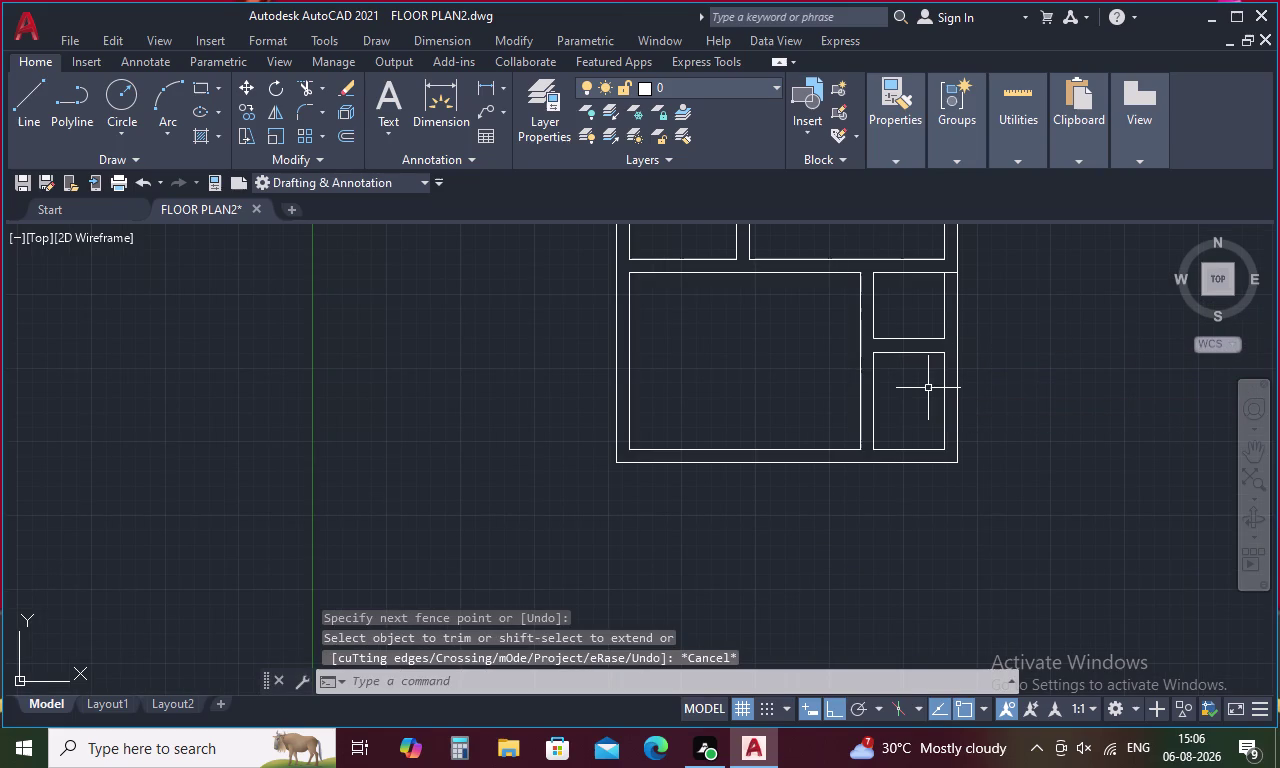
Extend the upper-right room's bottom and top wall lines to the outer wall.
key(l)
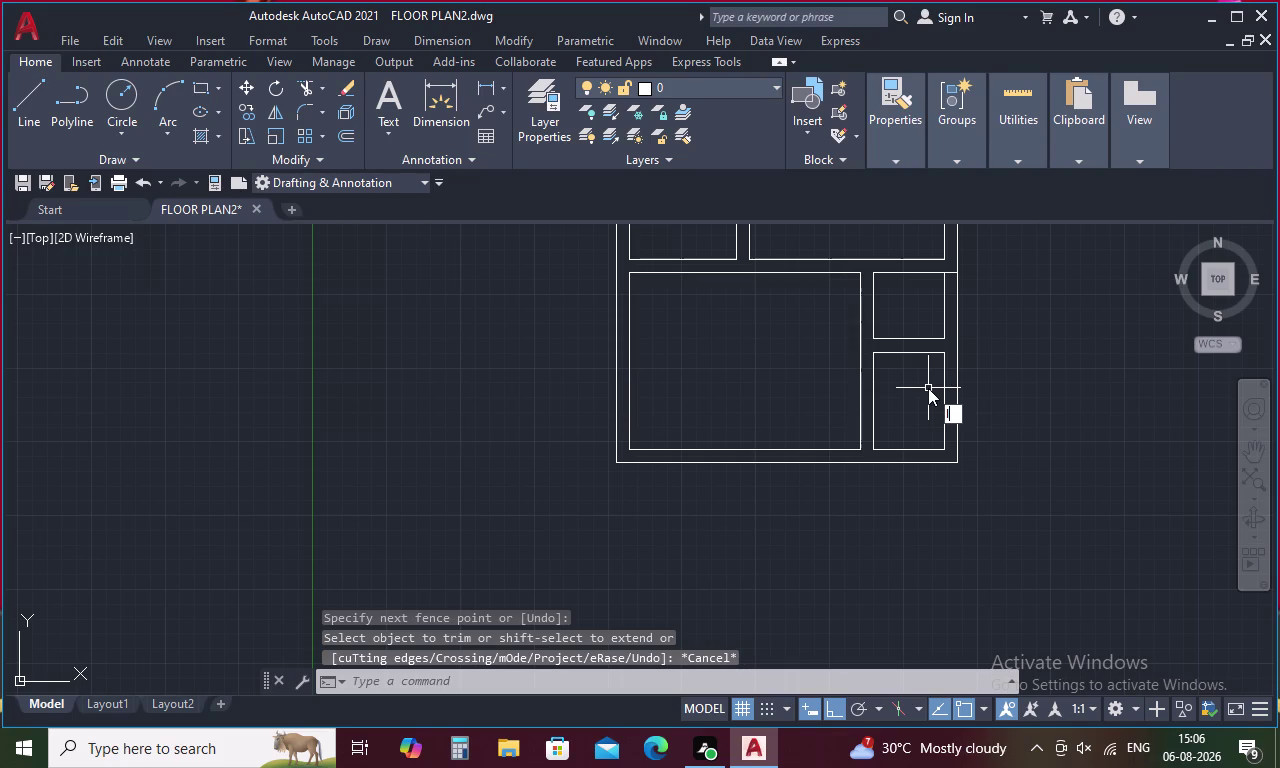
key(Escape)
text(ex)
key(space)
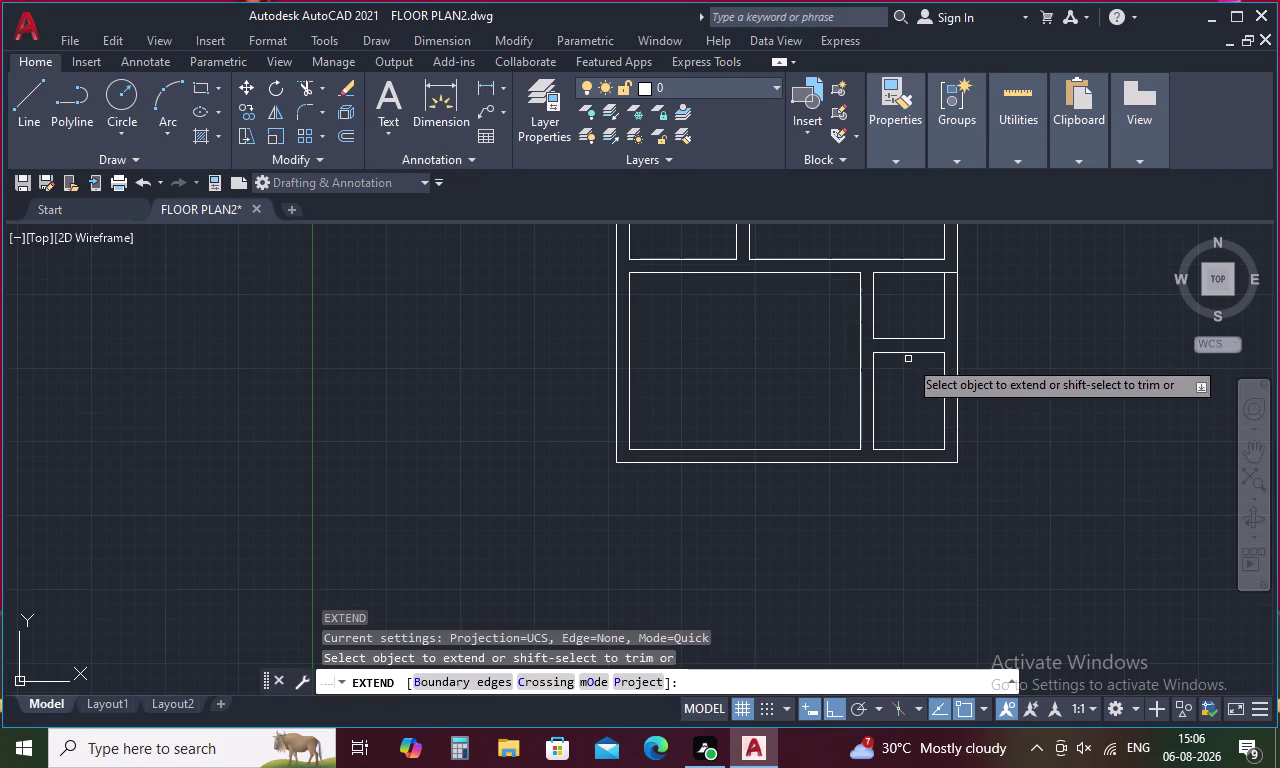
click(887, 338)
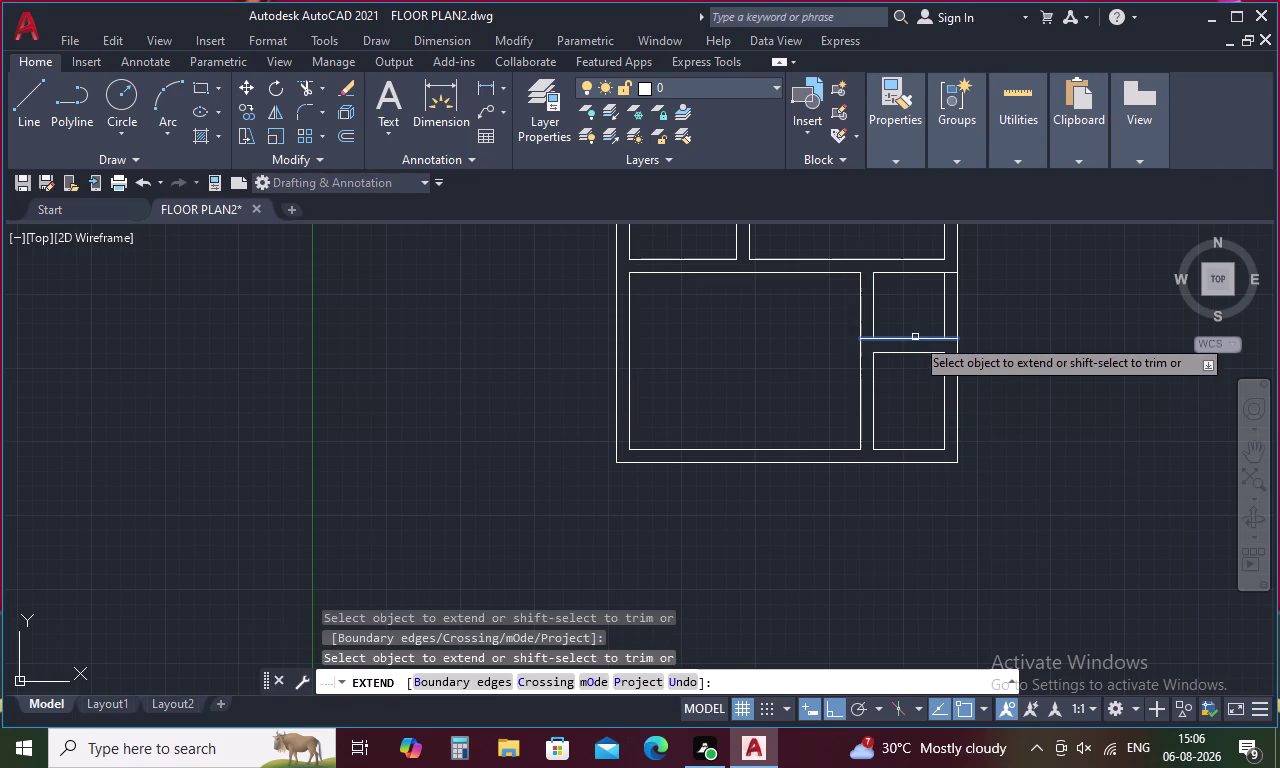
click(933, 338)
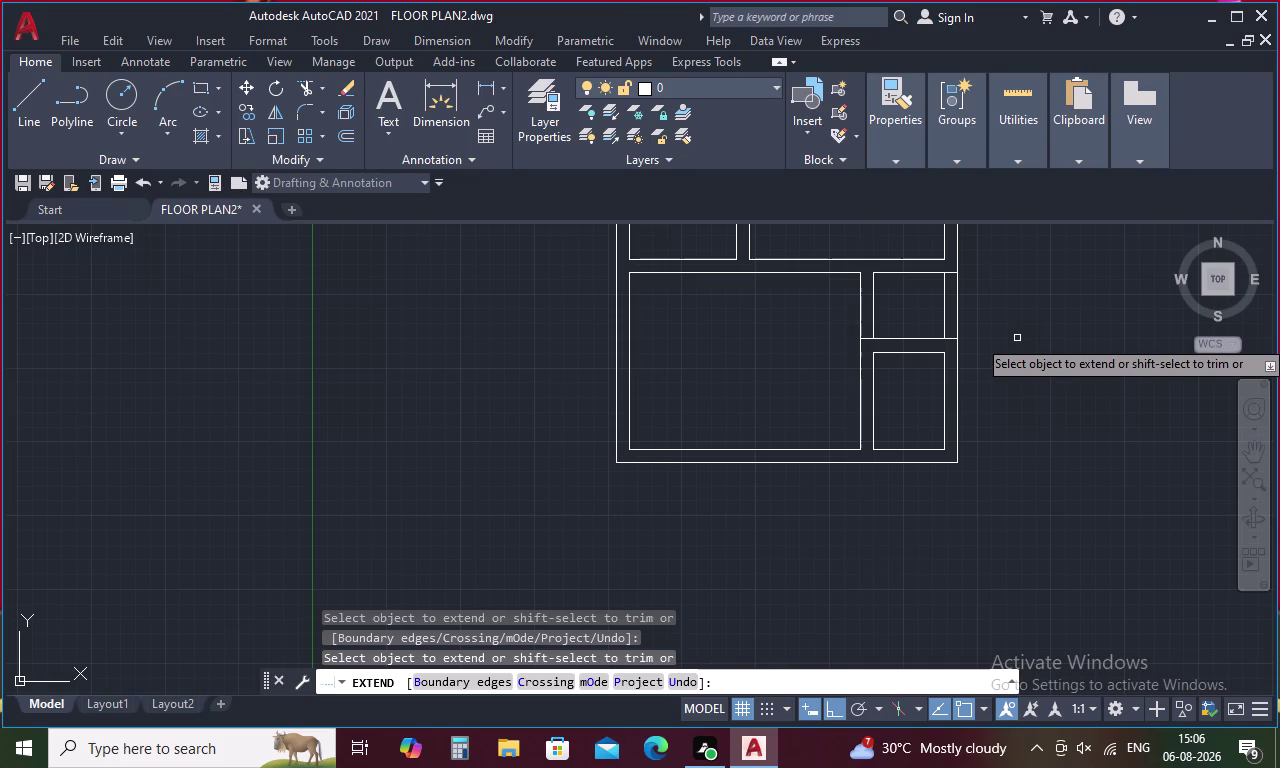
key(Escape)
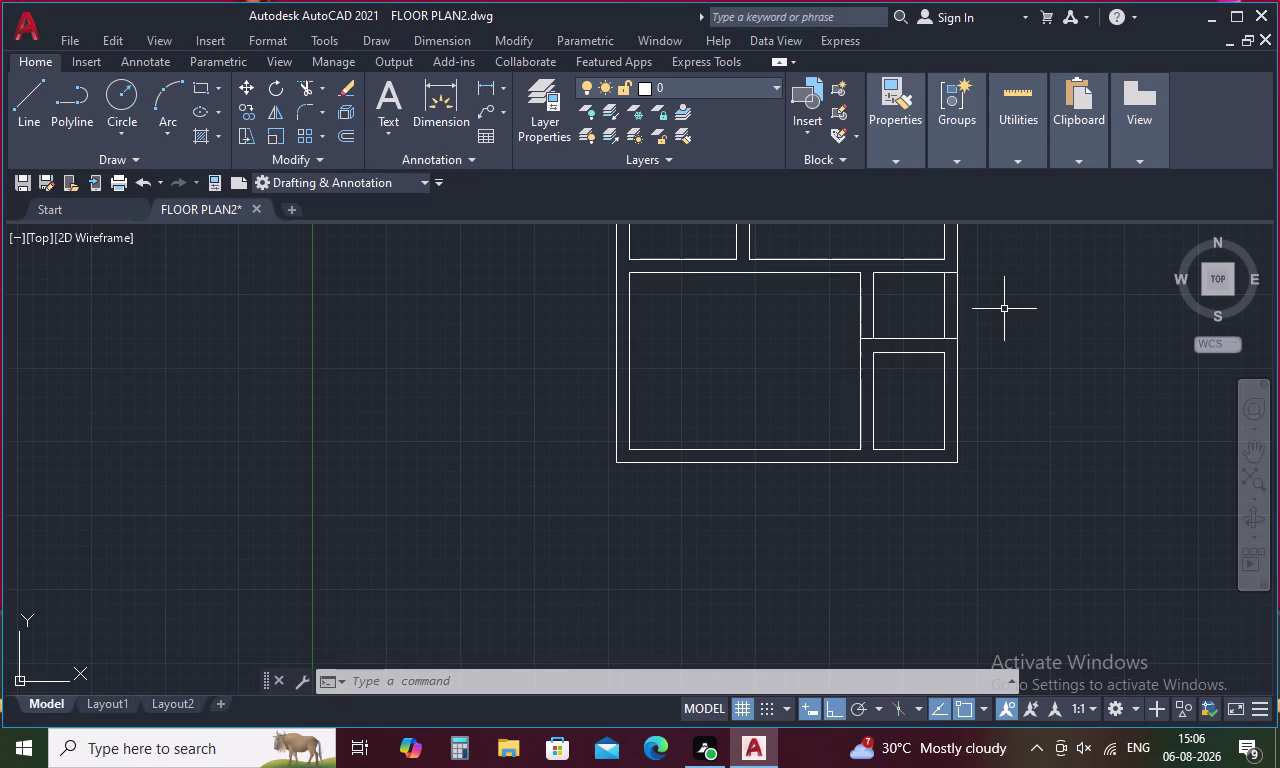
key(t)
key(Escape)
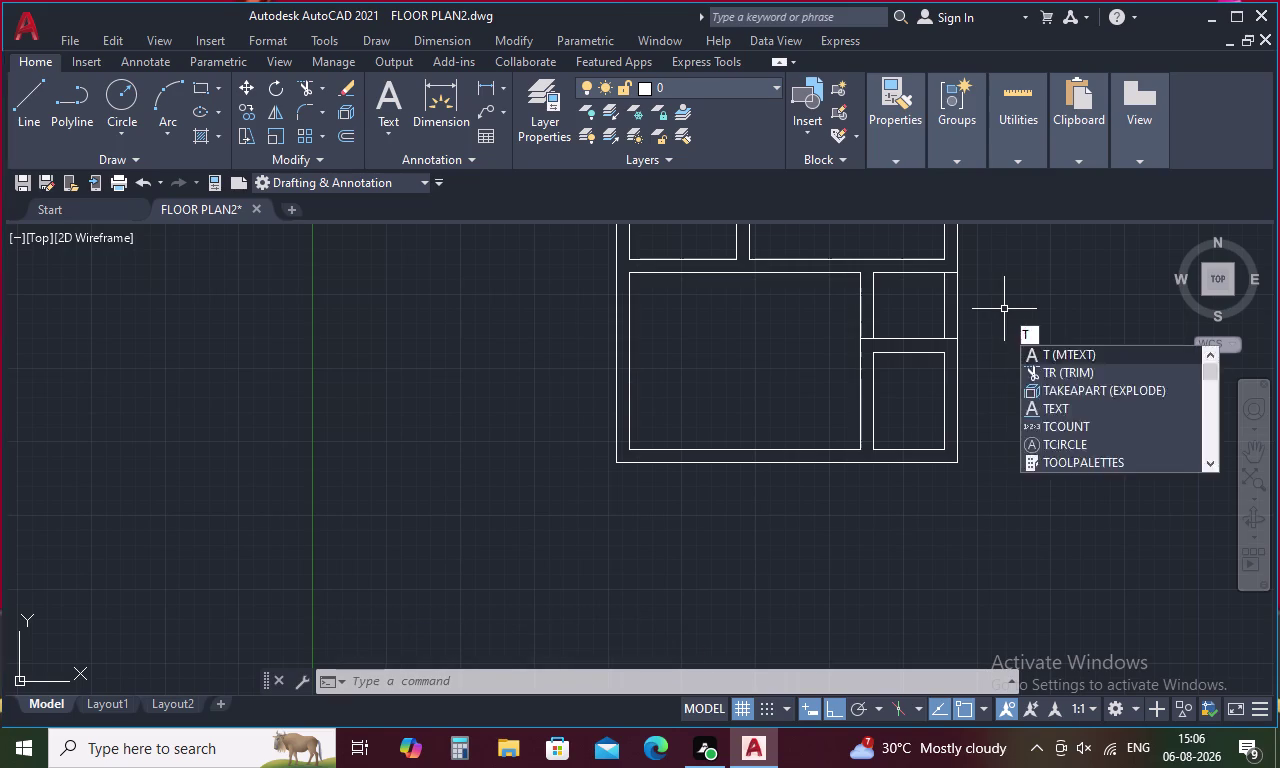
key(space)
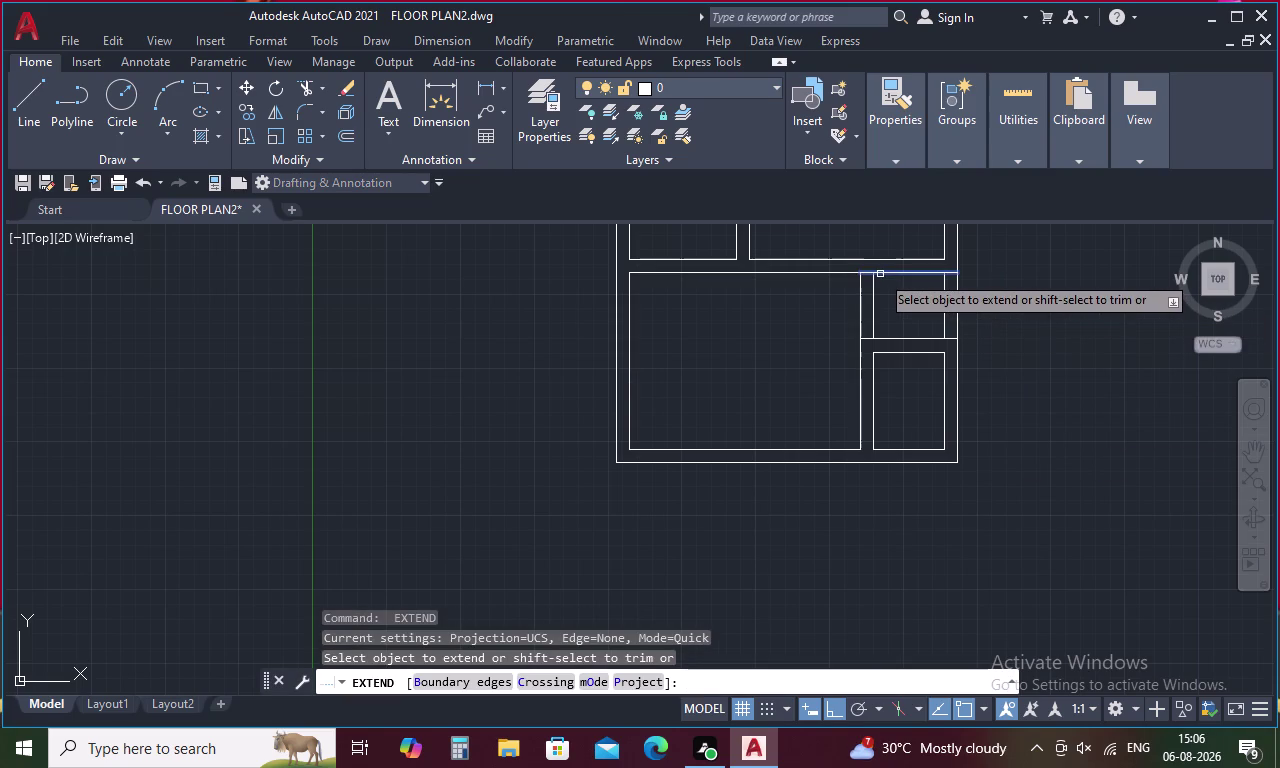
click(880, 274)
key(Escape)
Fence-trim the overlapping wall segments between the upper rooms.
text(tr)
key(space)
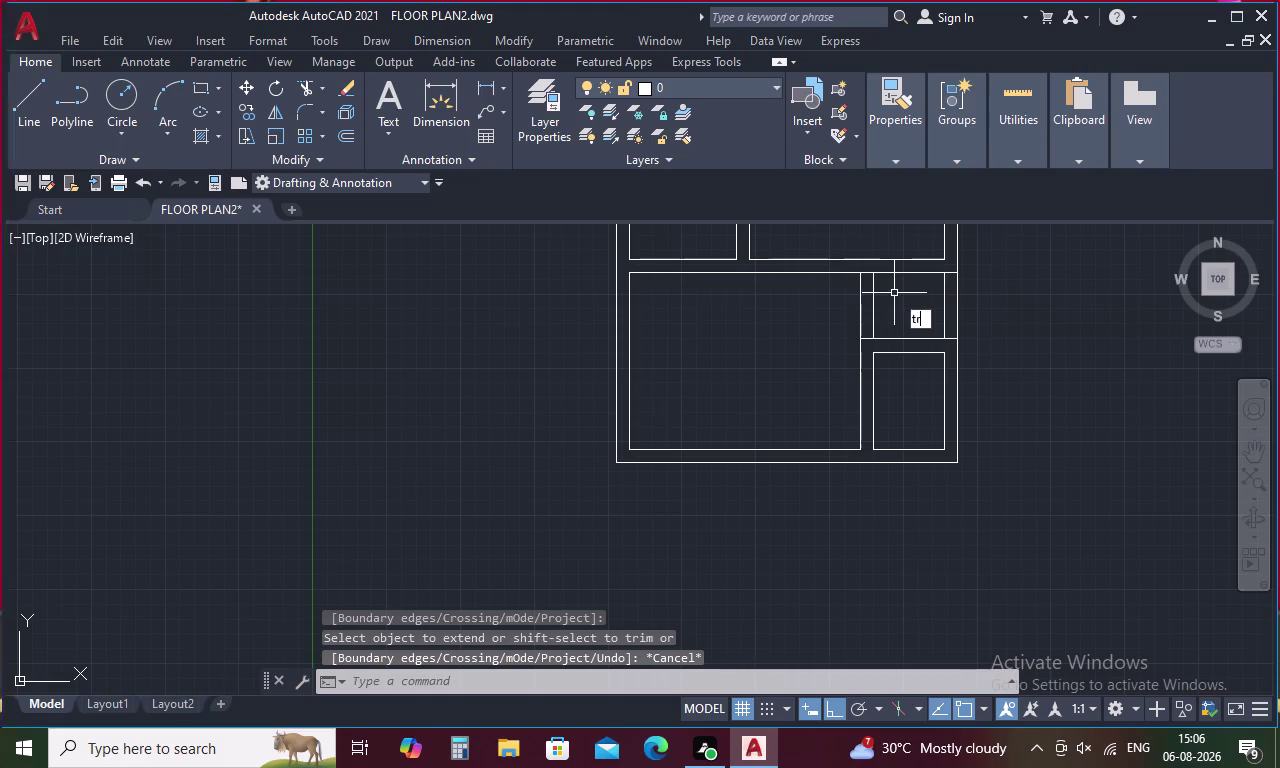
drag(981, 314, 848, 322)
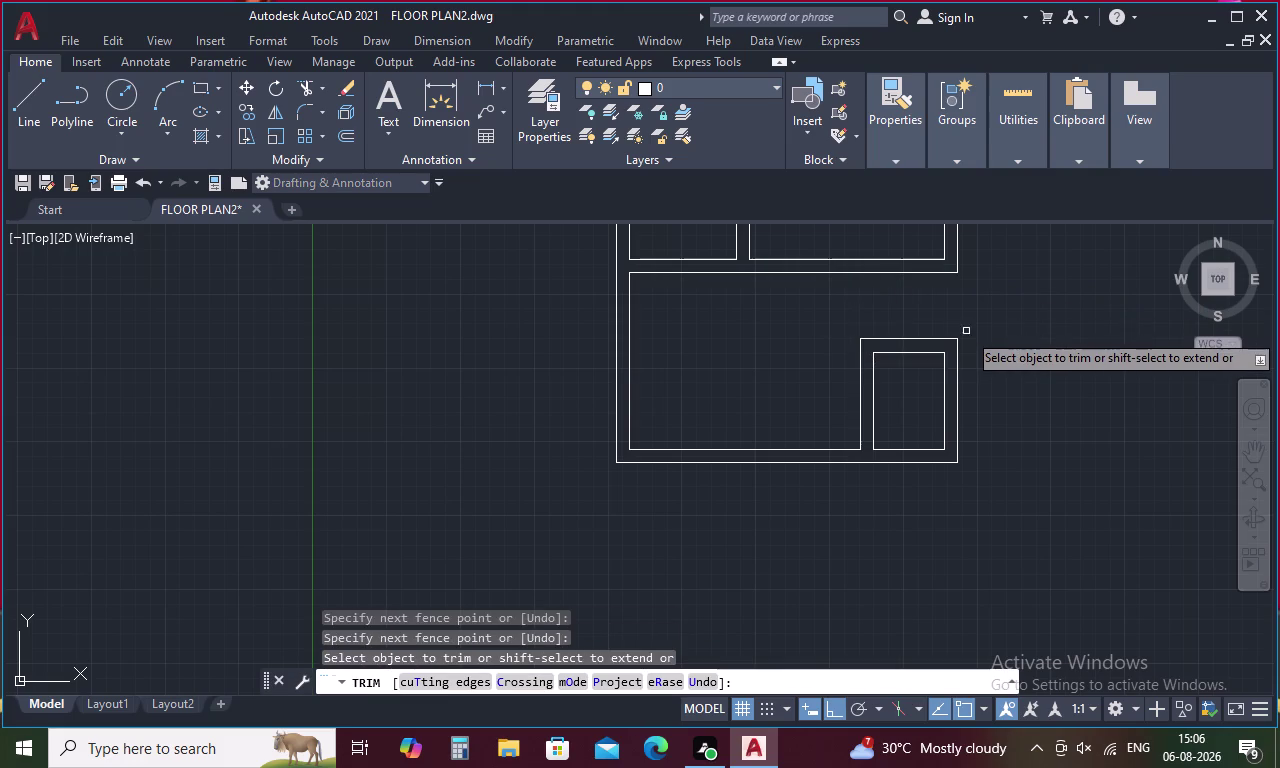
scroll(down, 3)
middle_drag(974, 331, 776, 479)
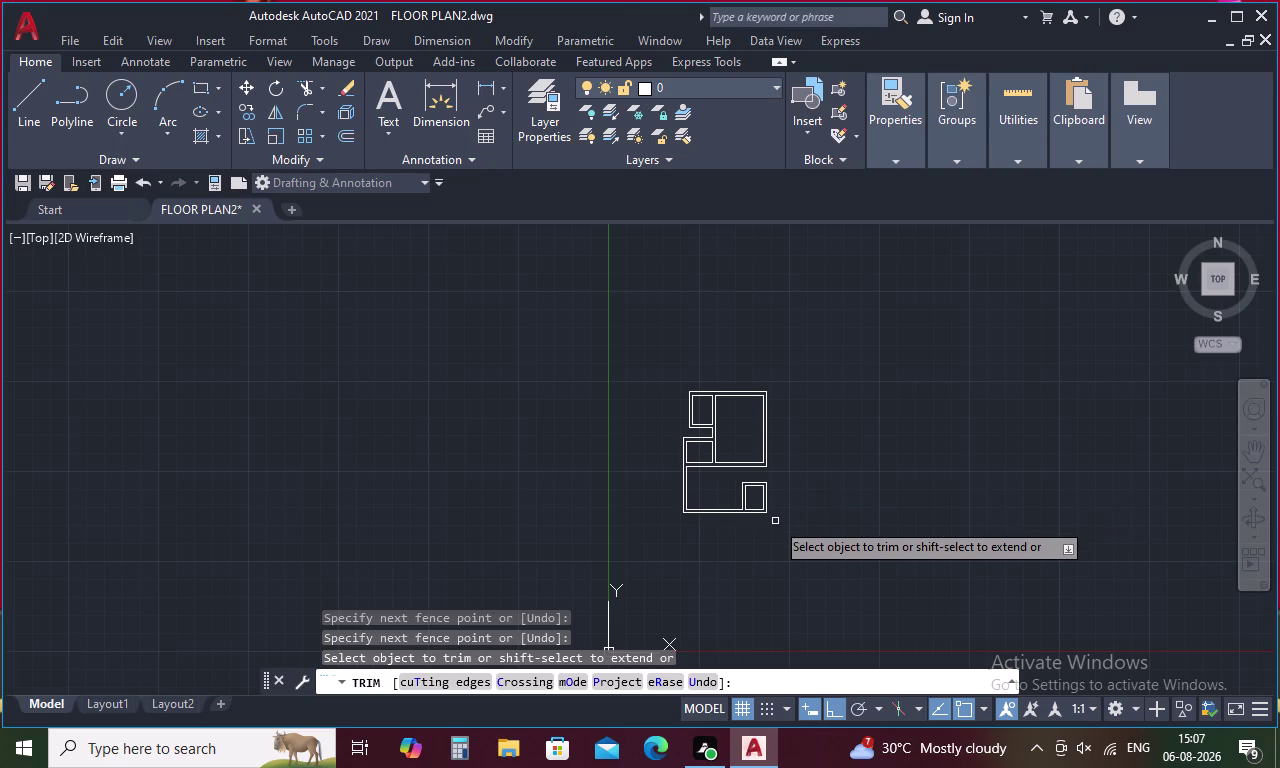
Zoom the view to check the trimmed wall junctions across the plan.
scroll(up, 3)
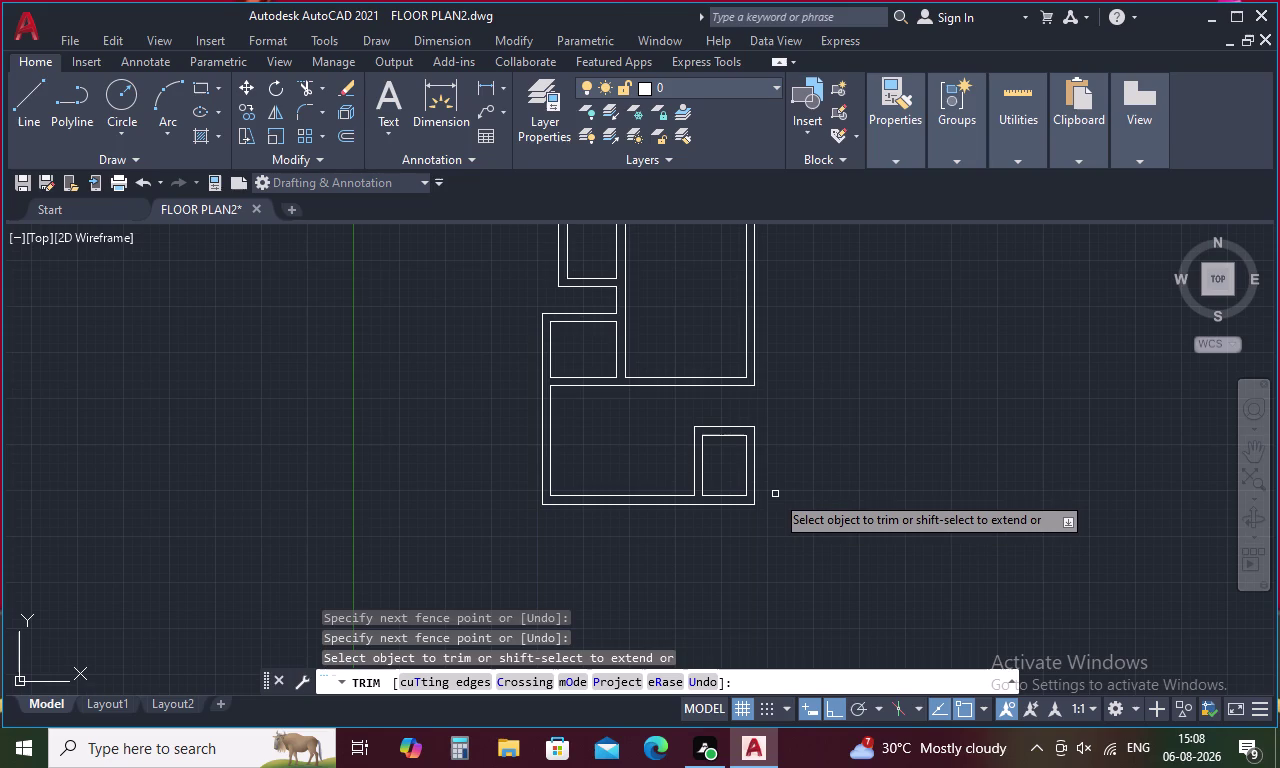
Enter a 12'3" distance, which the still-running trim rejects as invalid.
text(o)
key(space)
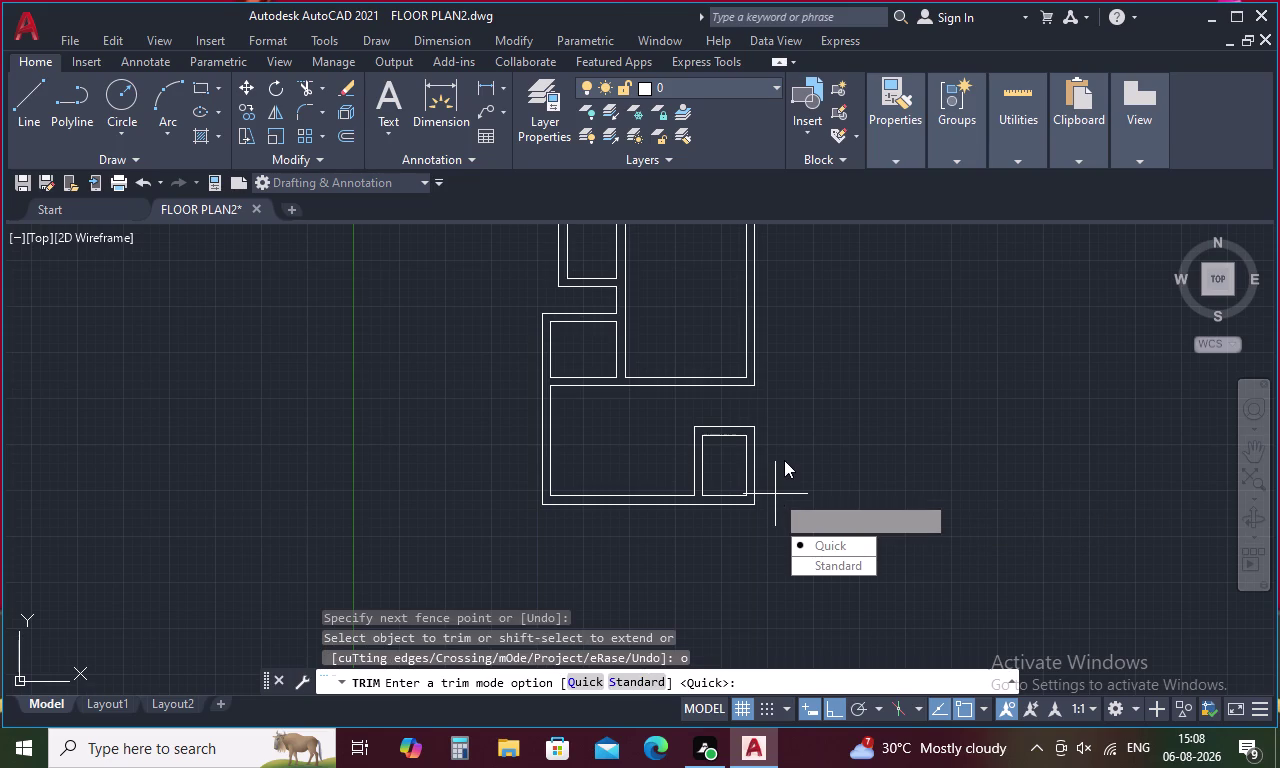
text(12)
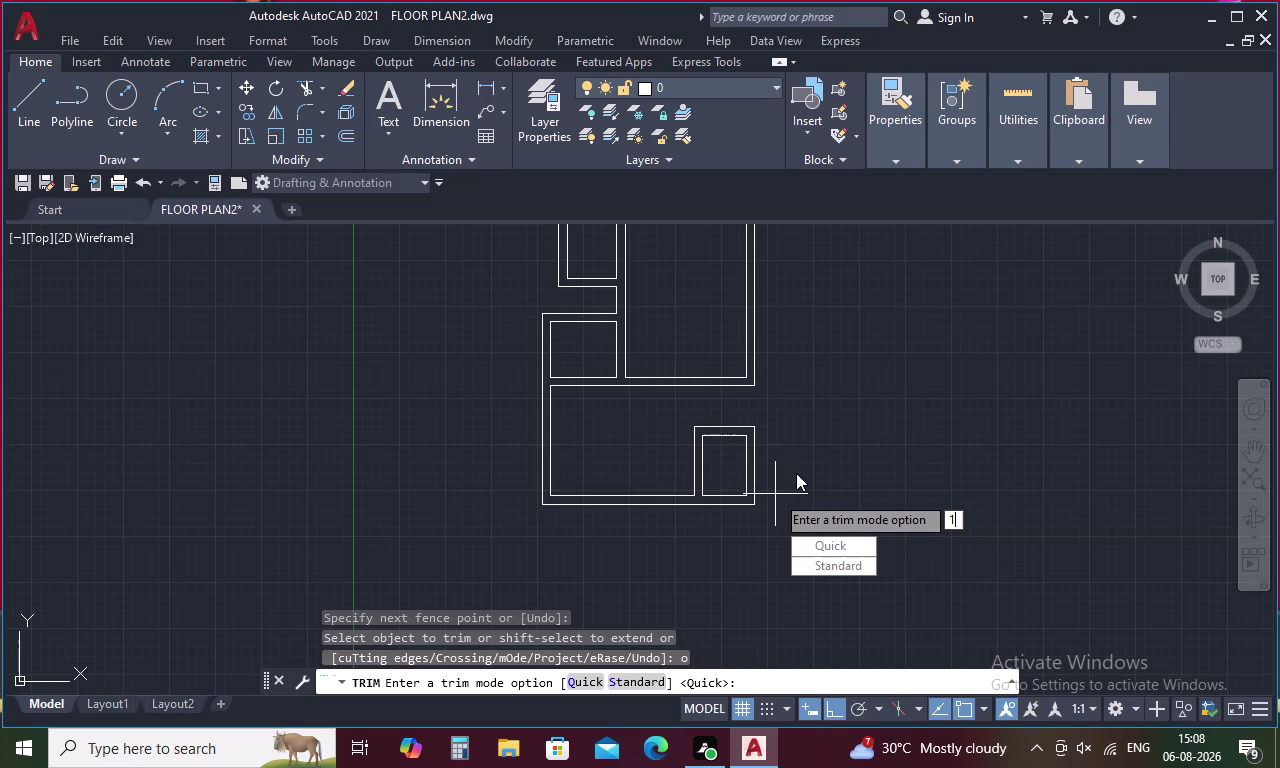
key(apostrophe)
key(3)
key(shift+quotedbl)
key(Return)
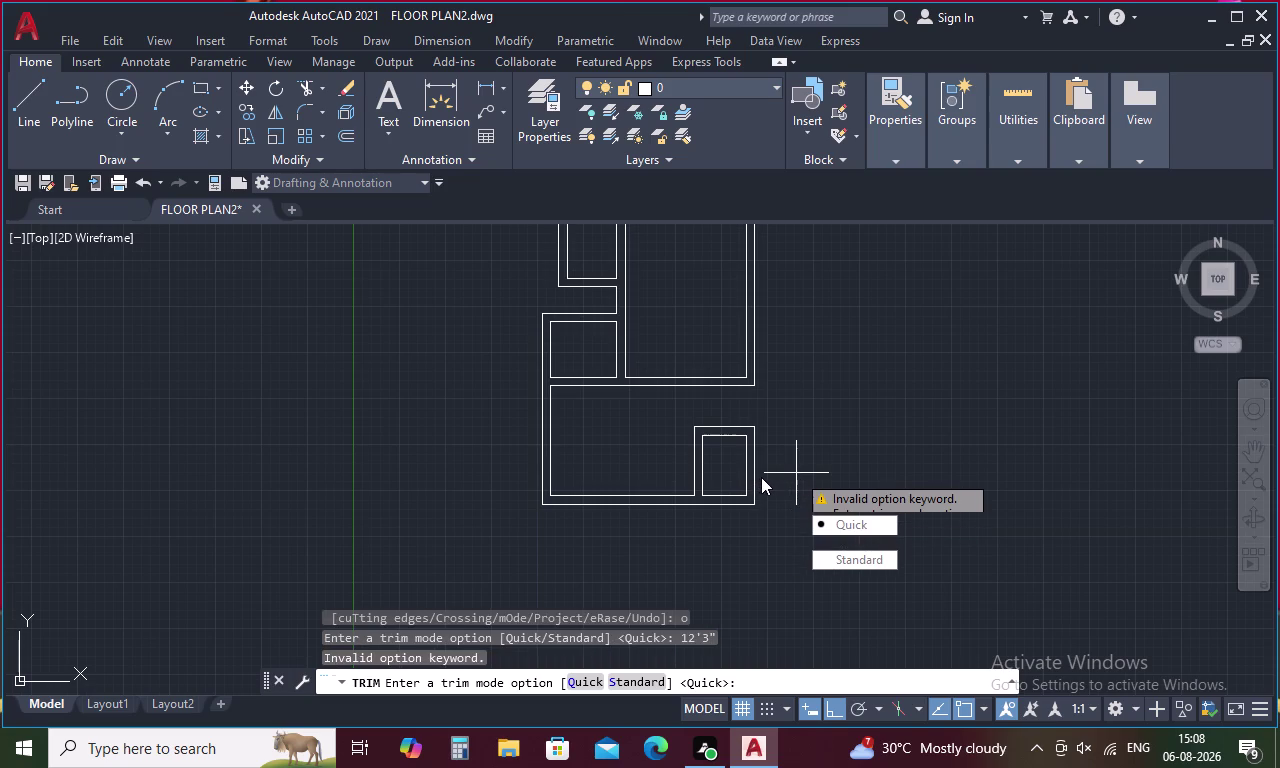
Cancel the trim and start a new offset.
key(Escape)
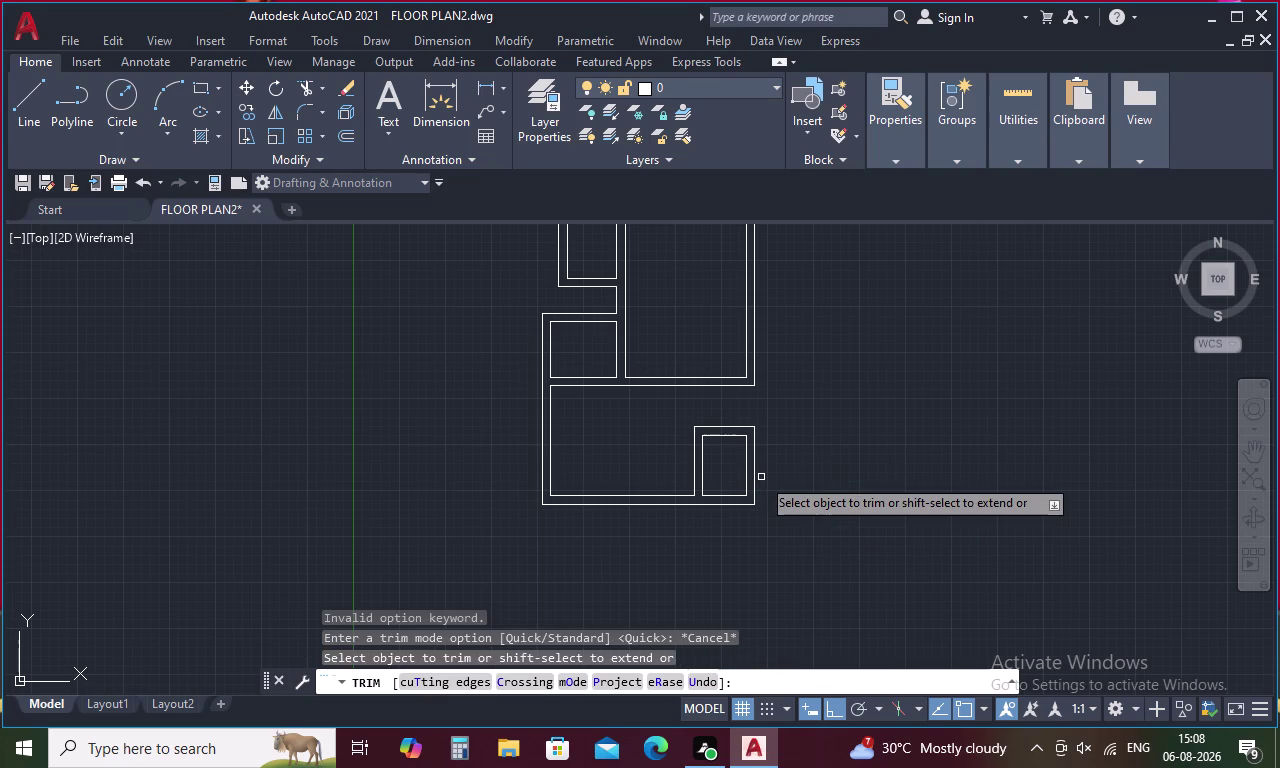
key(Escape)
key(o)
key(Return)
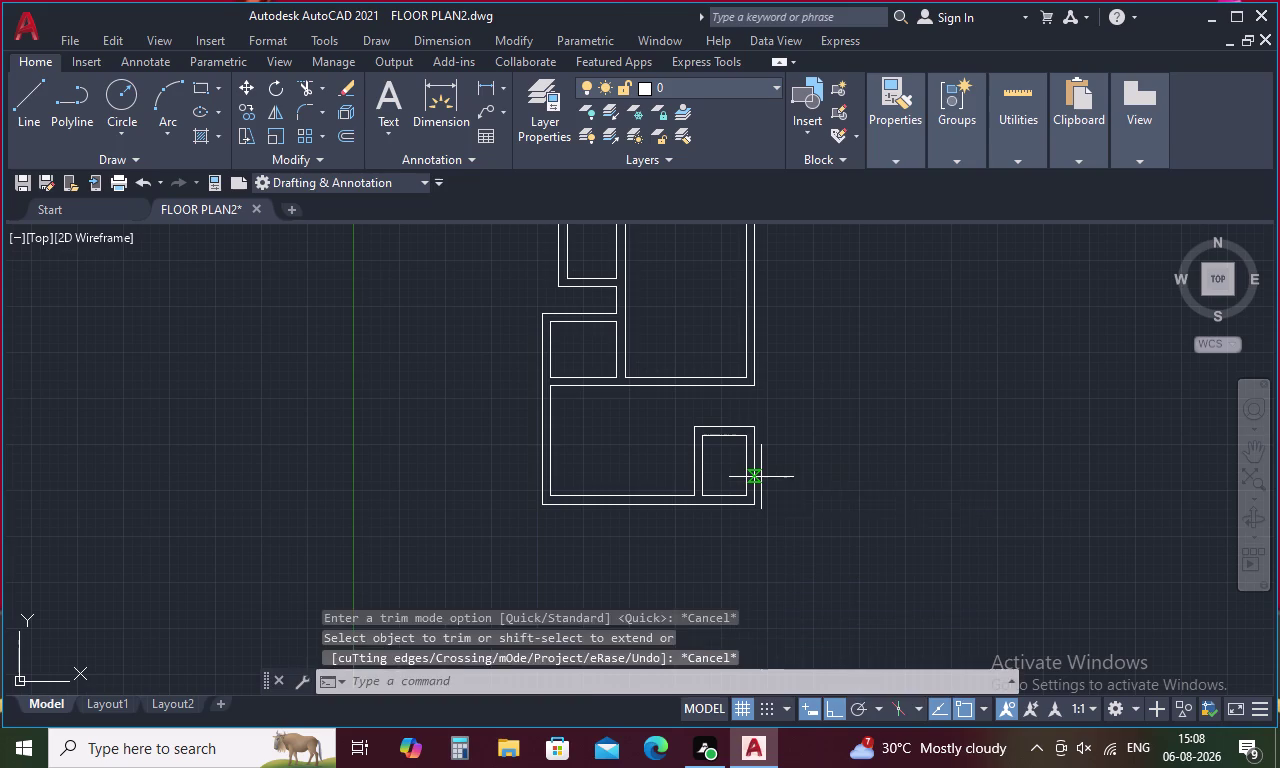
Copy the right outer wall line 12'3" to its right.
text(12)
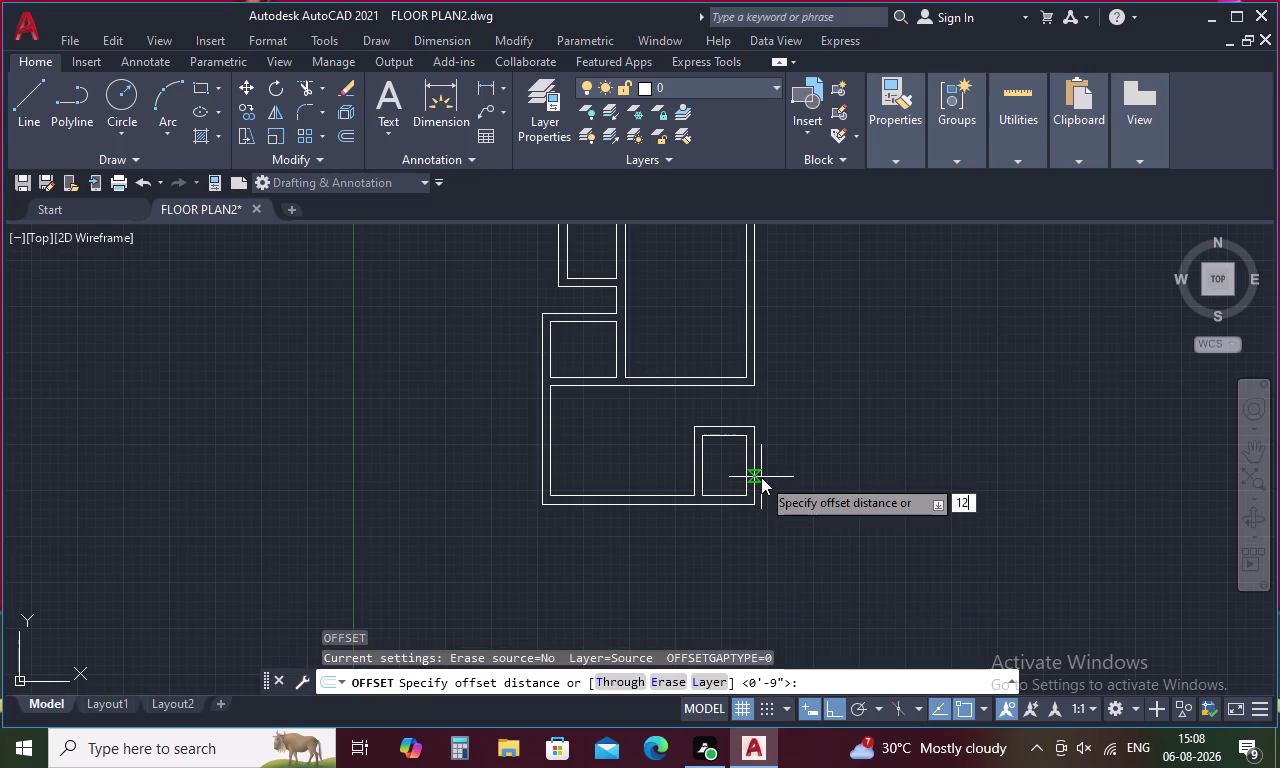
text(')
text(3)
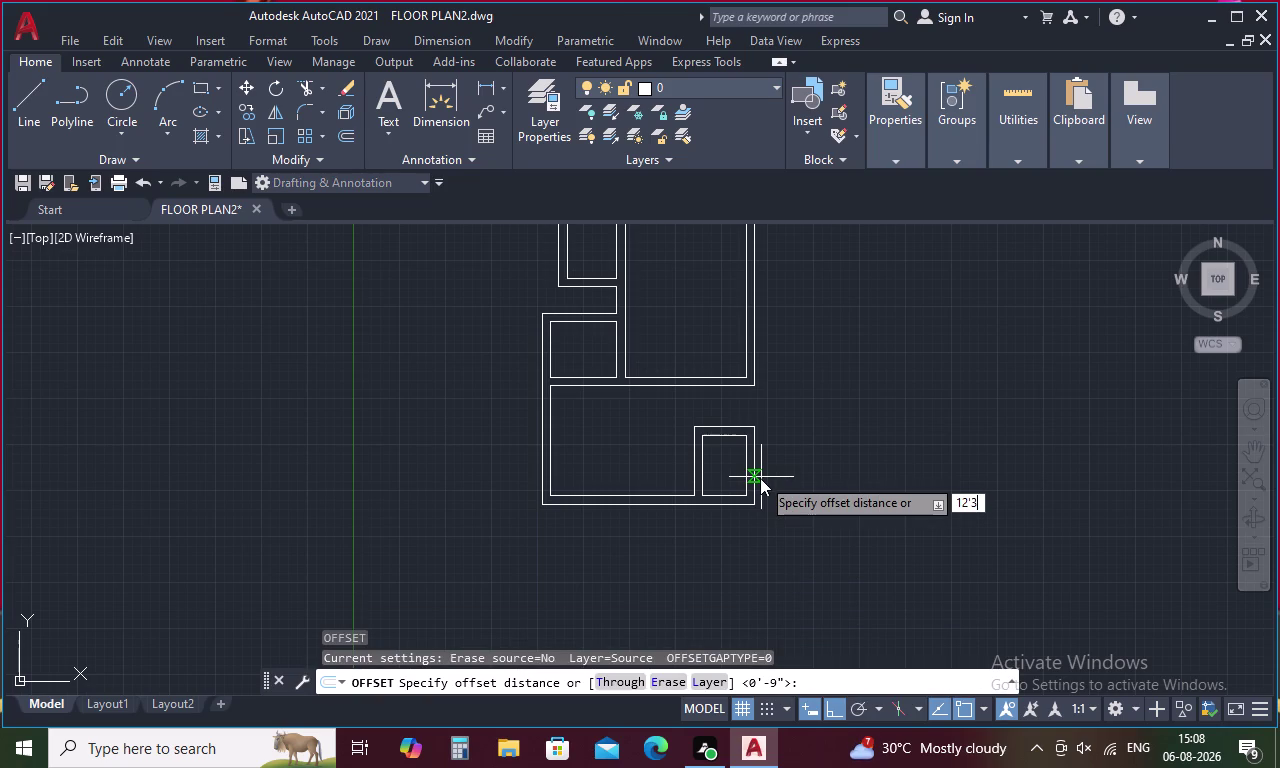
key(shift+quotedbl)
key(Return)
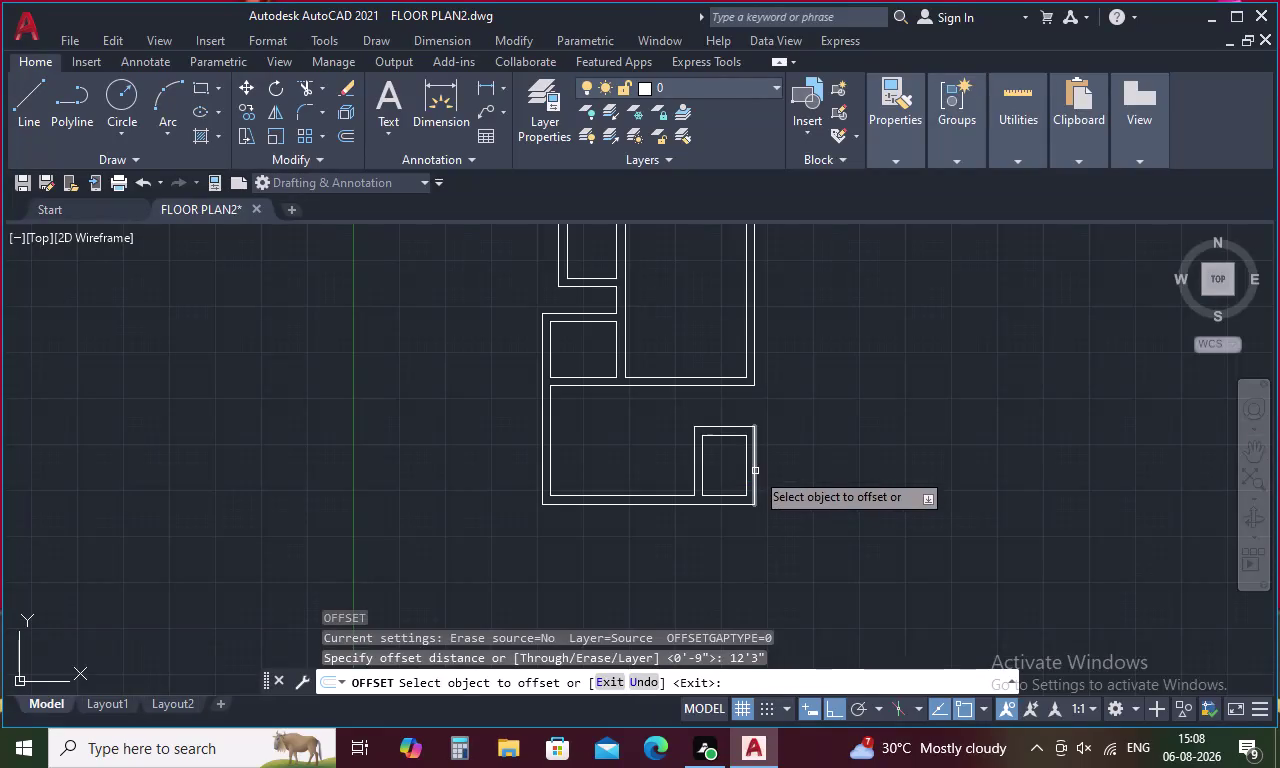
click(755, 471)
click(828, 447)
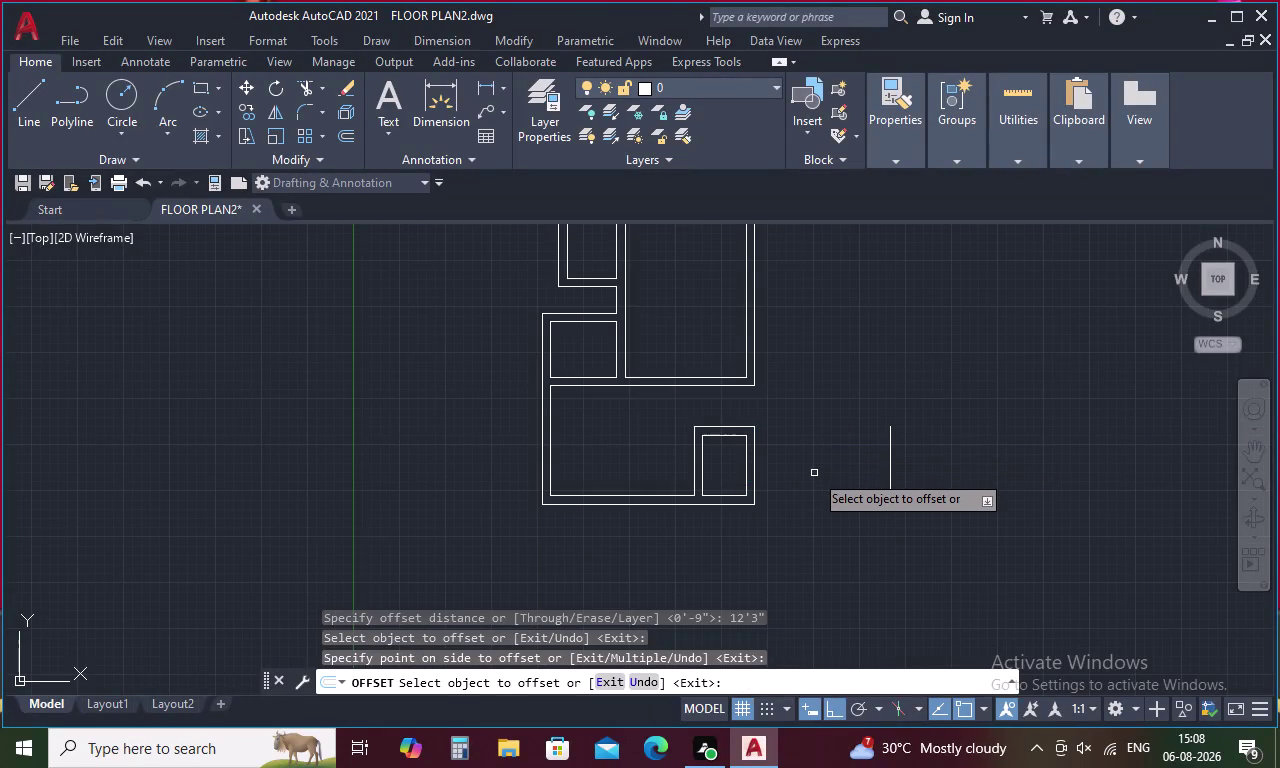
key(Escape)
Draw the bottom wall line from the plan's bottom-right corner to the new vertical line.
key(l)
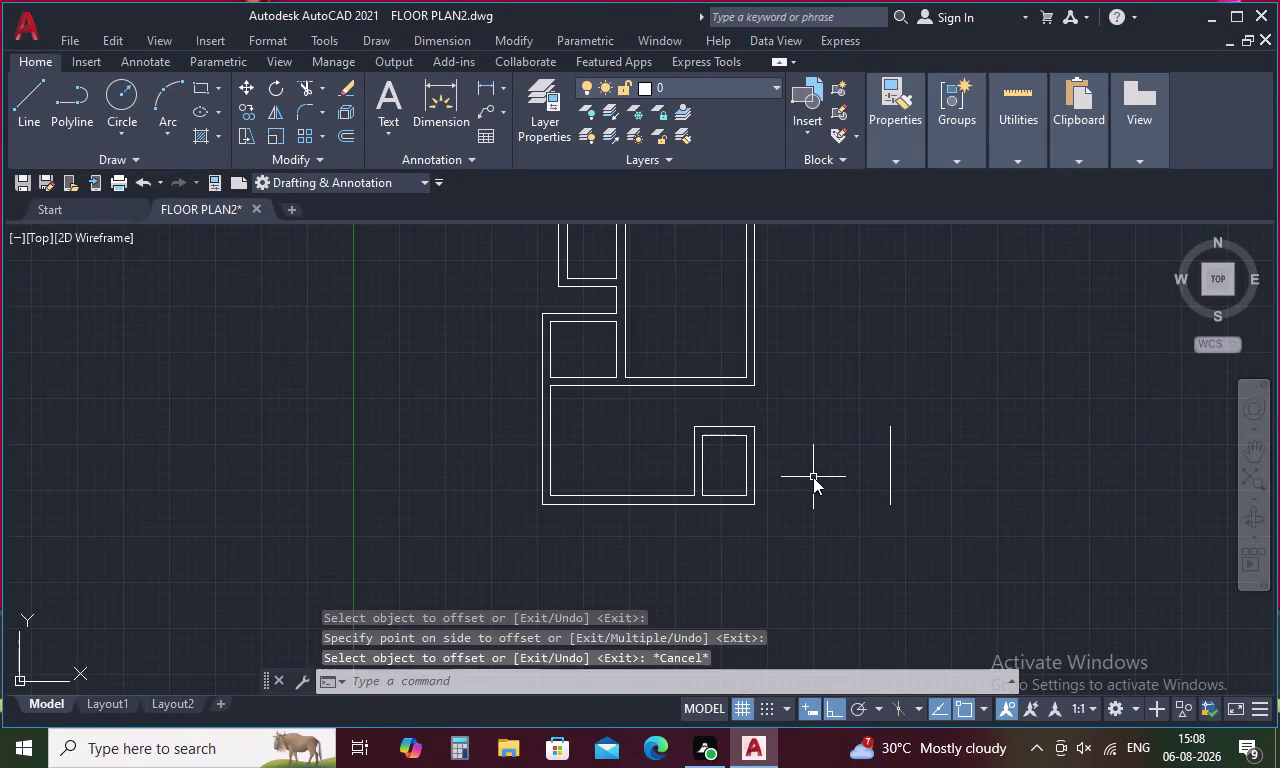
key(space)
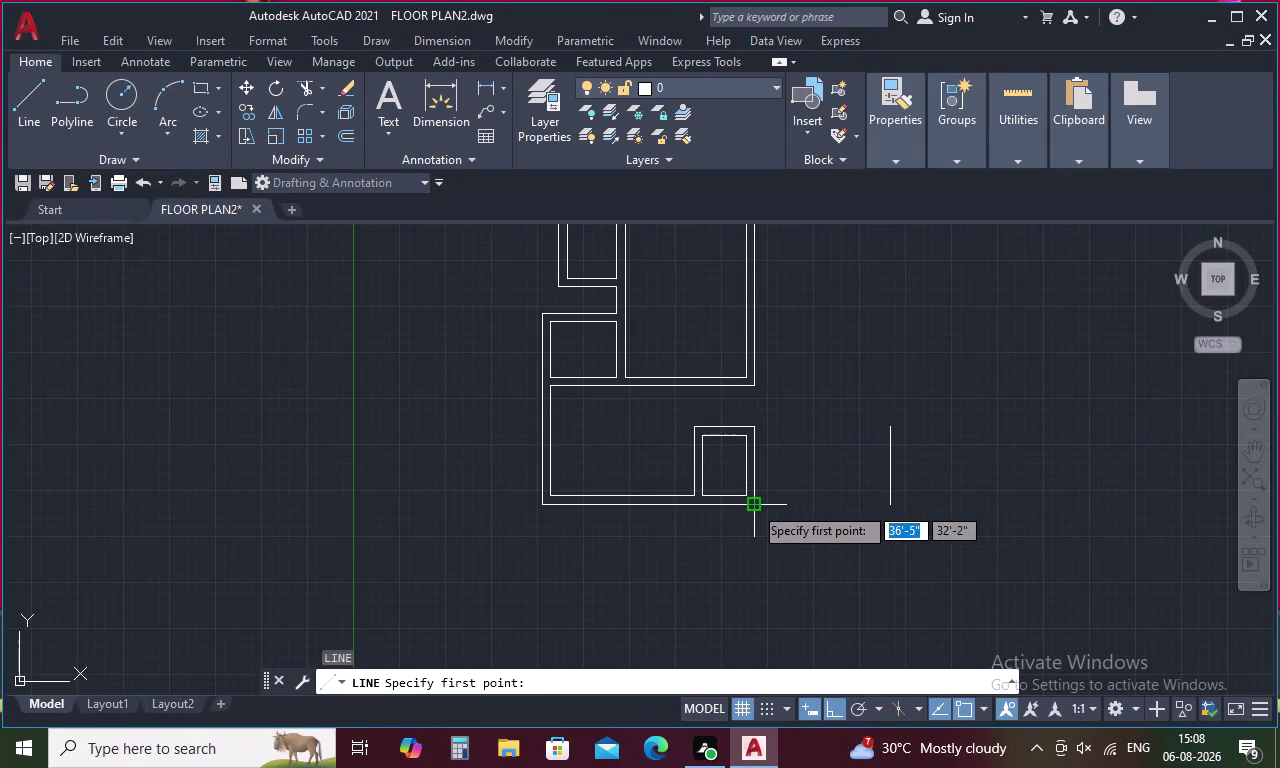
click(753, 505)
click(886, 507)
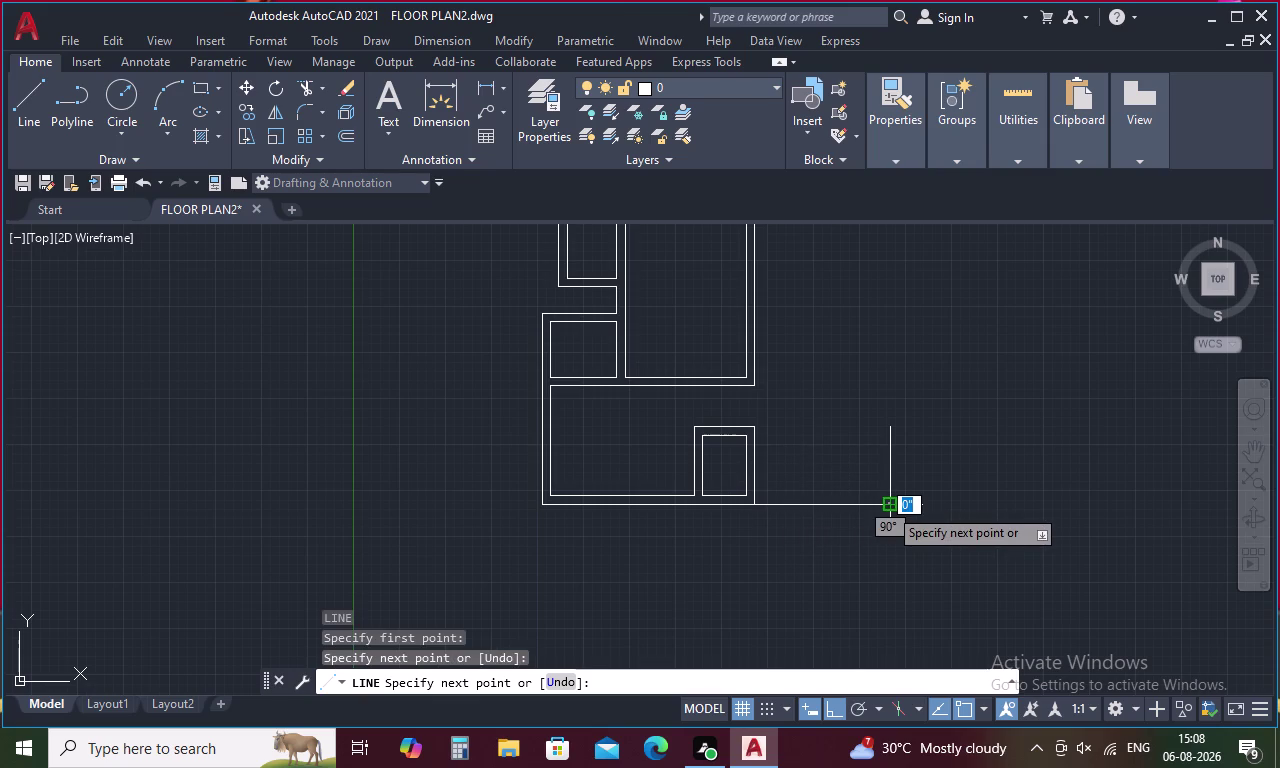
key(Escape)
Double the new vertical and bottom wall lines with 9-inch offsets.
key(o)
key(space)
text(9)
key(space)
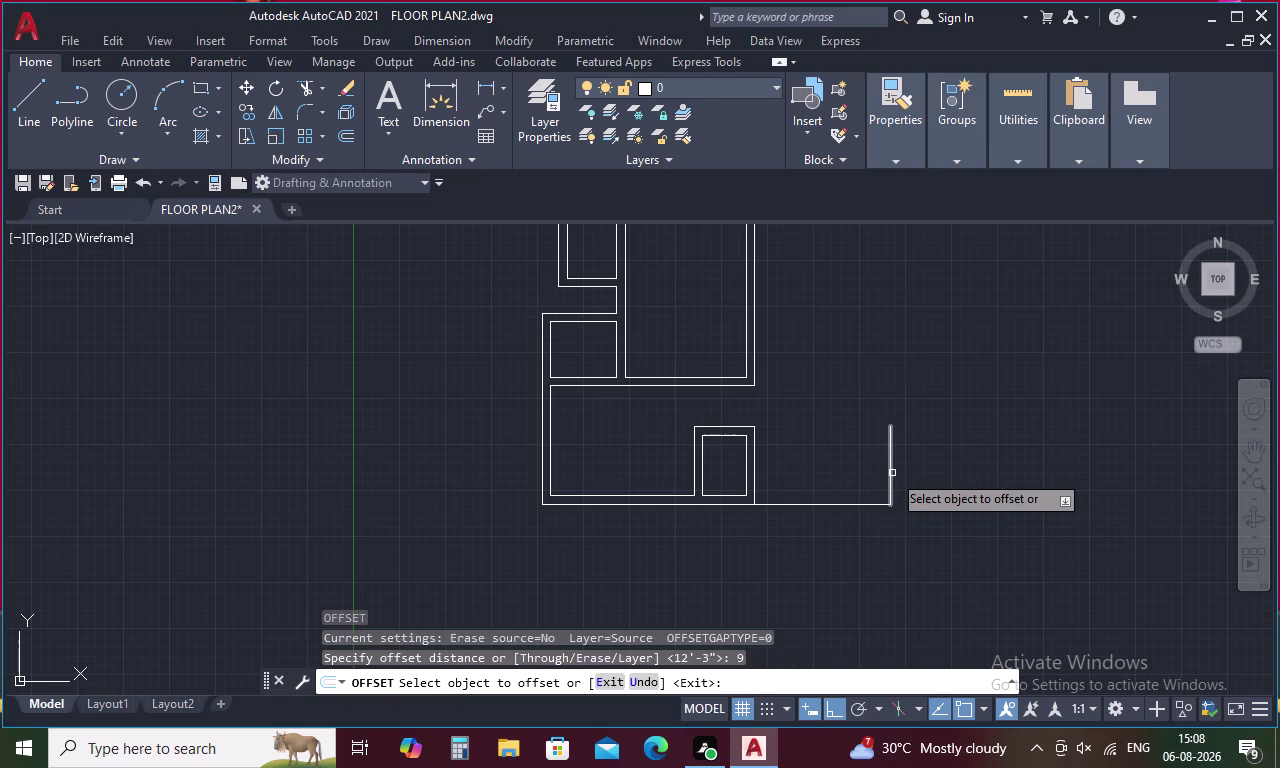
click(892, 473)
click(914, 465)
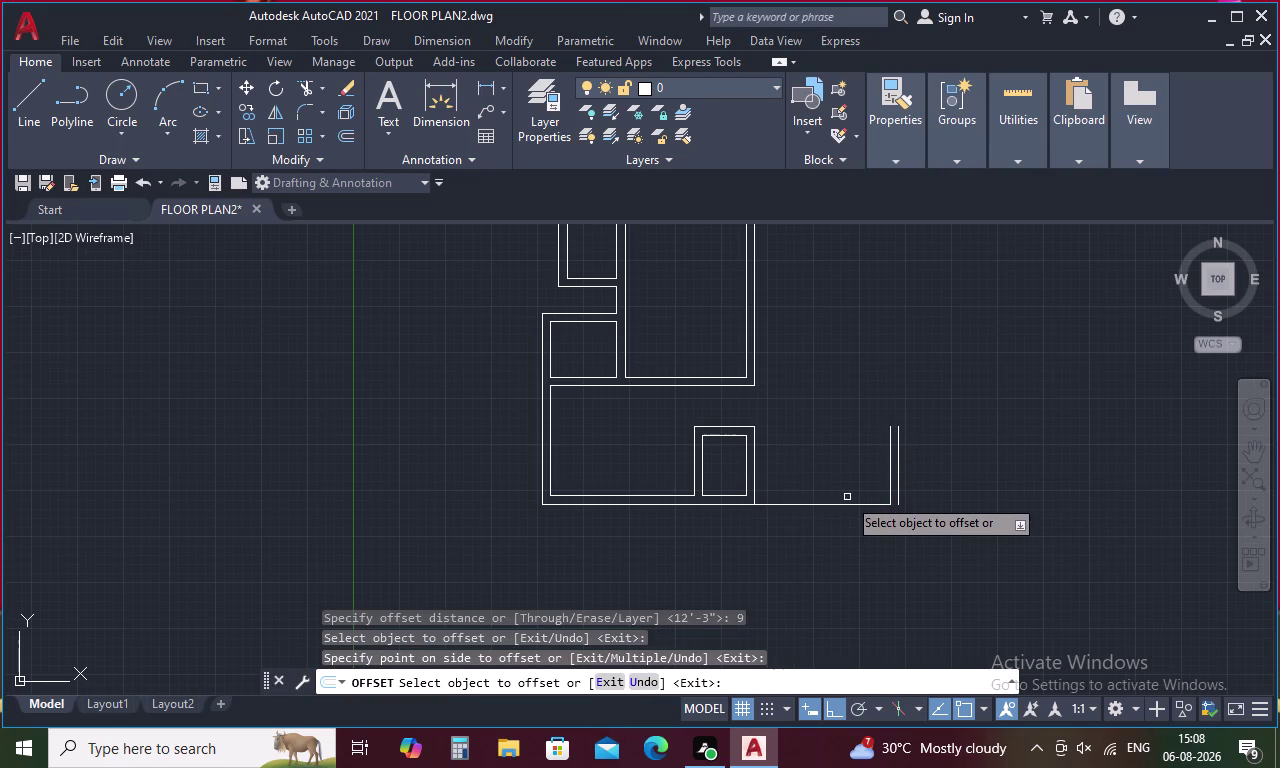
click(842, 504)
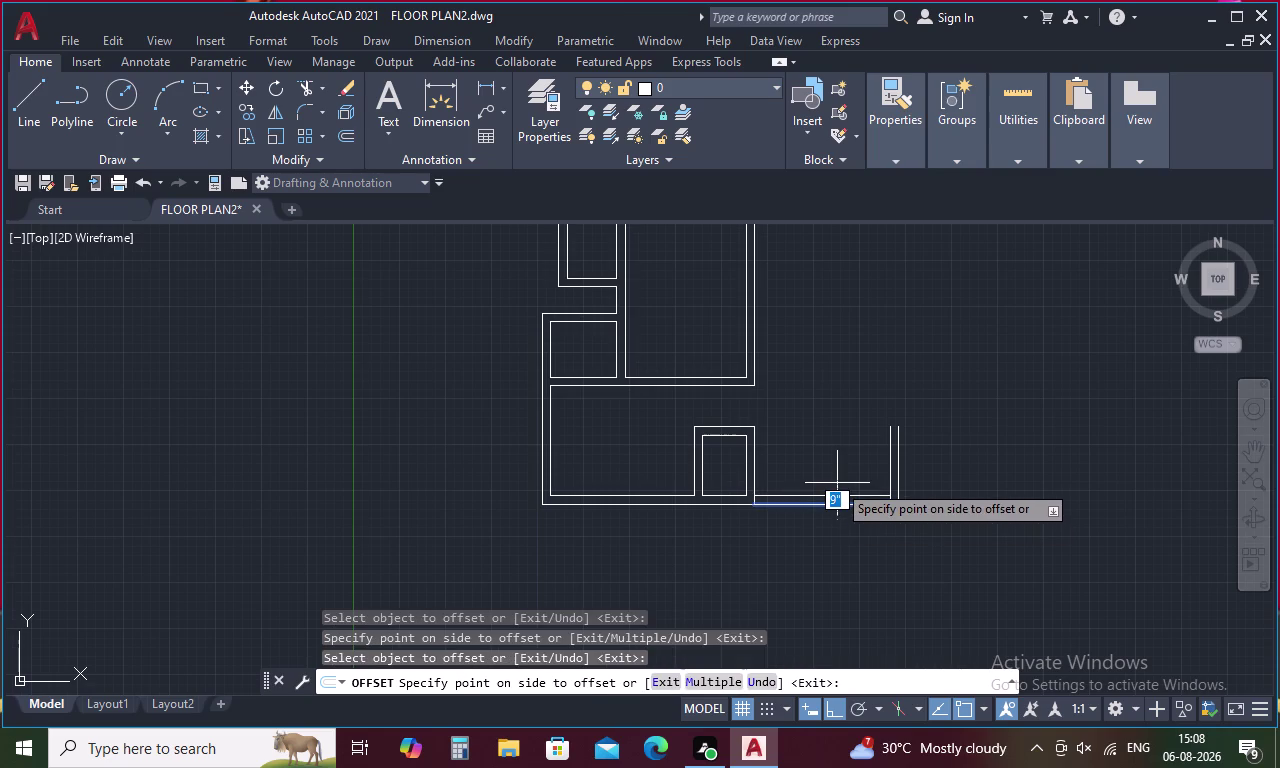
click(837, 483)
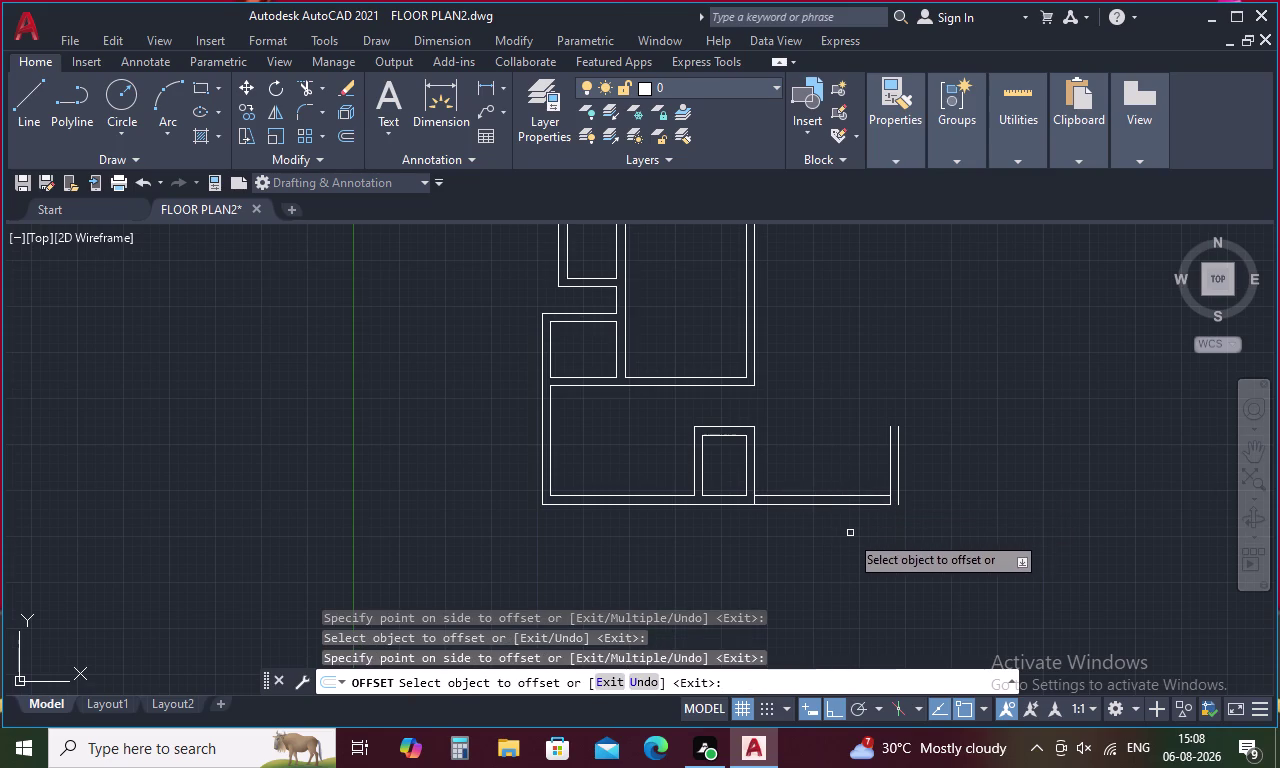
key(space)
key(space)
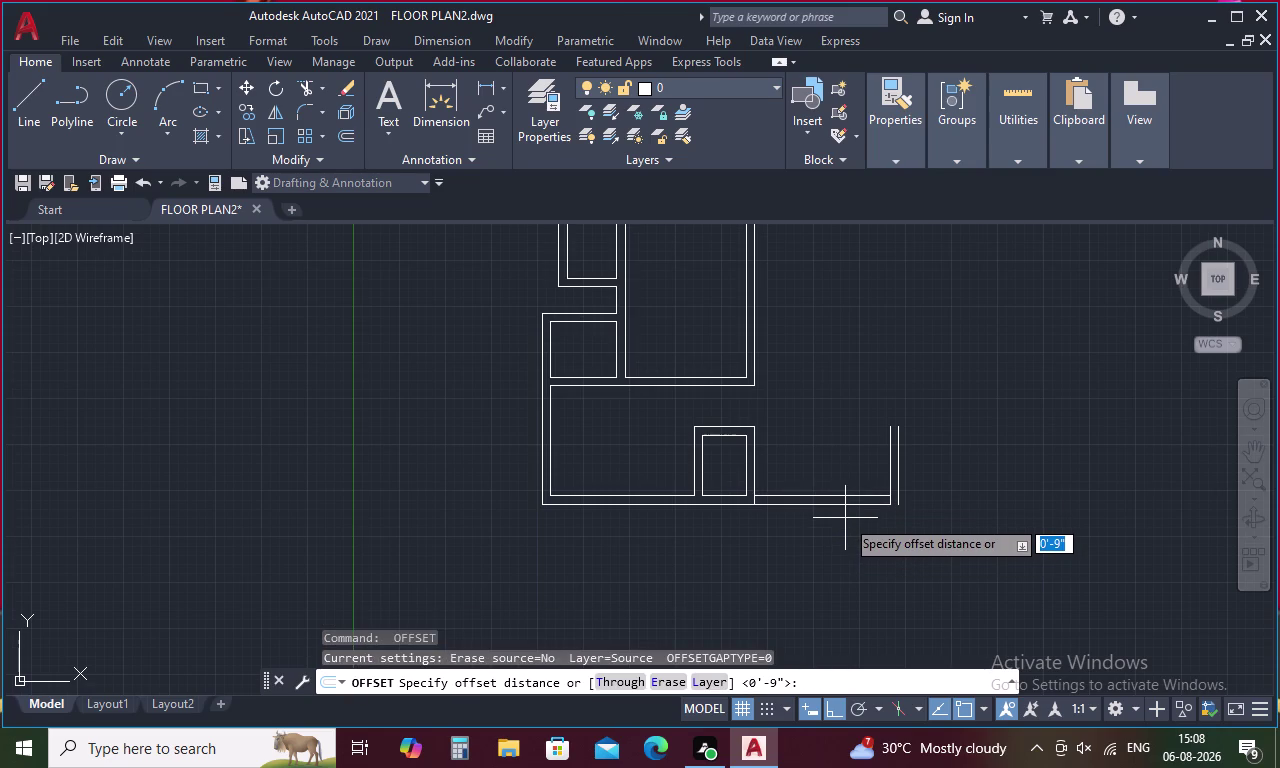
Offset the extension's bottom wall 7'3" upward to form its top wall.
key(7)
text(')
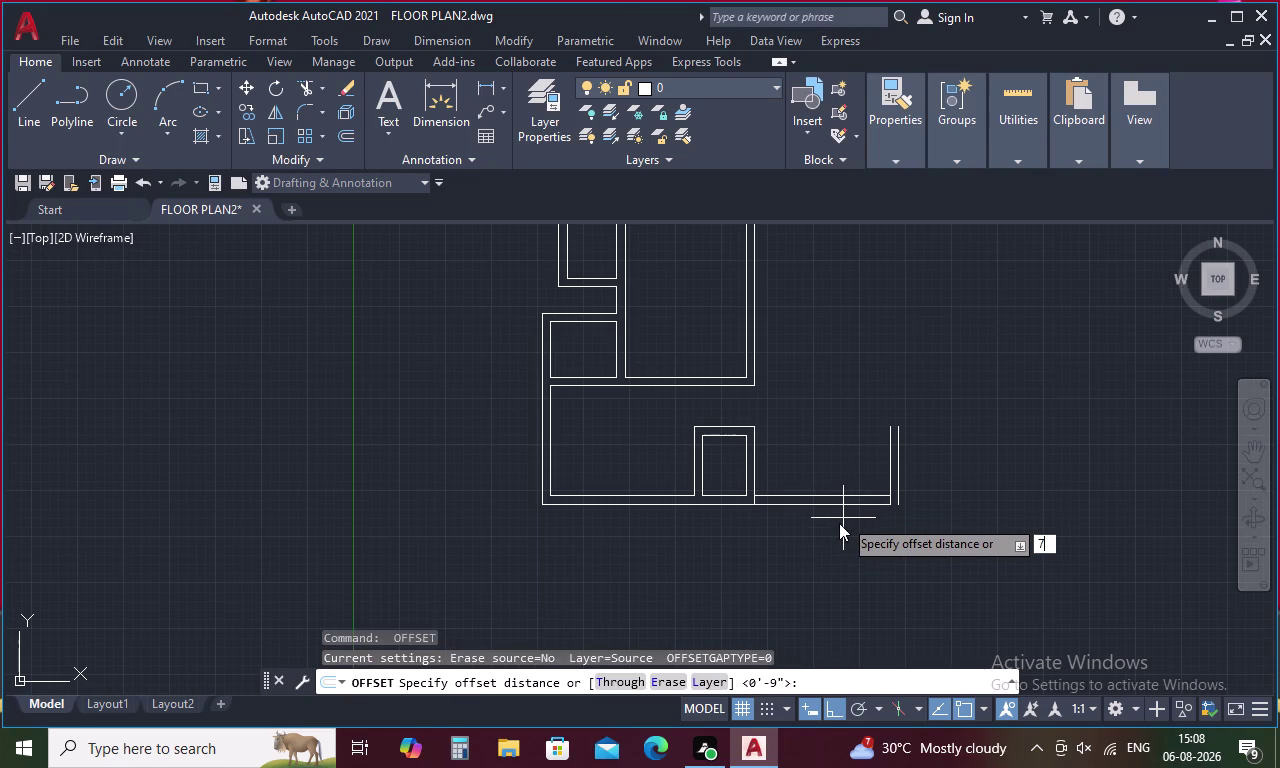
text(3)
key(shift+quotedbl)
key(space)
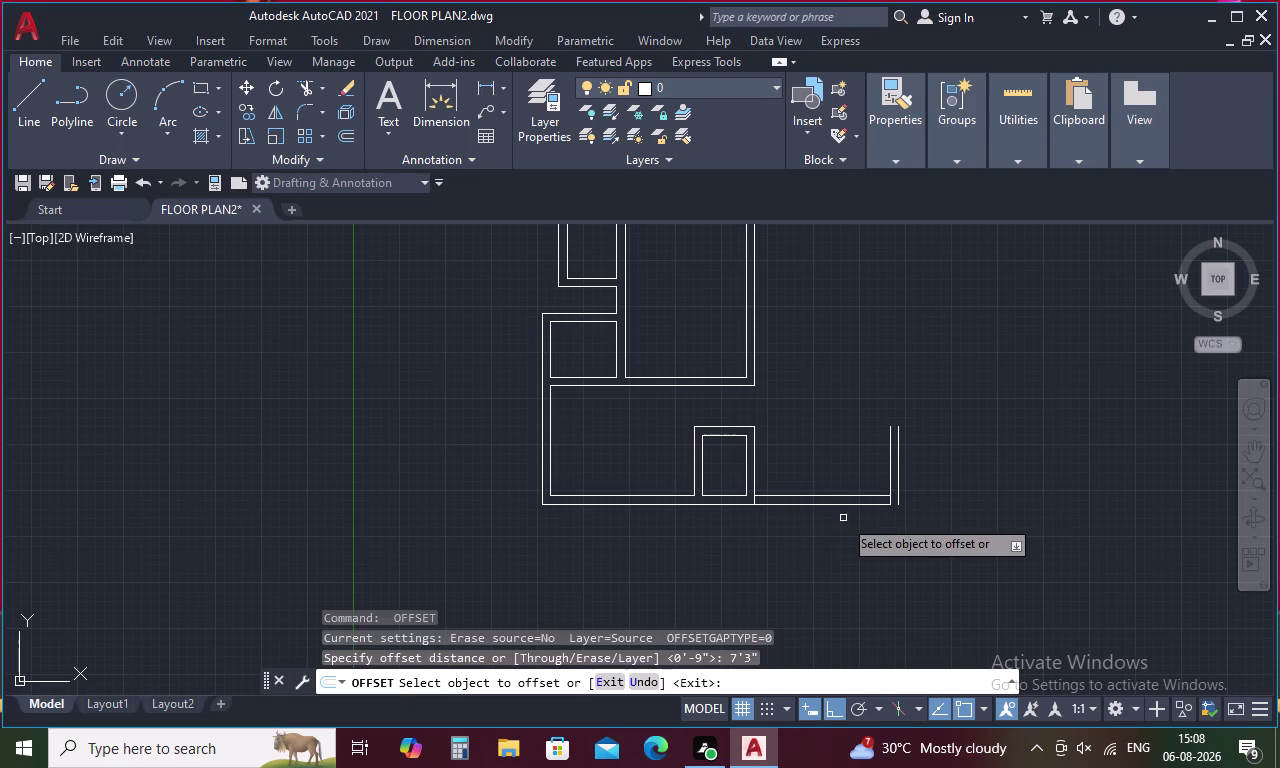
click(803, 495)
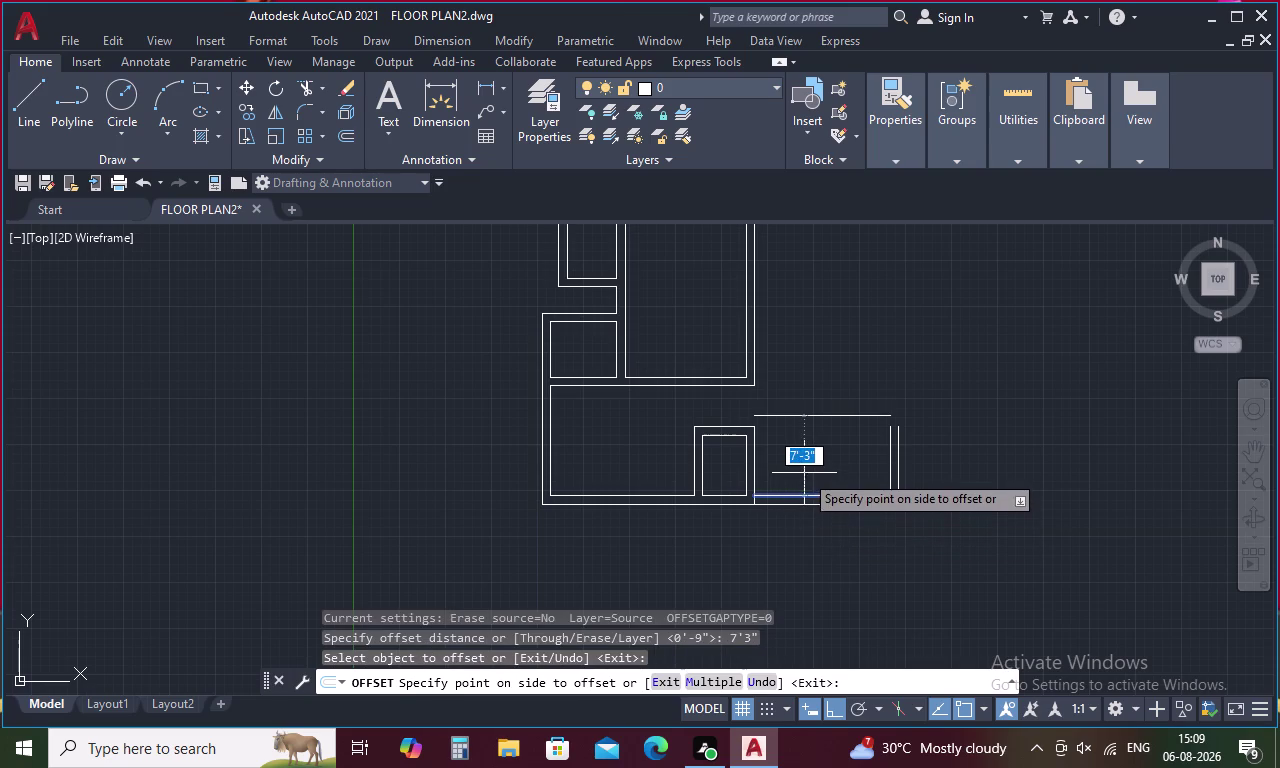
click(804, 472)
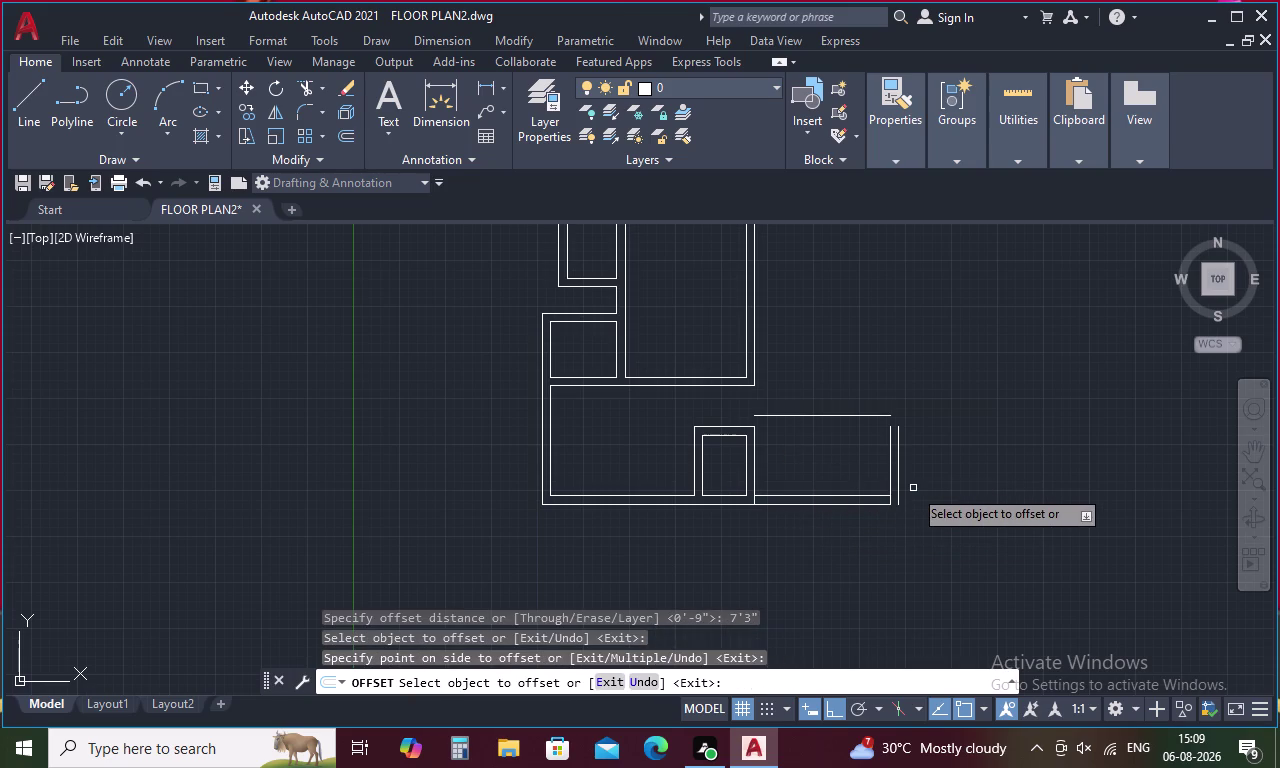
key(space)
Double the new top wall with a 9-inch offset above it.
key(space)
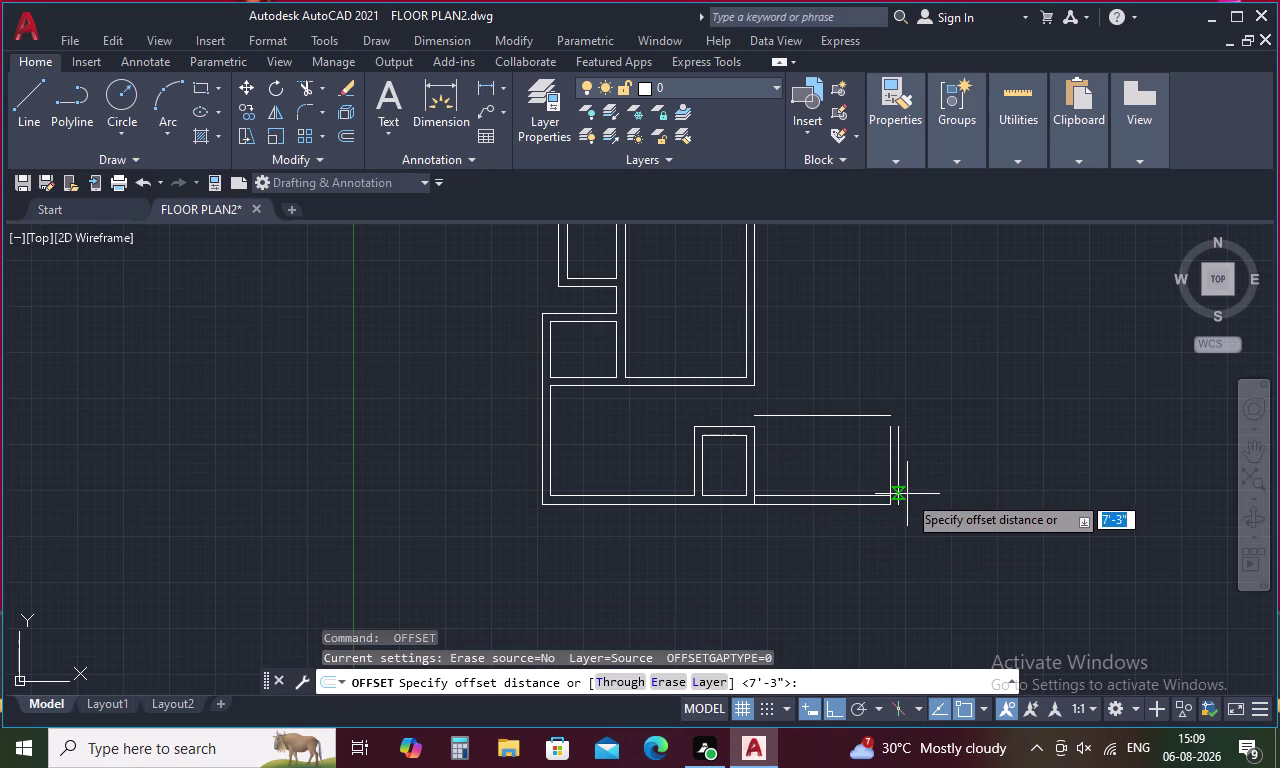
key(9)
key(space)
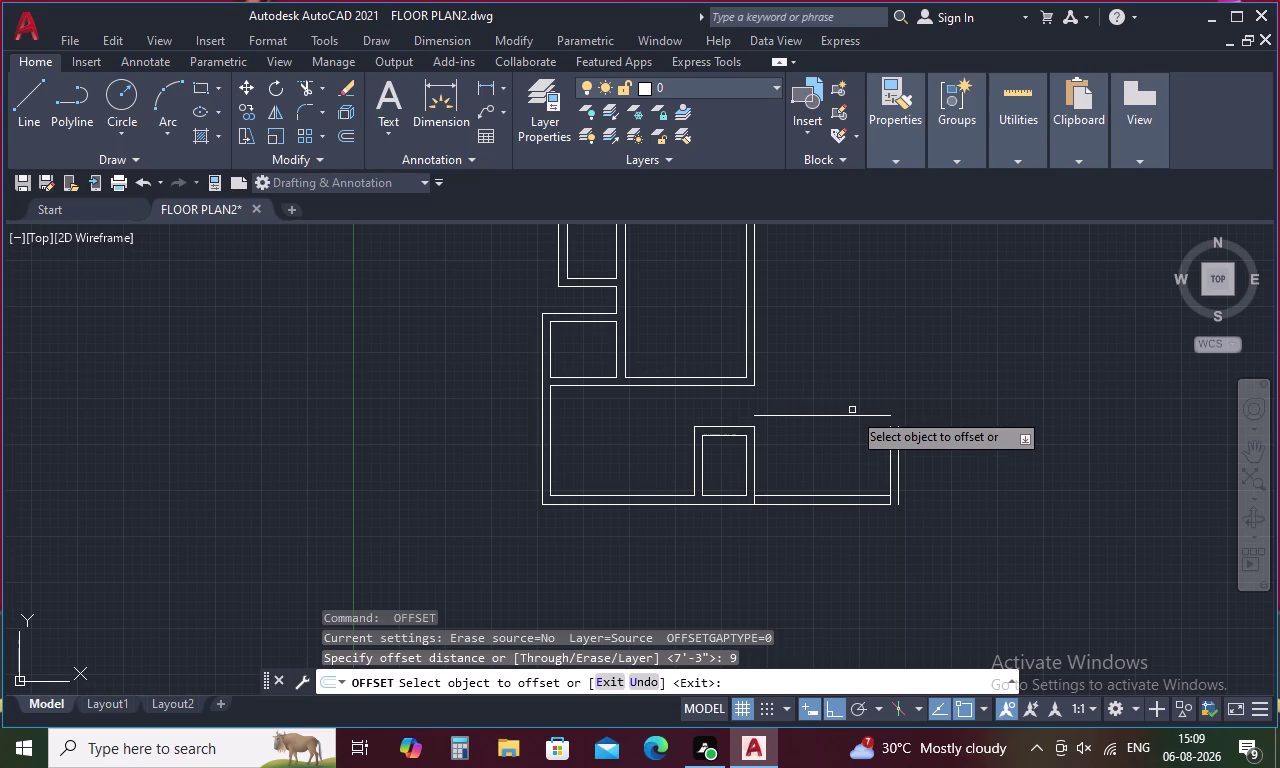
click(860, 413)
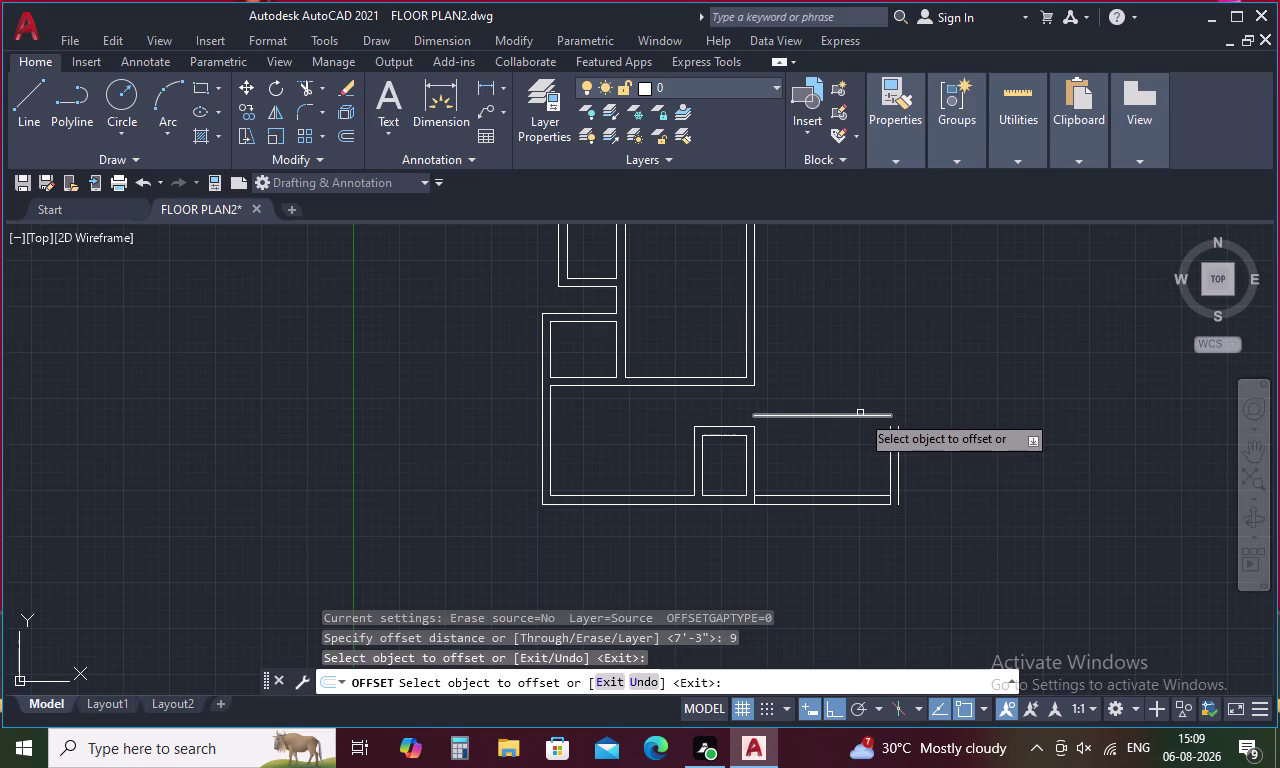
click(864, 416)
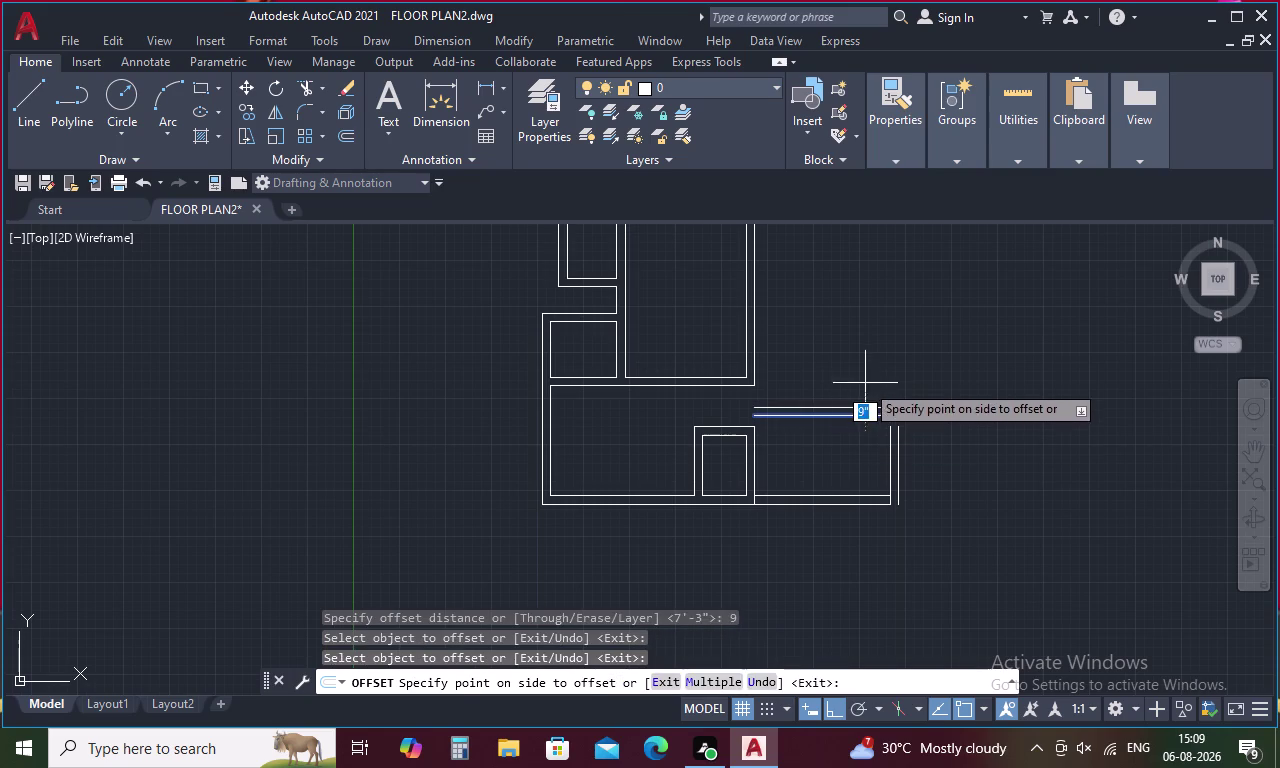
click(865, 382)
key(Escape)
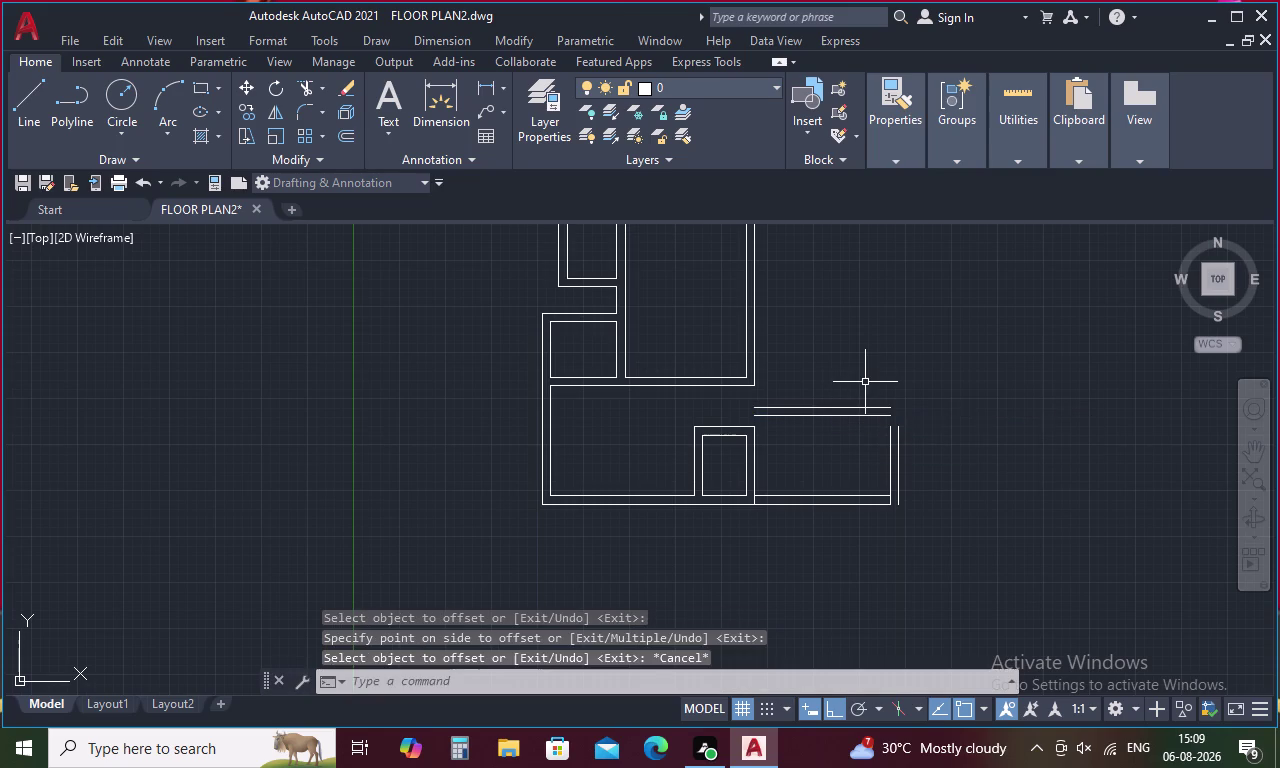
Fillet the outer and inner corners where the top walls meet the left walls.
text(f)
key(space)
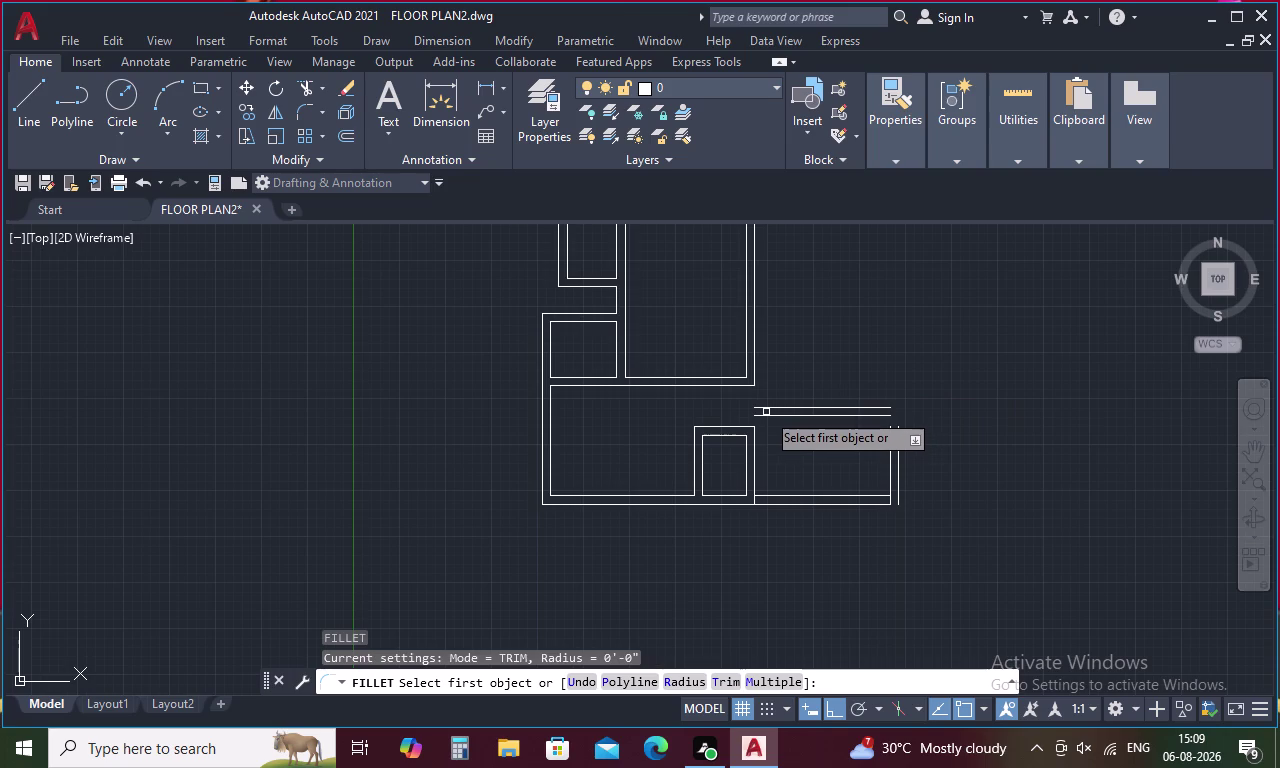
scroll(up, 3)
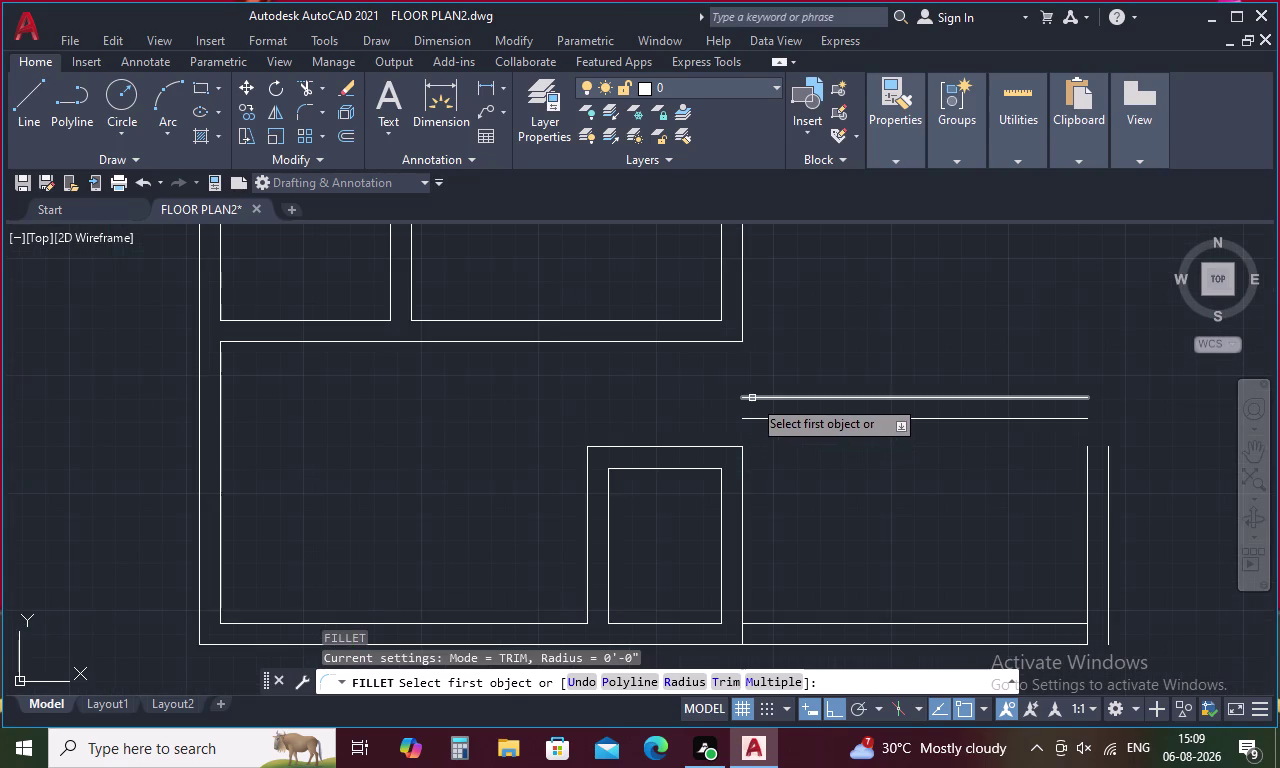
click(752, 398)
click(720, 491)
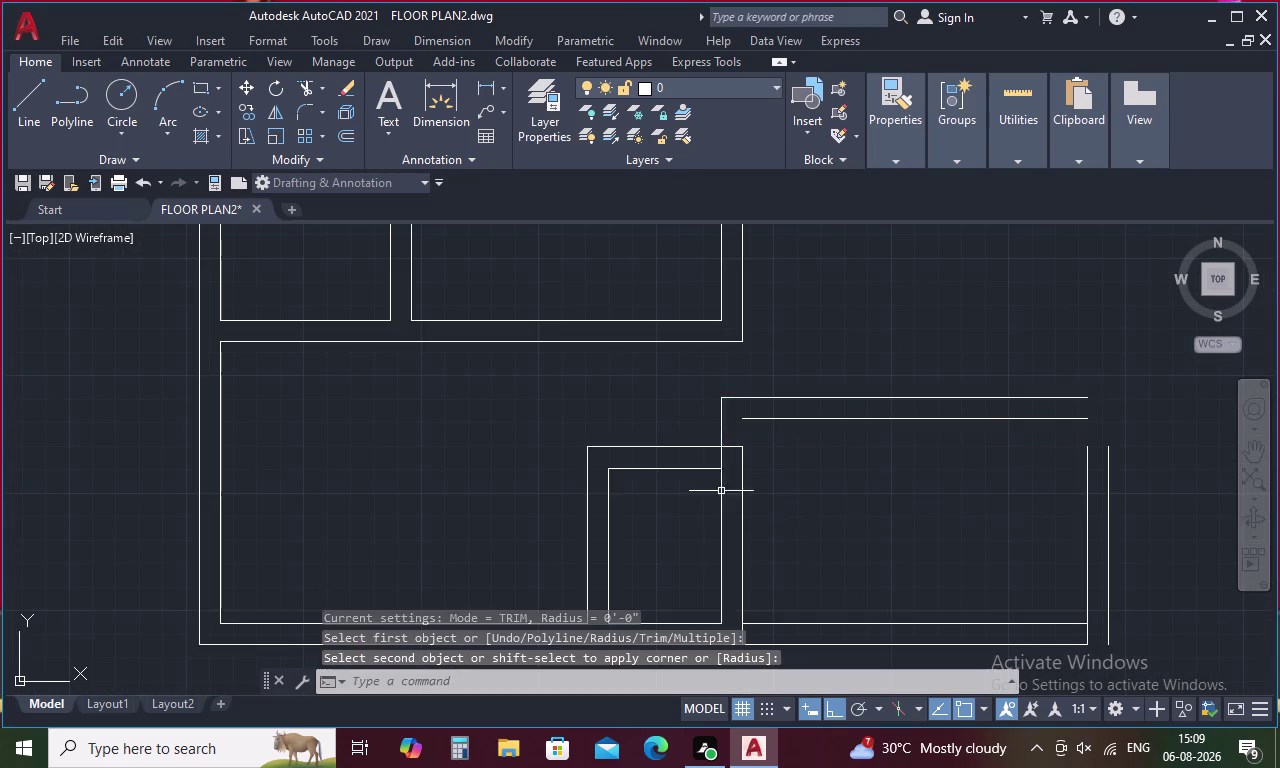
key(space)
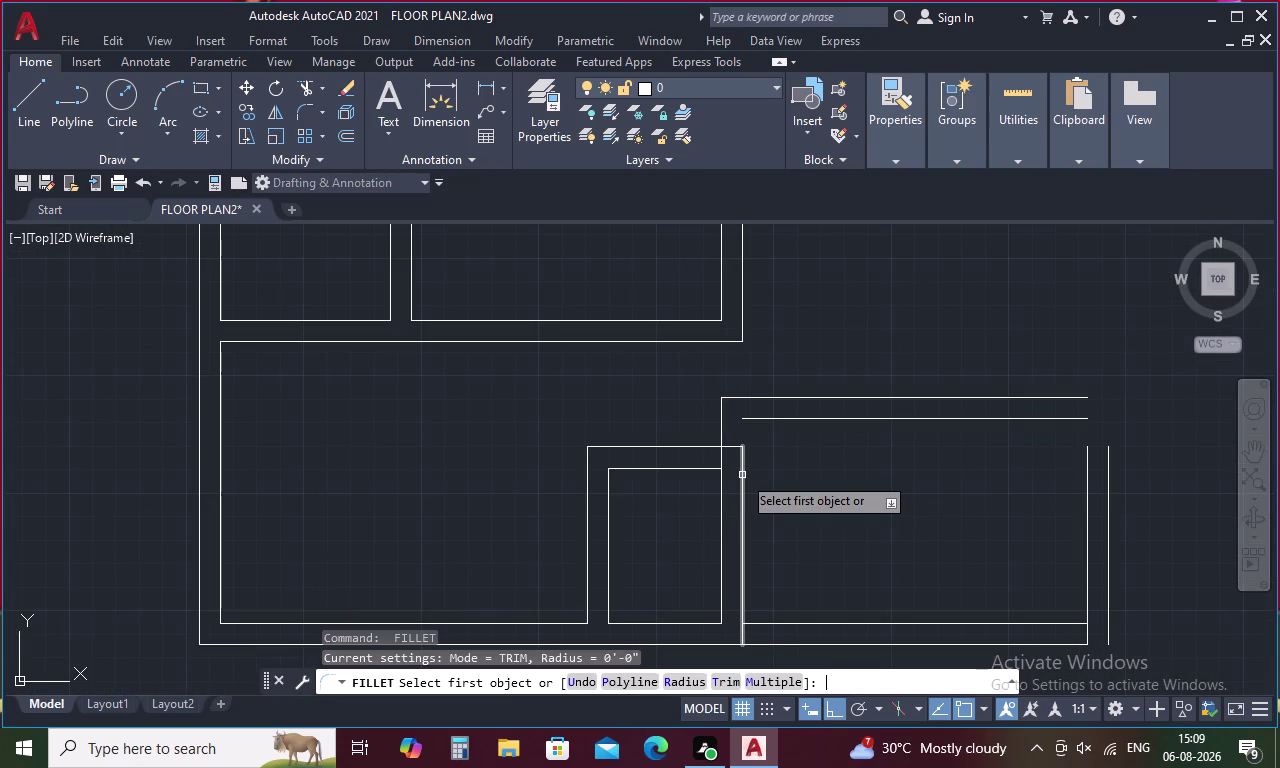
click(742, 475)
click(761, 419)
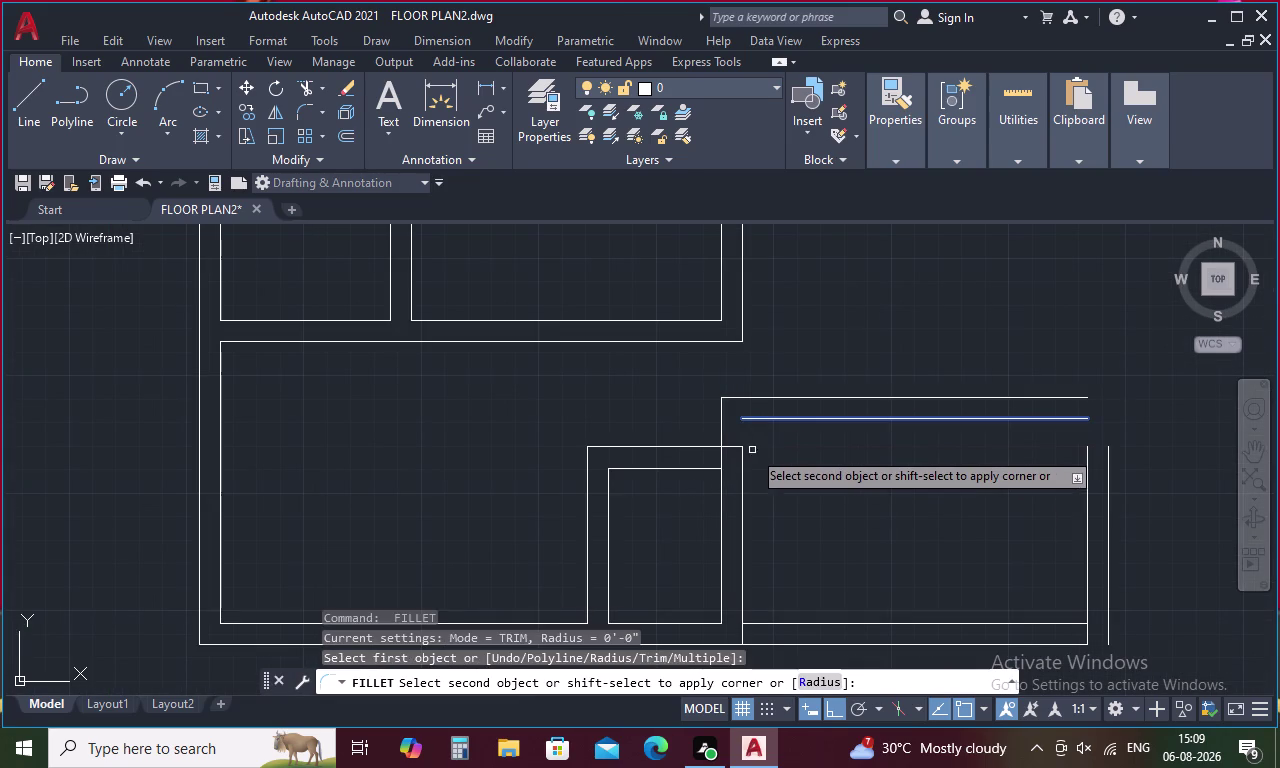
click(744, 473)
Fillet the inner and outer top-right corners and the bottom-right corner.
key(space)
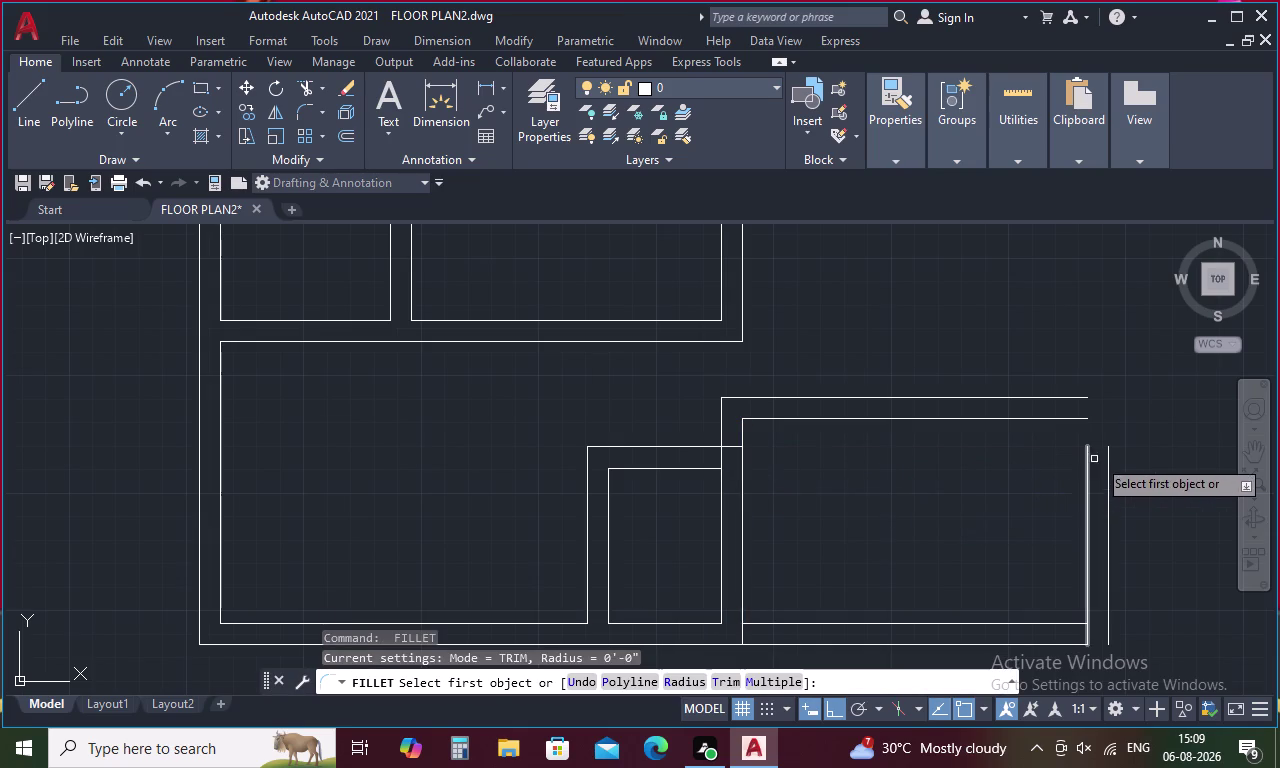
click(1089, 470)
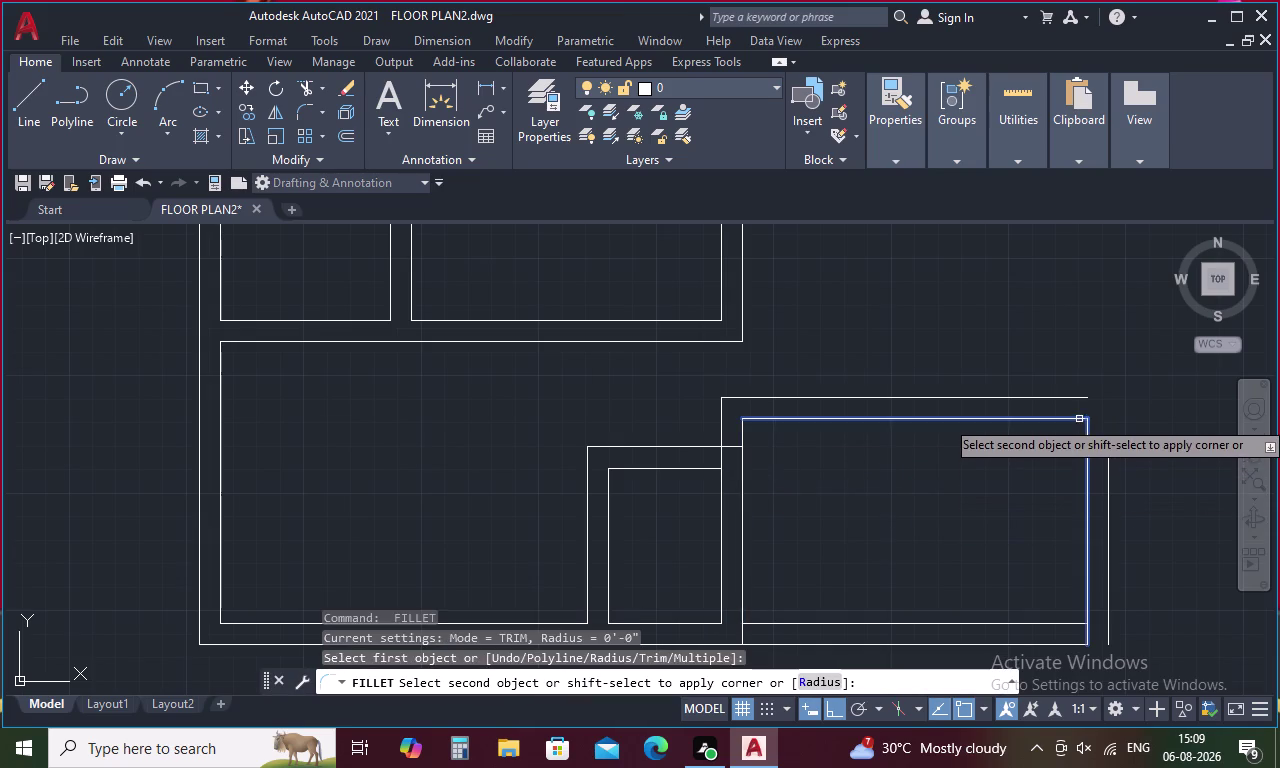
click(1079, 419)
key(space)
click(1109, 467)
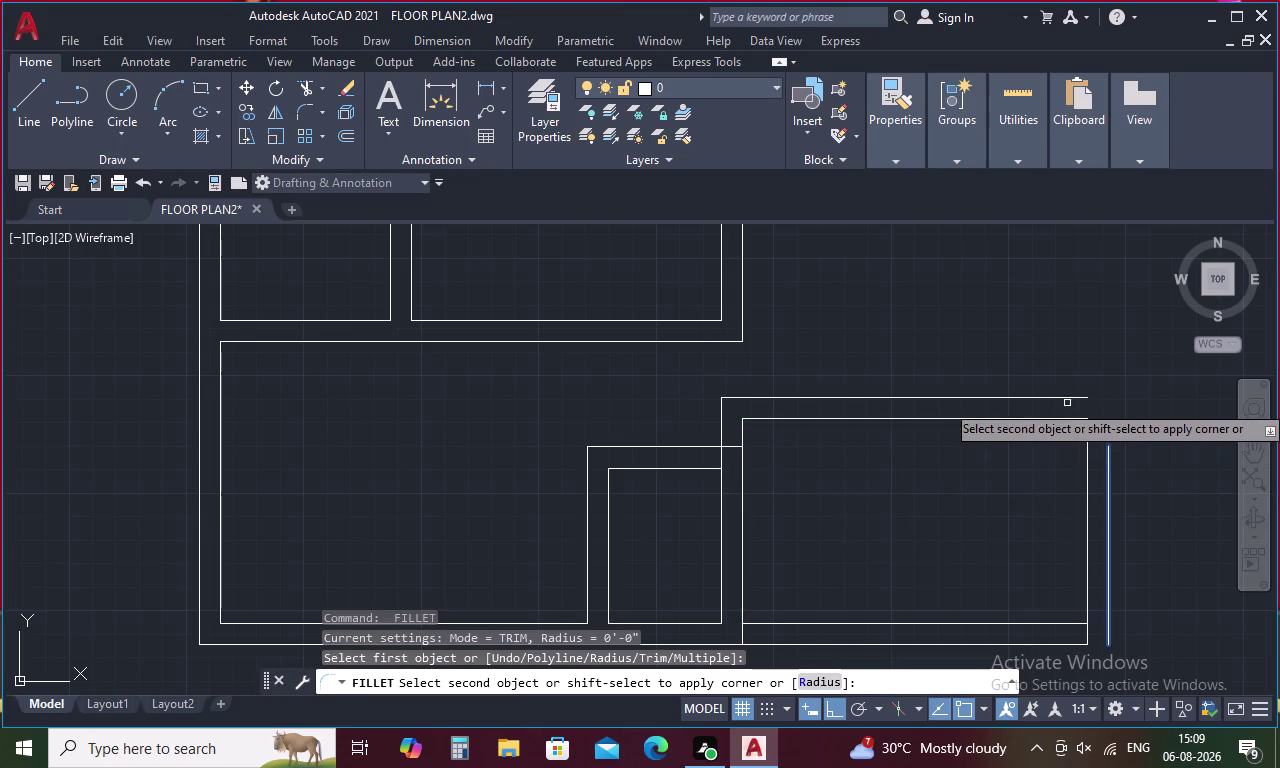
click(1069, 398)
key(space)
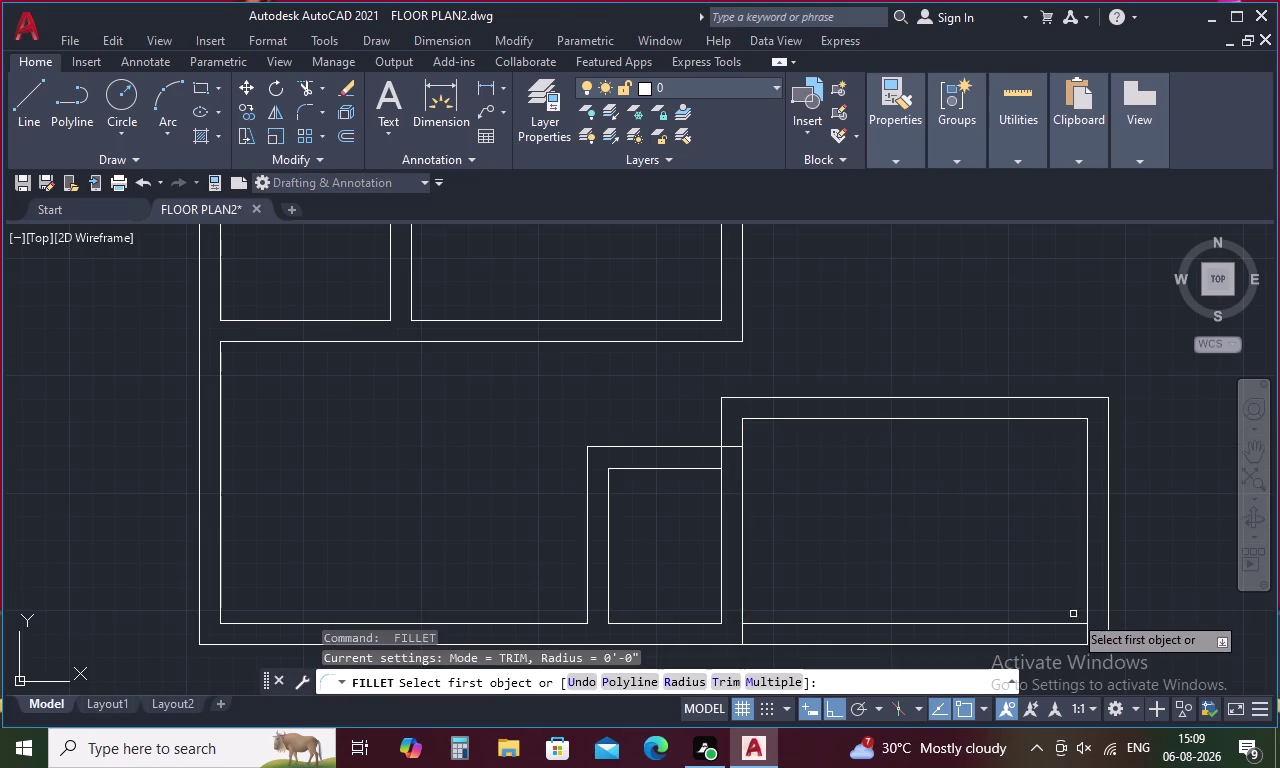
click(1072, 643)
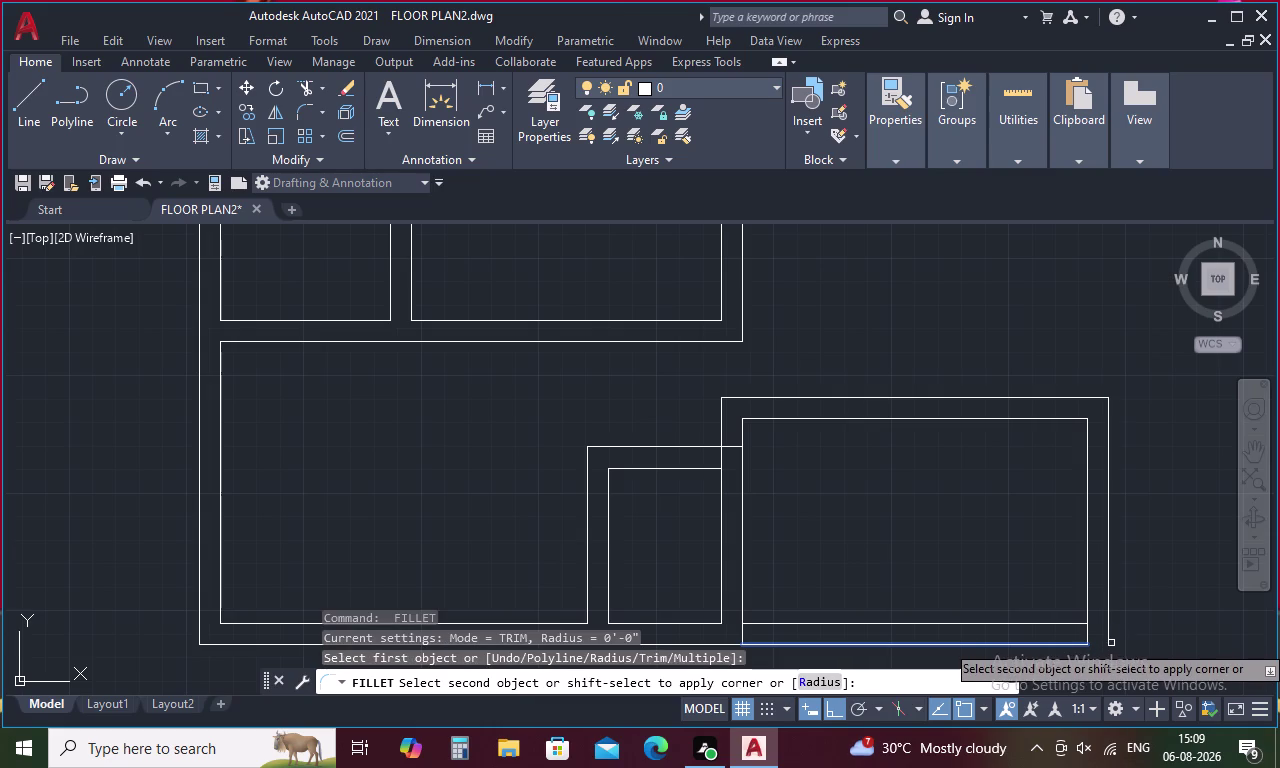
click(1111, 642)
key(Escape)
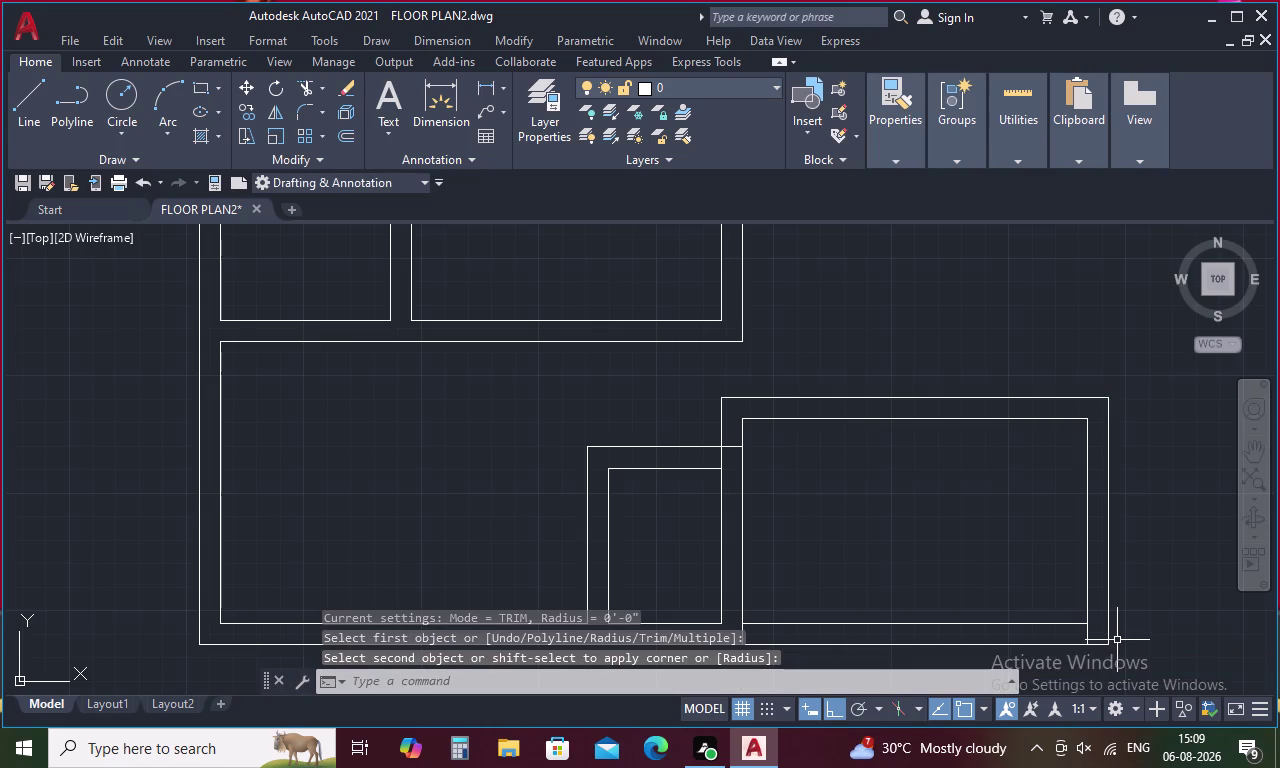
Fence-trim the overlapping wall lines where the new room meets the existing room.
text(tr)
key(space)
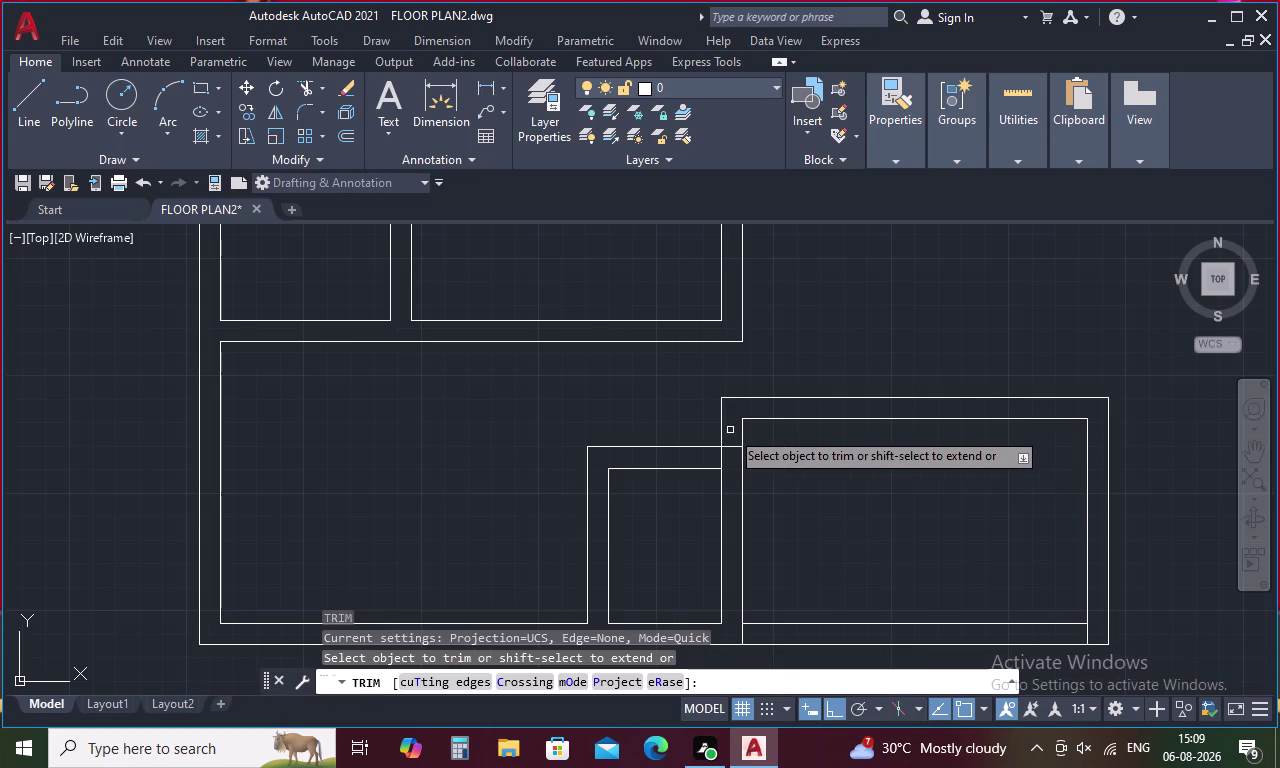
drag(730, 430, 730, 463)
drag(729, 459, 715, 461)
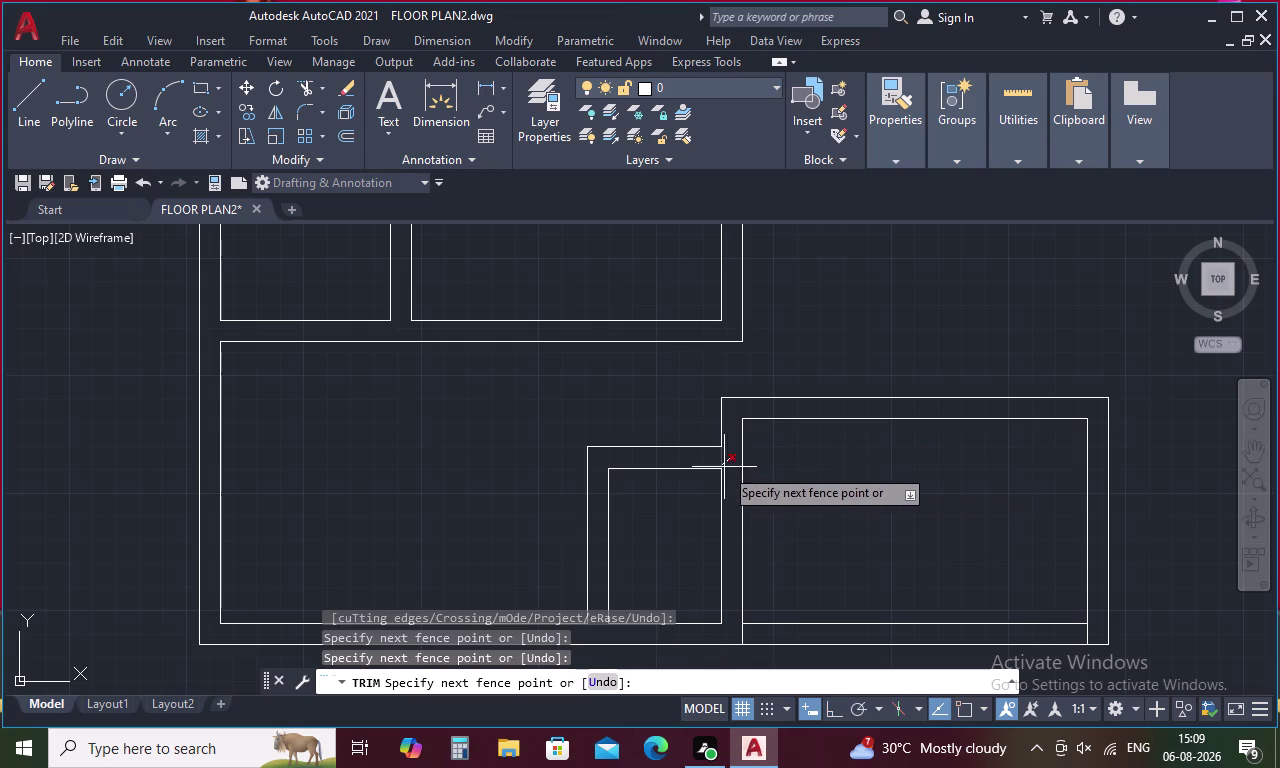
click(711, 458)
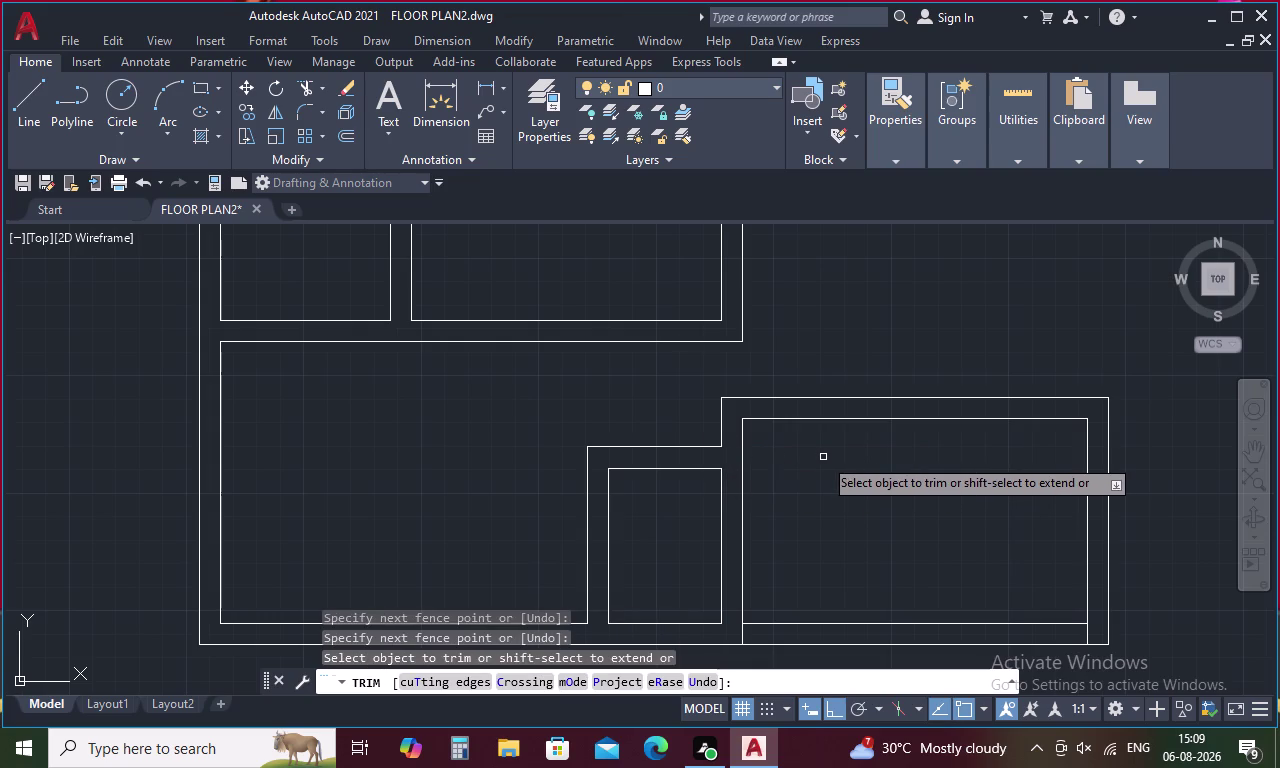
Trim the overhanging wall ends along the bottom and at the bottom-right corner.
middle_drag(820, 465, 798, 394)
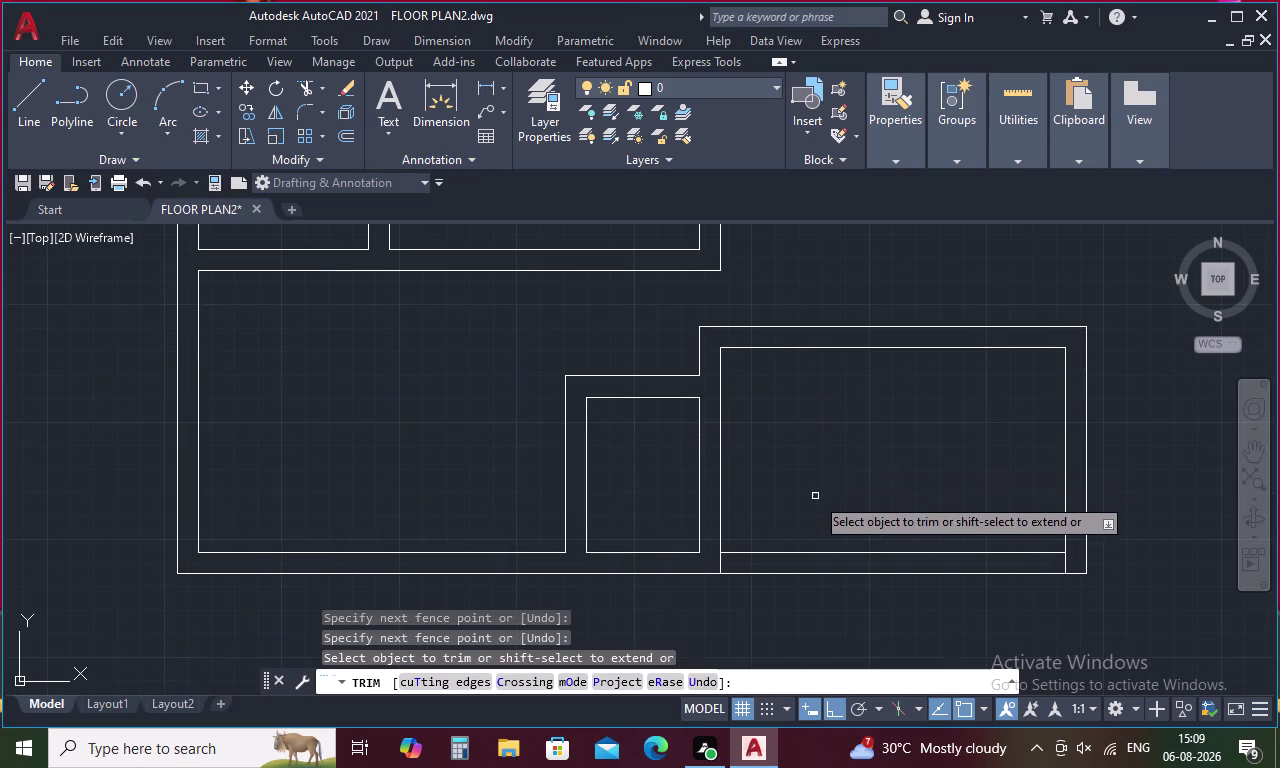
drag(733, 566, 710, 564)
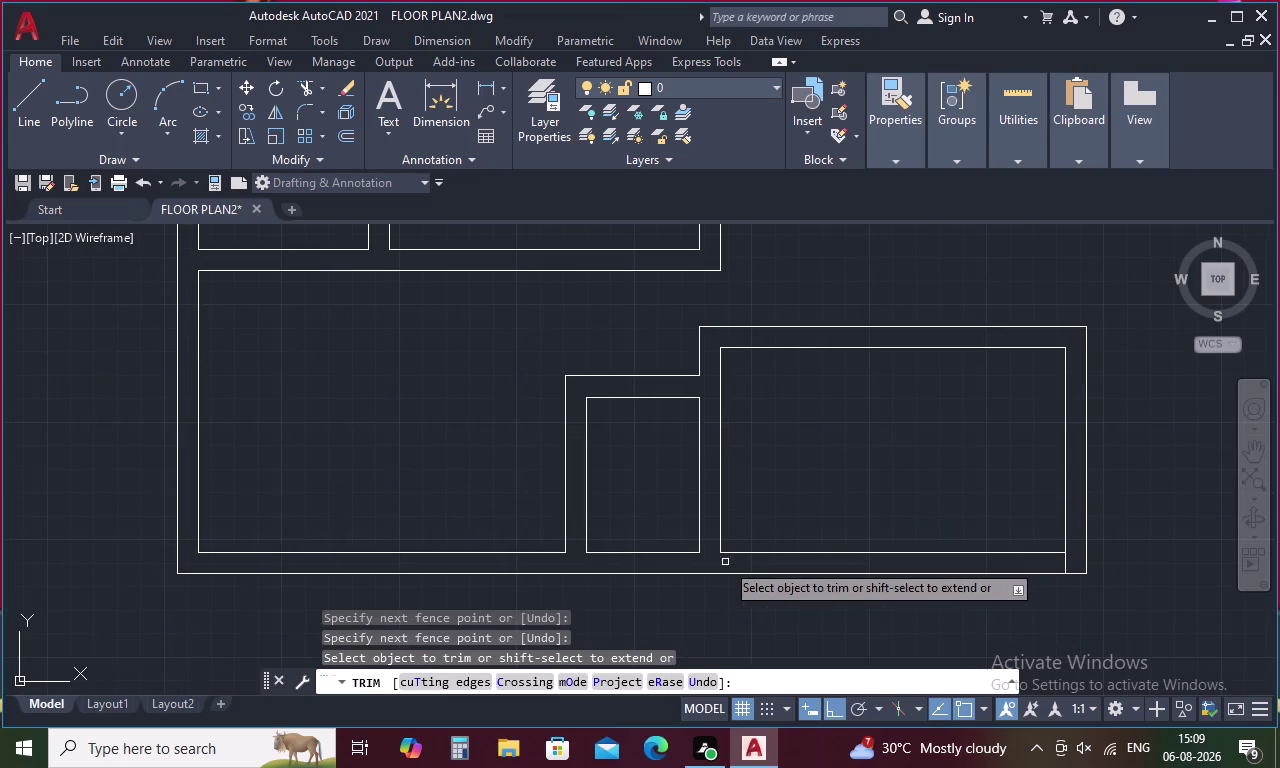
click(1070, 558)
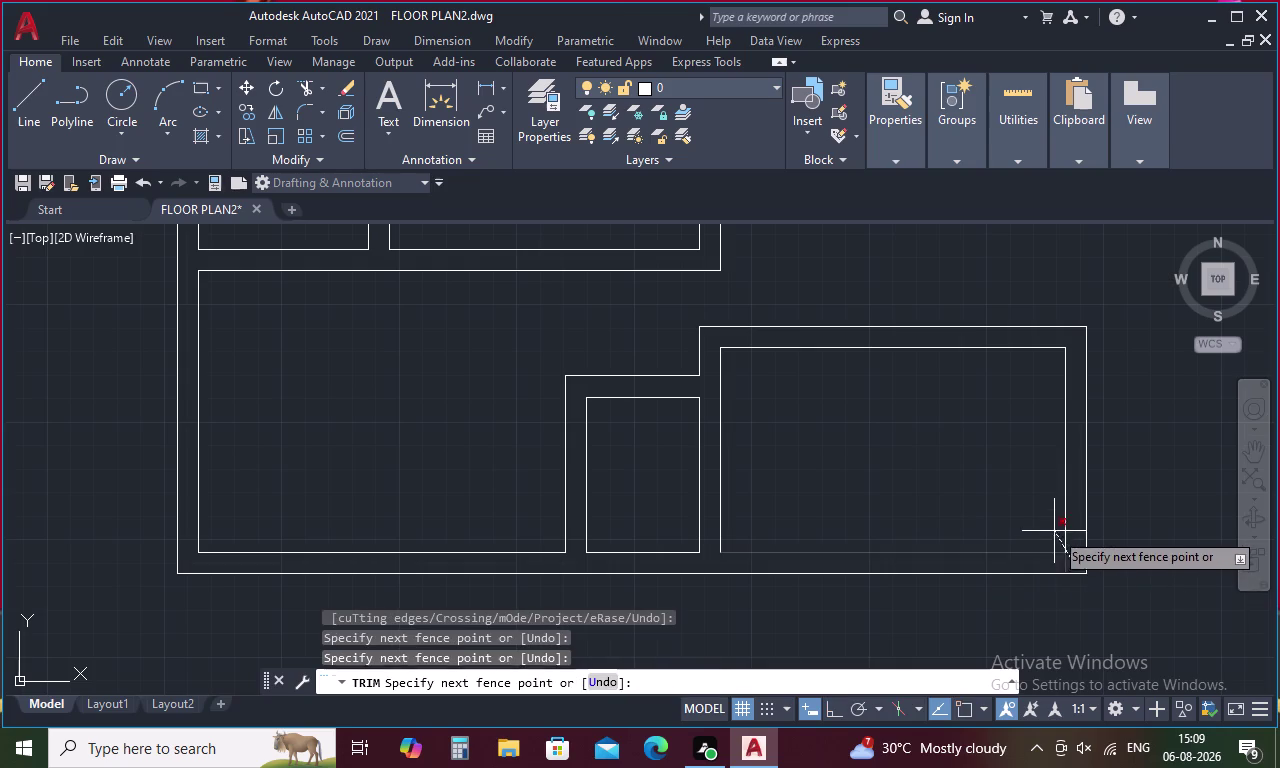
click(1048, 569)
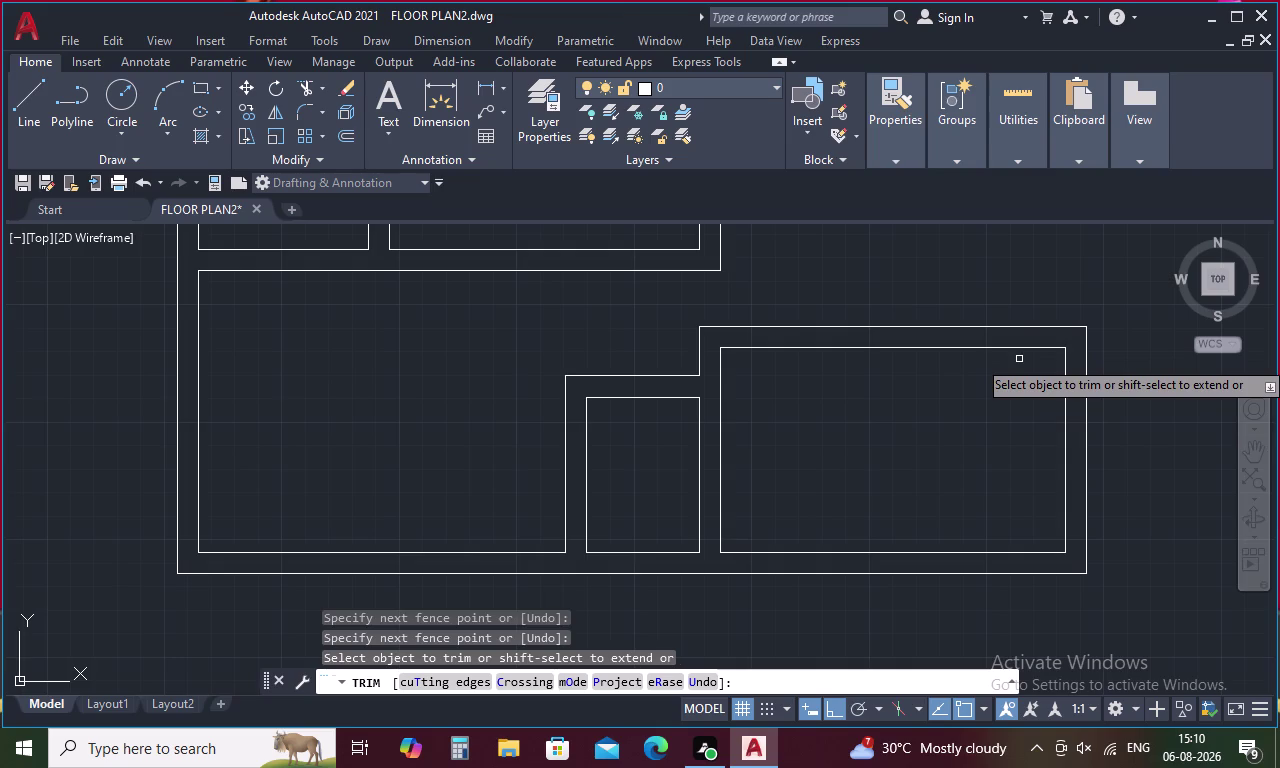
Undo the recent trims and cancel the trim command.
key(ctrl+z)
key(ctrl+z)
key(ctrl+z)
key(ctrl+z)
key(ctrl+z)
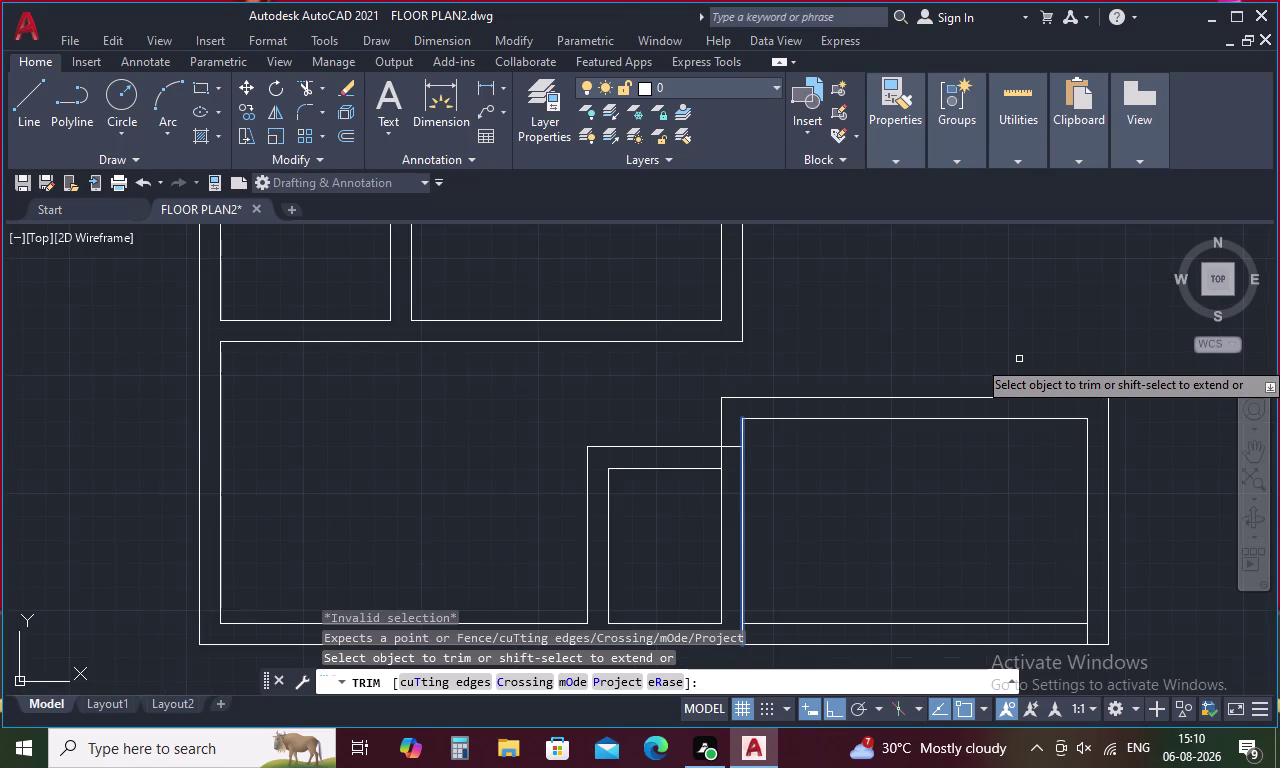
key(ctrl+z)
key(ctrl+z)
key(ctrl+z)
key(ctrl+z)
key(ctrl+z)
key(ctrl+z)
key(ctrl+z)
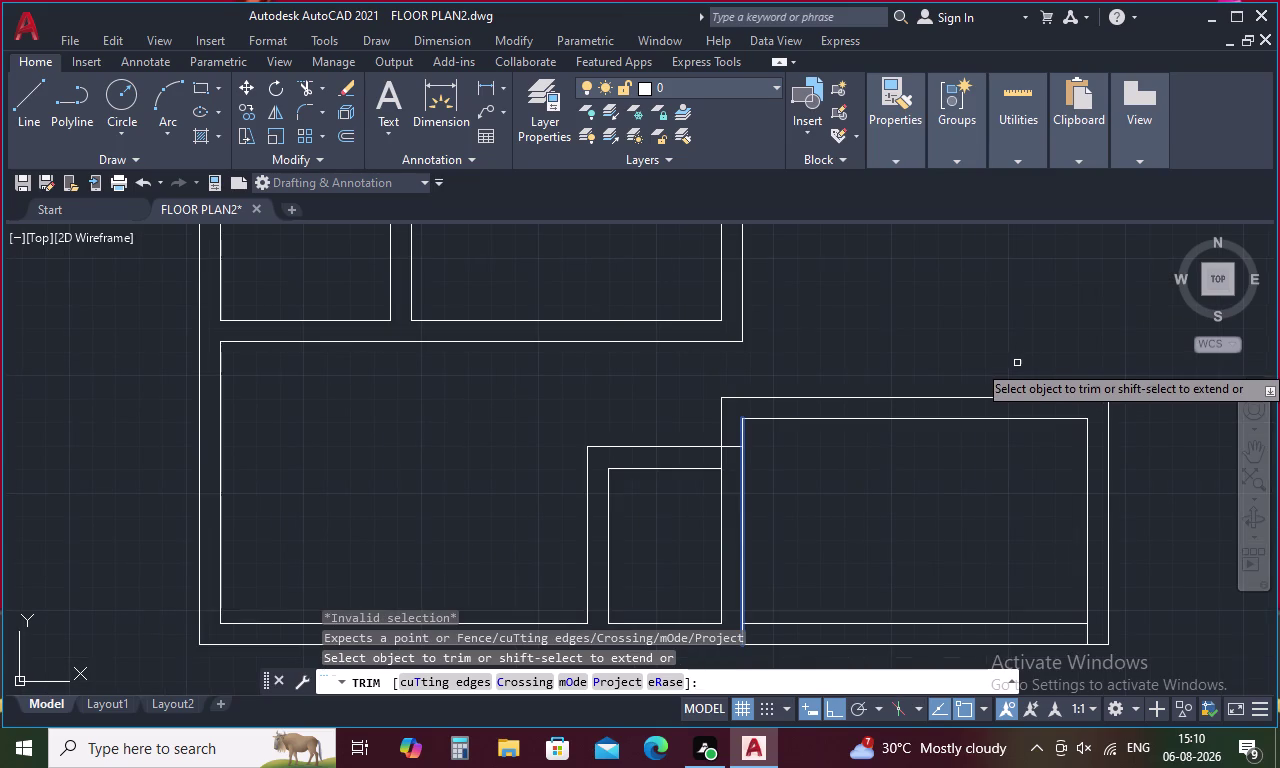
key(Escape)
Undo the corner fillets, added wall lines and offsets of the right-side room.
key(ctrl+z)
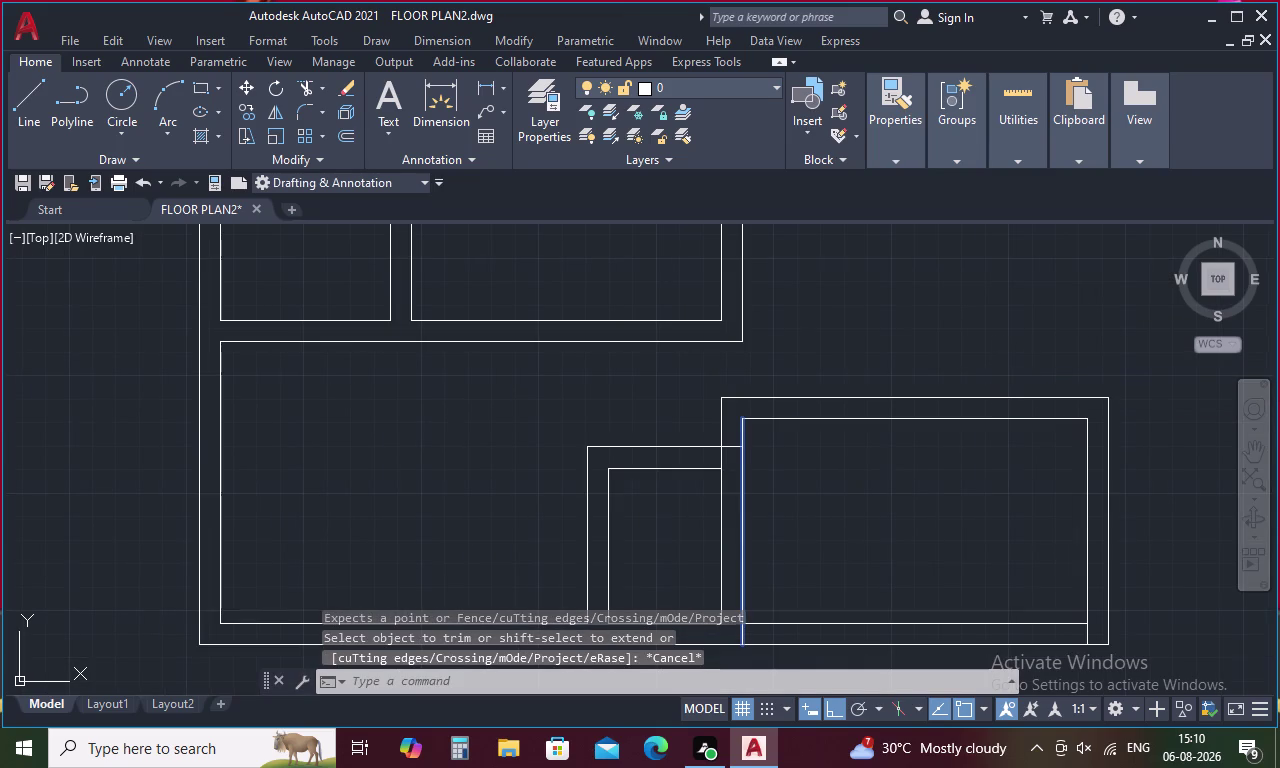
key(ctrl+z)
key(ctrl+z)
key(ctrl+z)
key(ctrl+z)
key(ctrl+z)
key(ctrl+z)
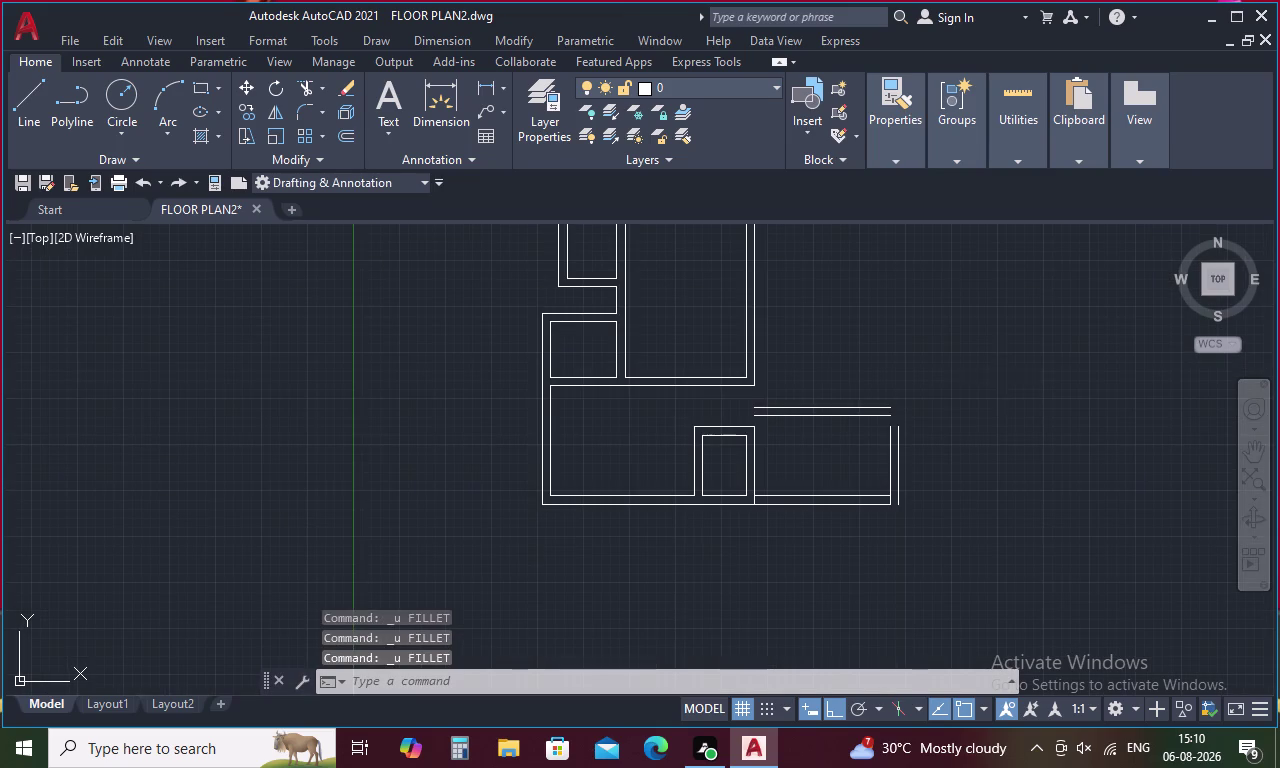
key(ctrl+z)
key(ctrl+z)
key(ctrl+z)
key(ctrl+z)
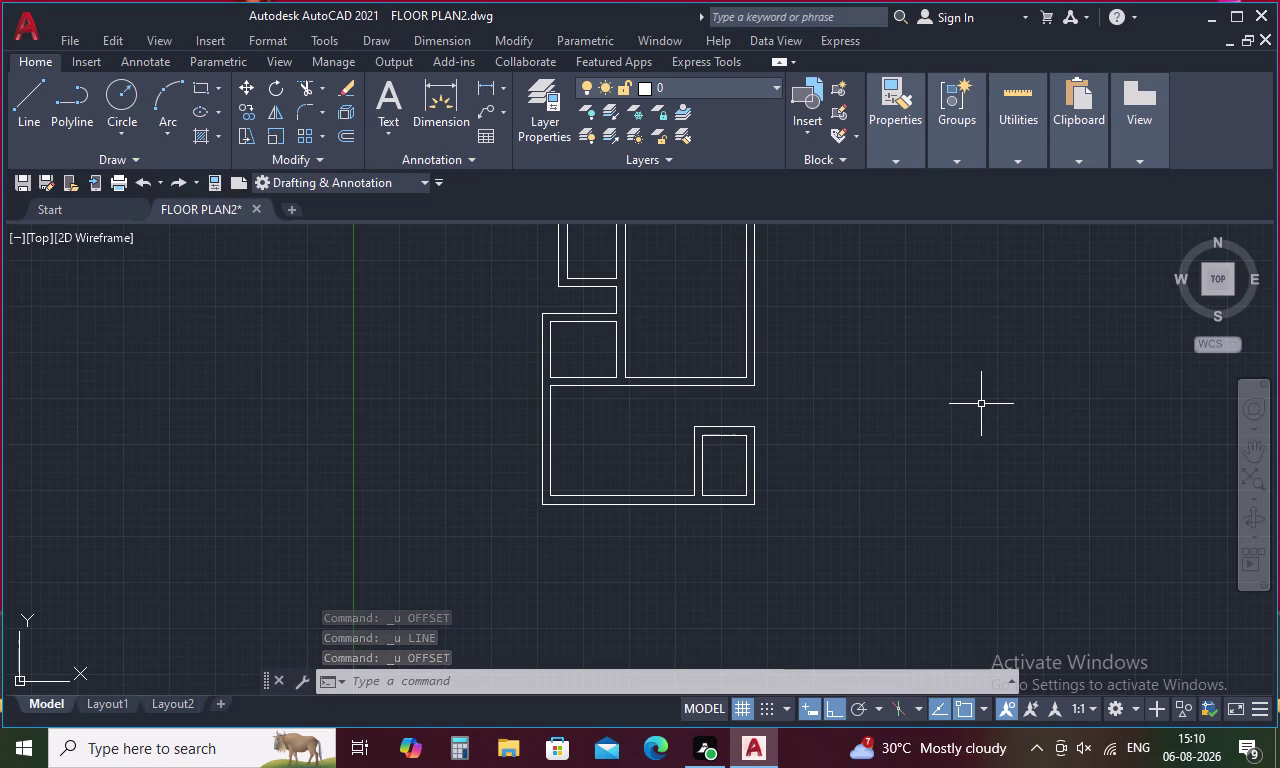
Copy the short bottom wall under the duct box 4'9" downward.
key(Escape)
text(o)
key(space)
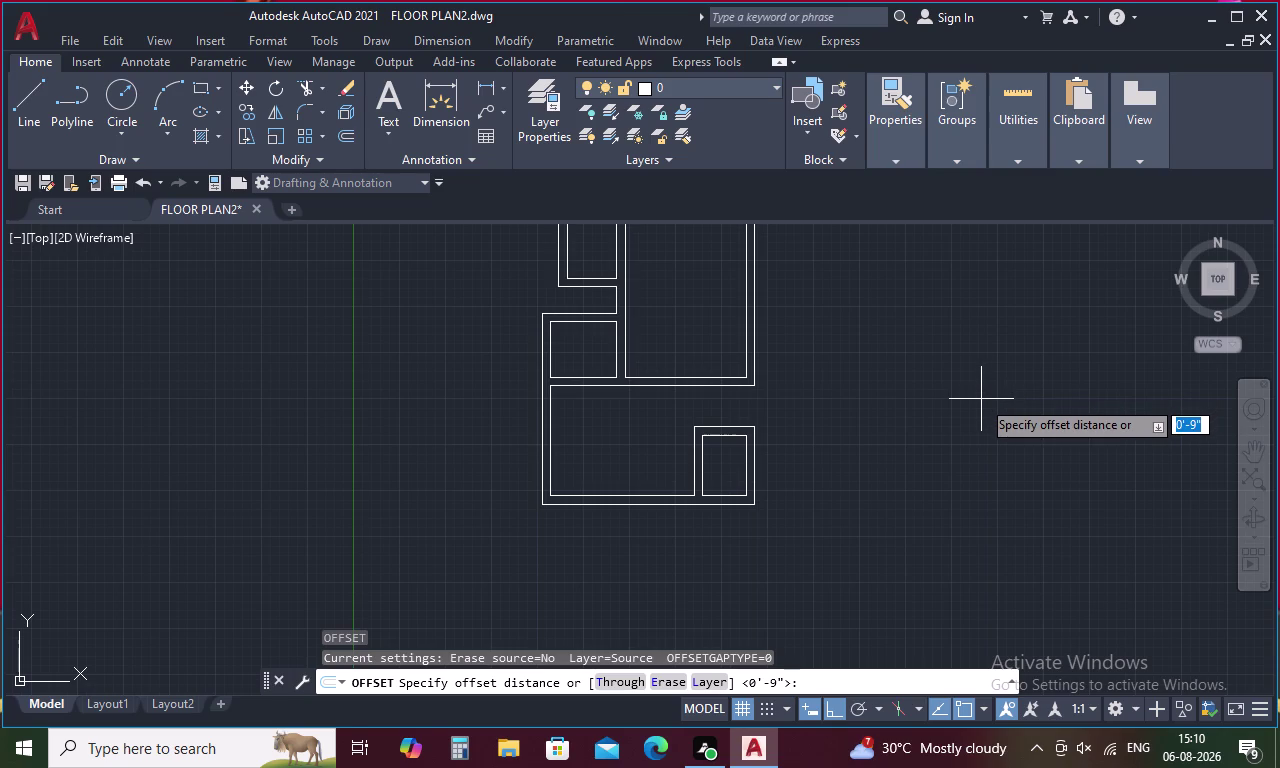
text(4'9)
key(shift+quotedbl)
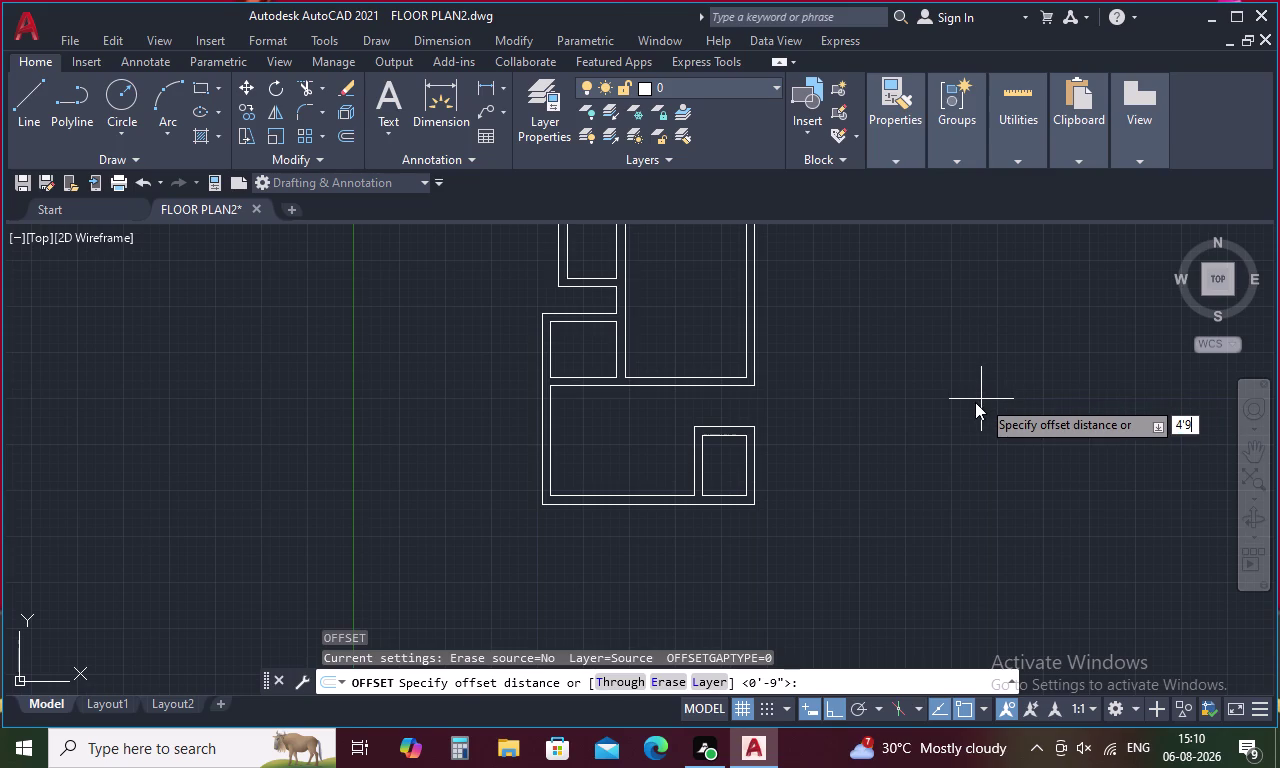
key(Return)
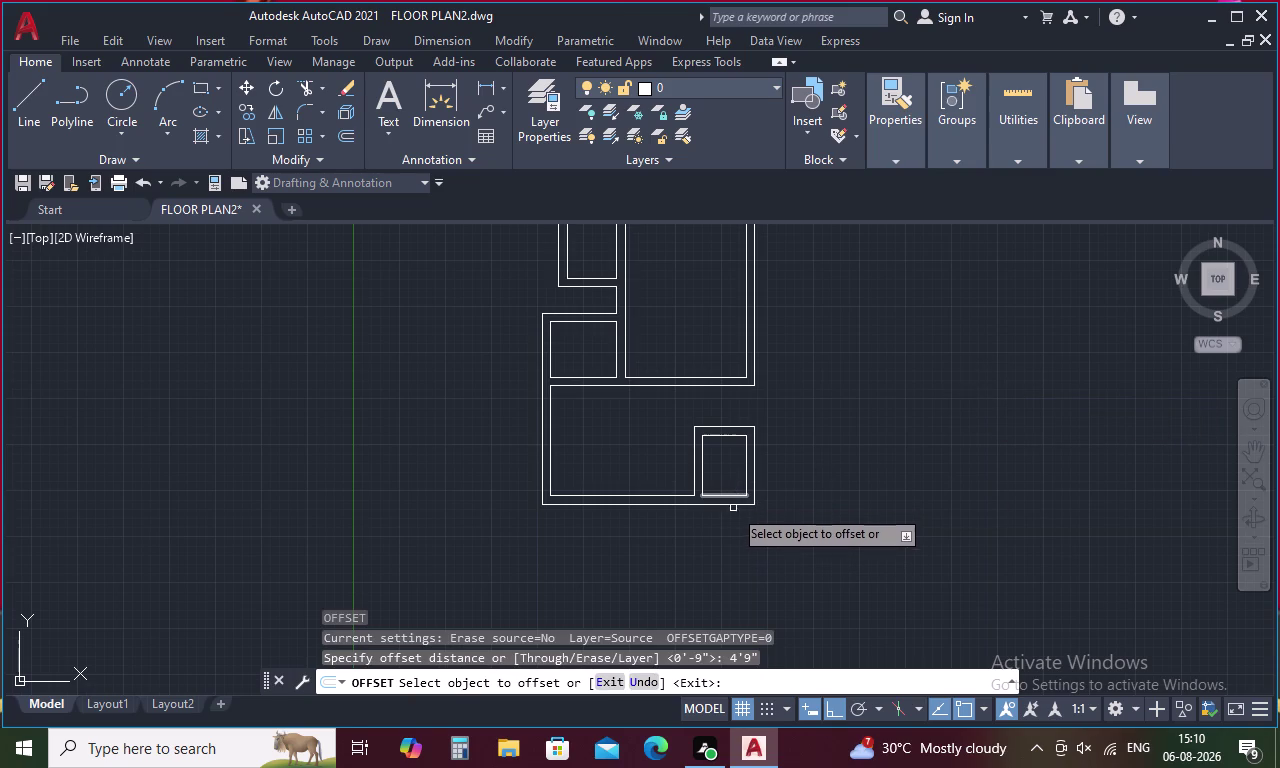
scroll(up, 3)
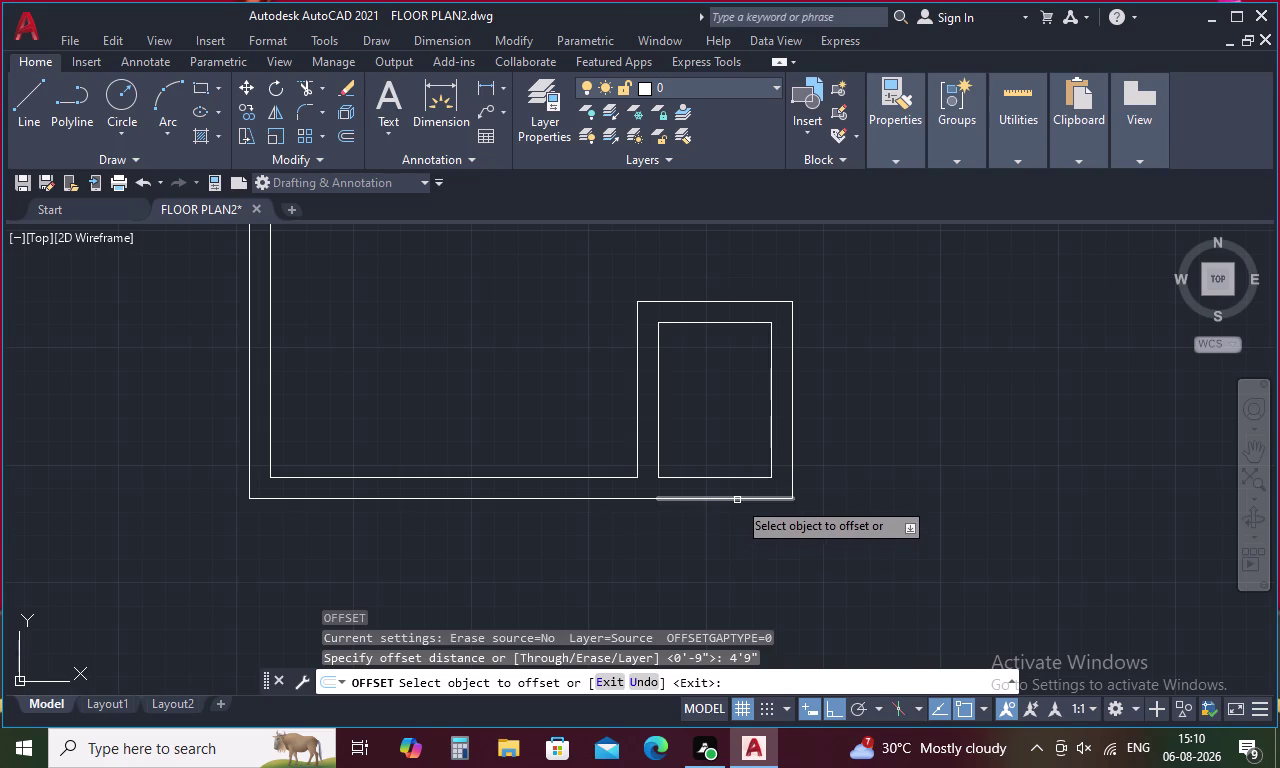
click(737, 500)
click(737, 531)
scroll(down, 3)
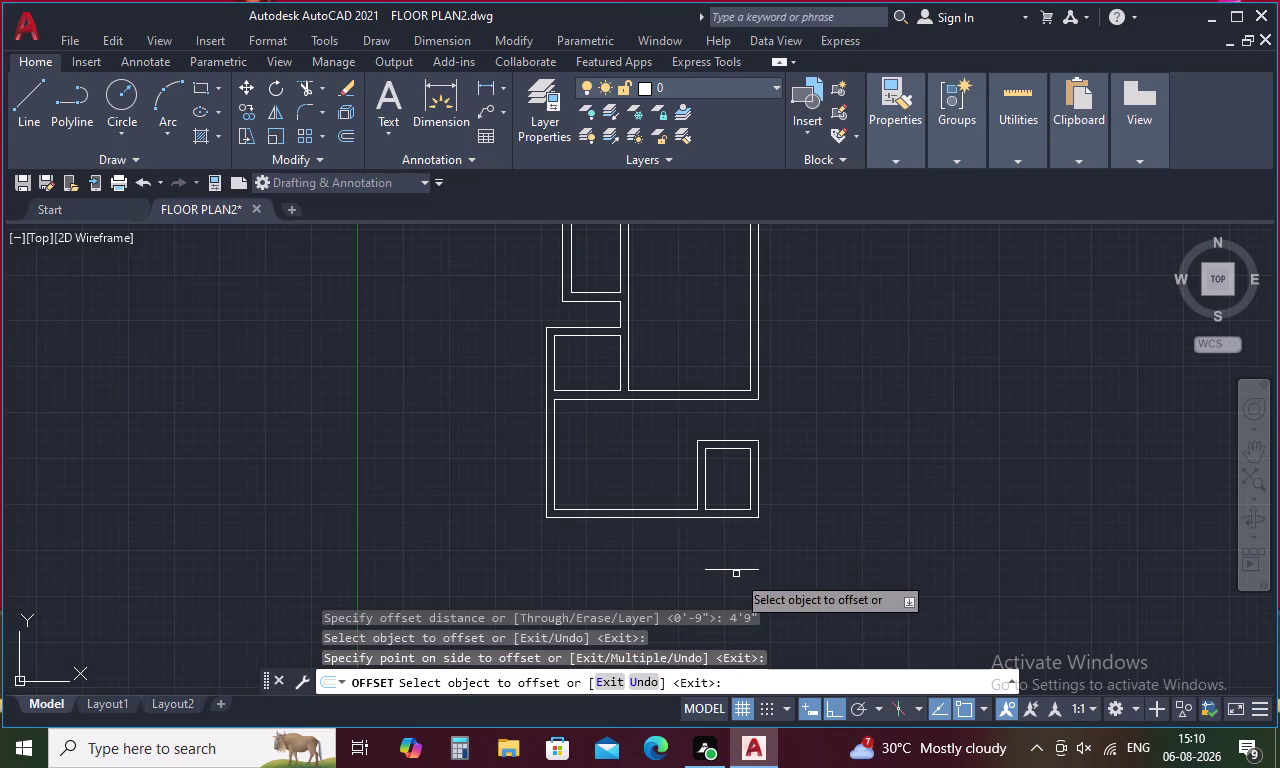
middle_drag(736, 574, 729, 470)
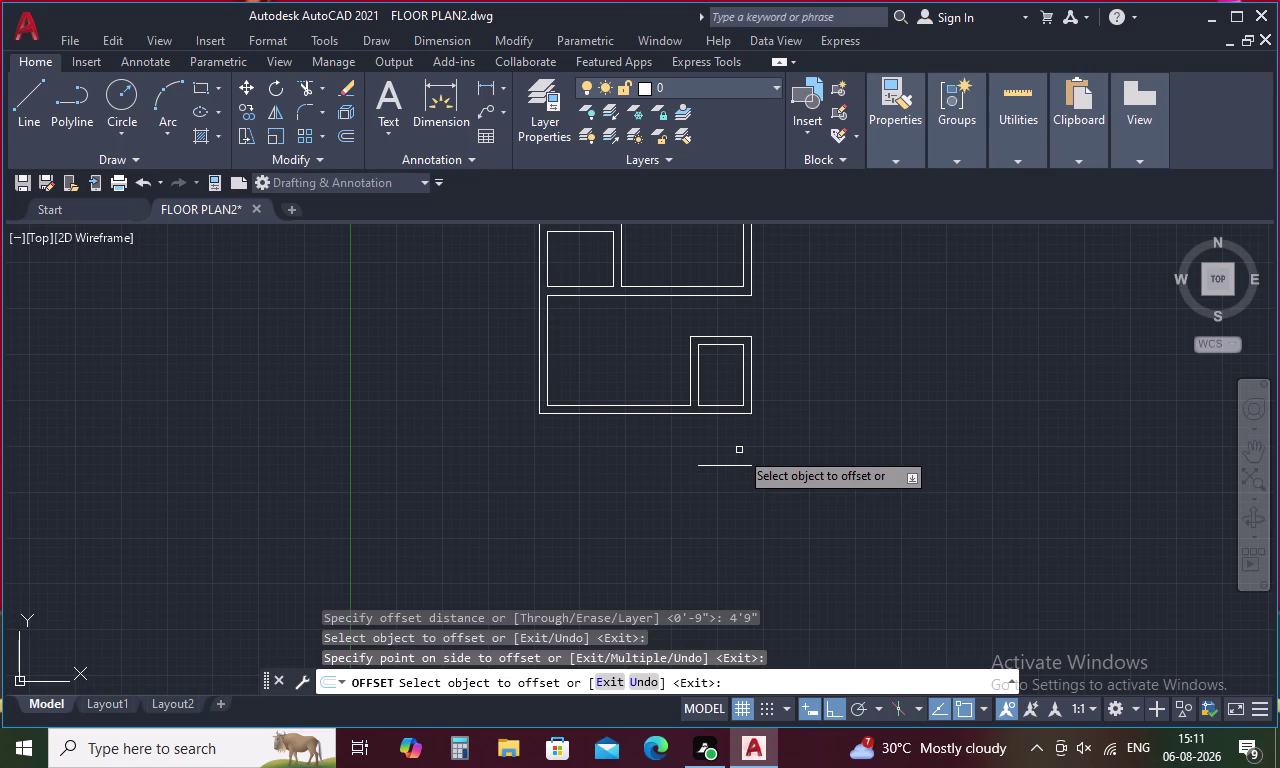
Double the new short line with a 9-inch offset below it.
key(space)
key(space)
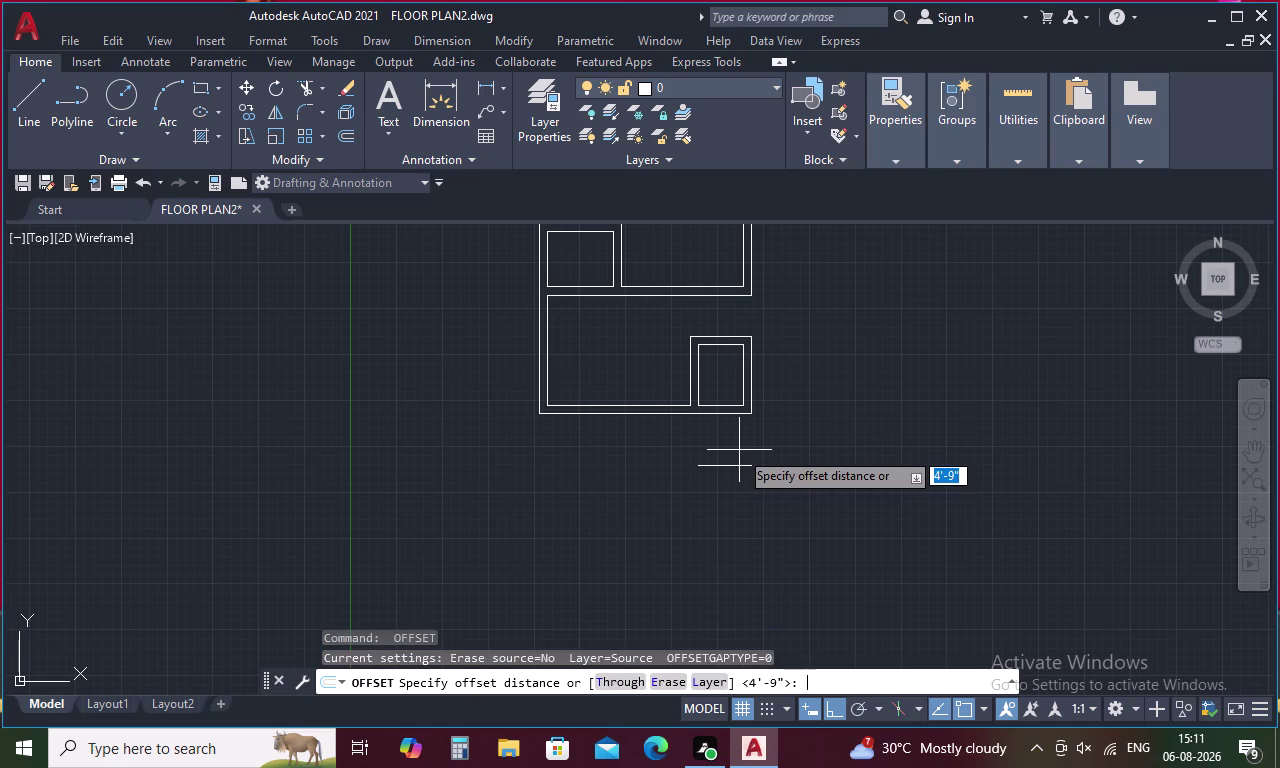
text(9)
key(space)
click(735, 466)
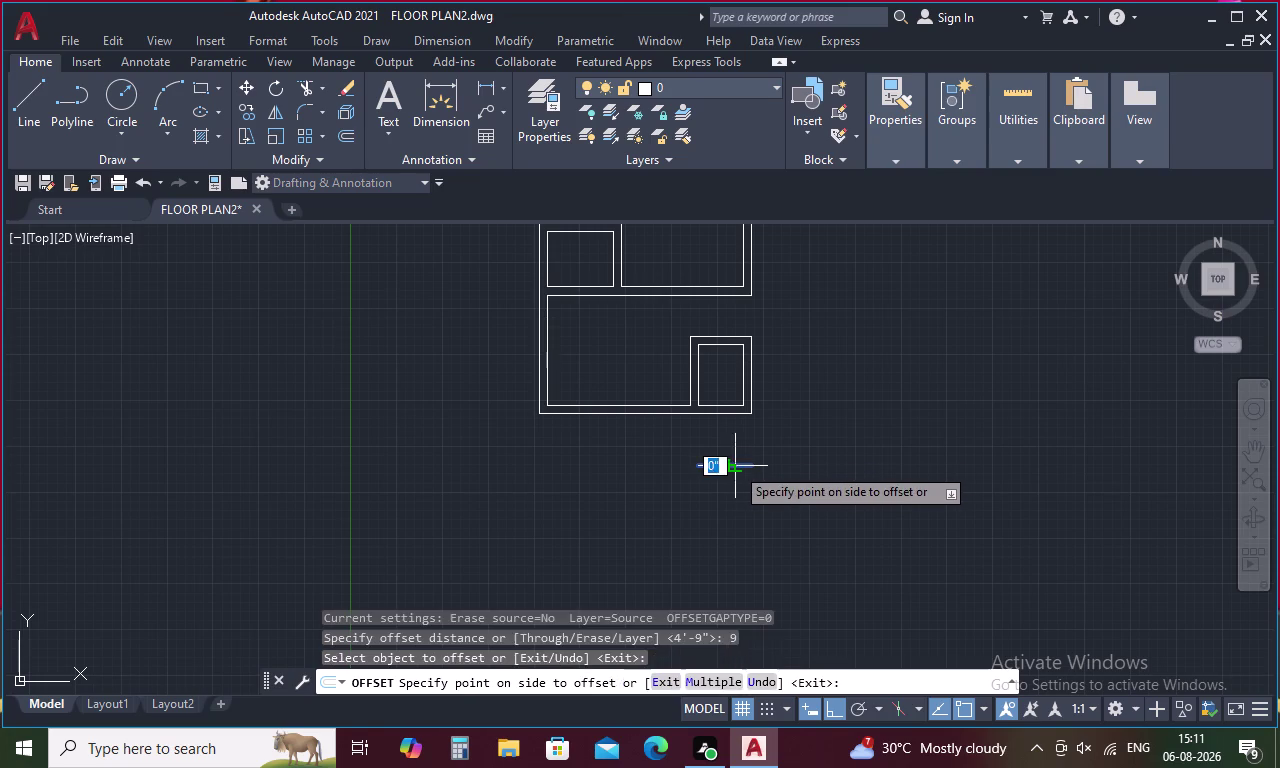
click(735, 487)
key(Escape)
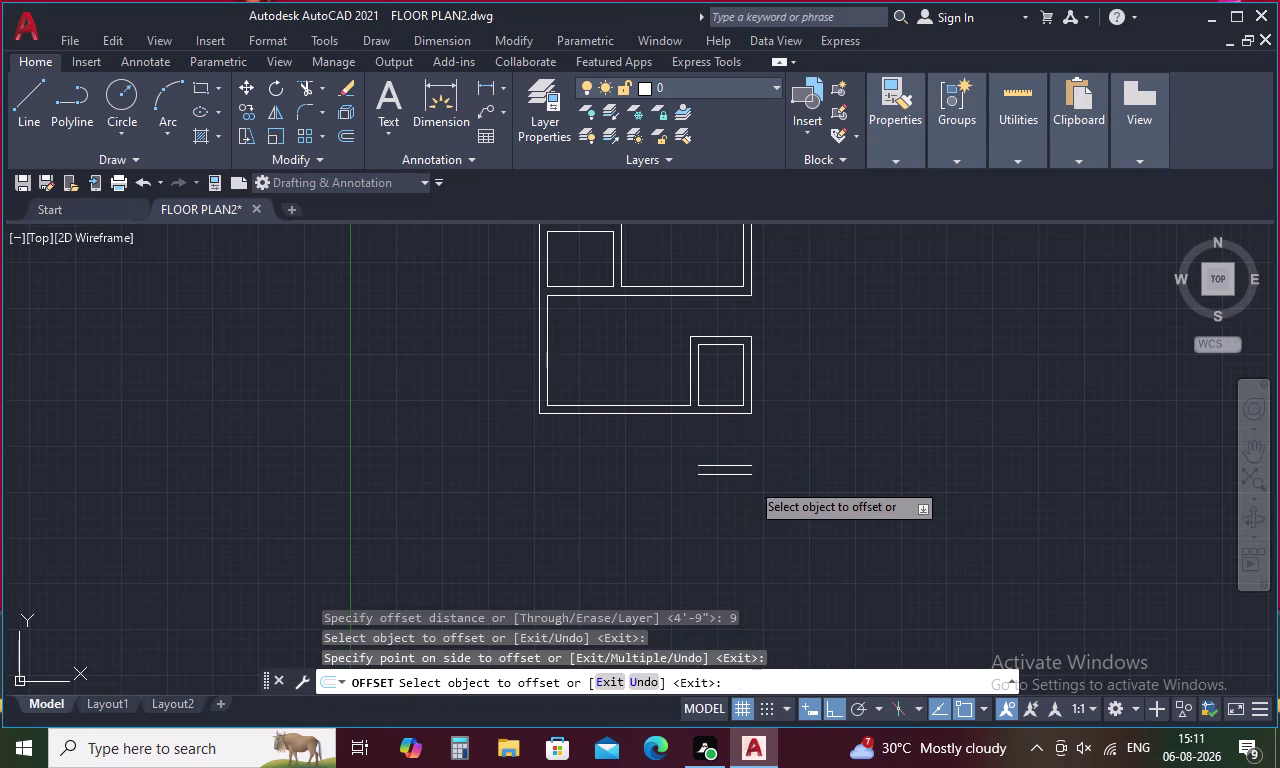
text(l)
key(space)
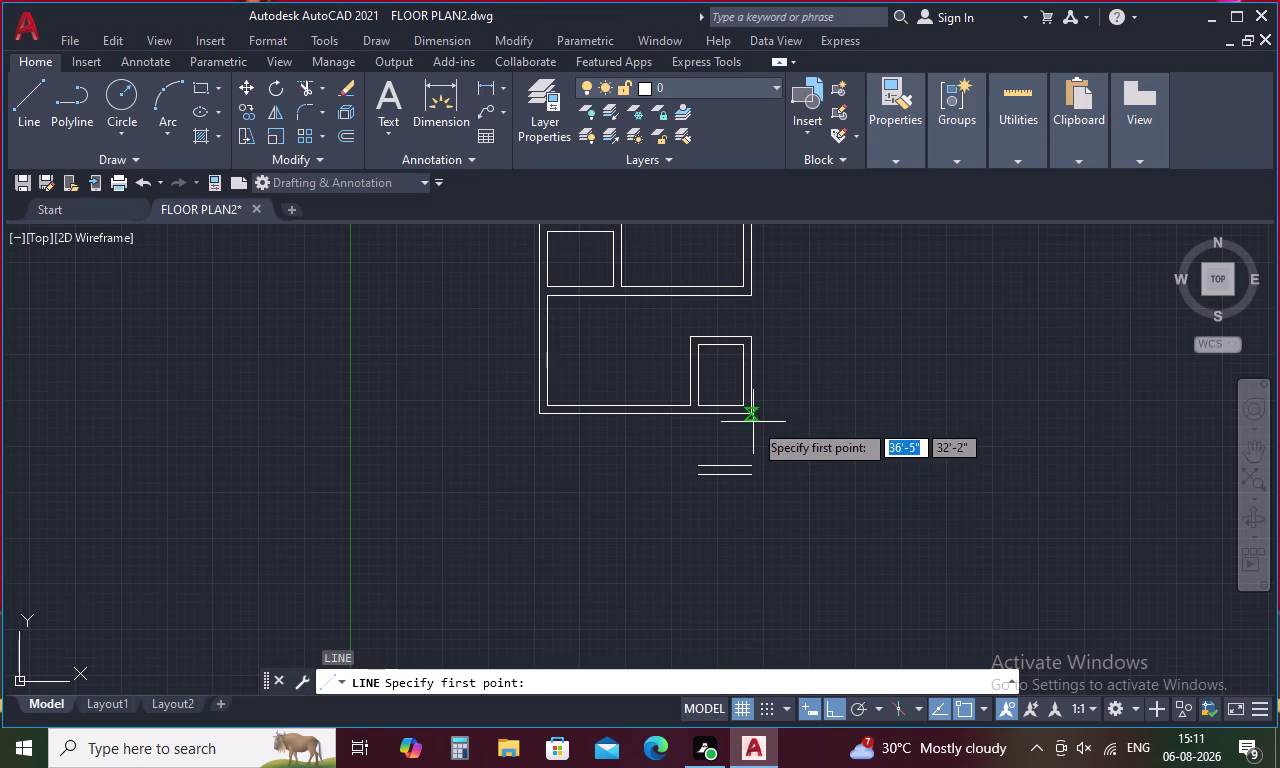
Draw a vertical wall line from the lower right corner to the short wall, doubled 9 inches.
click(754, 418)
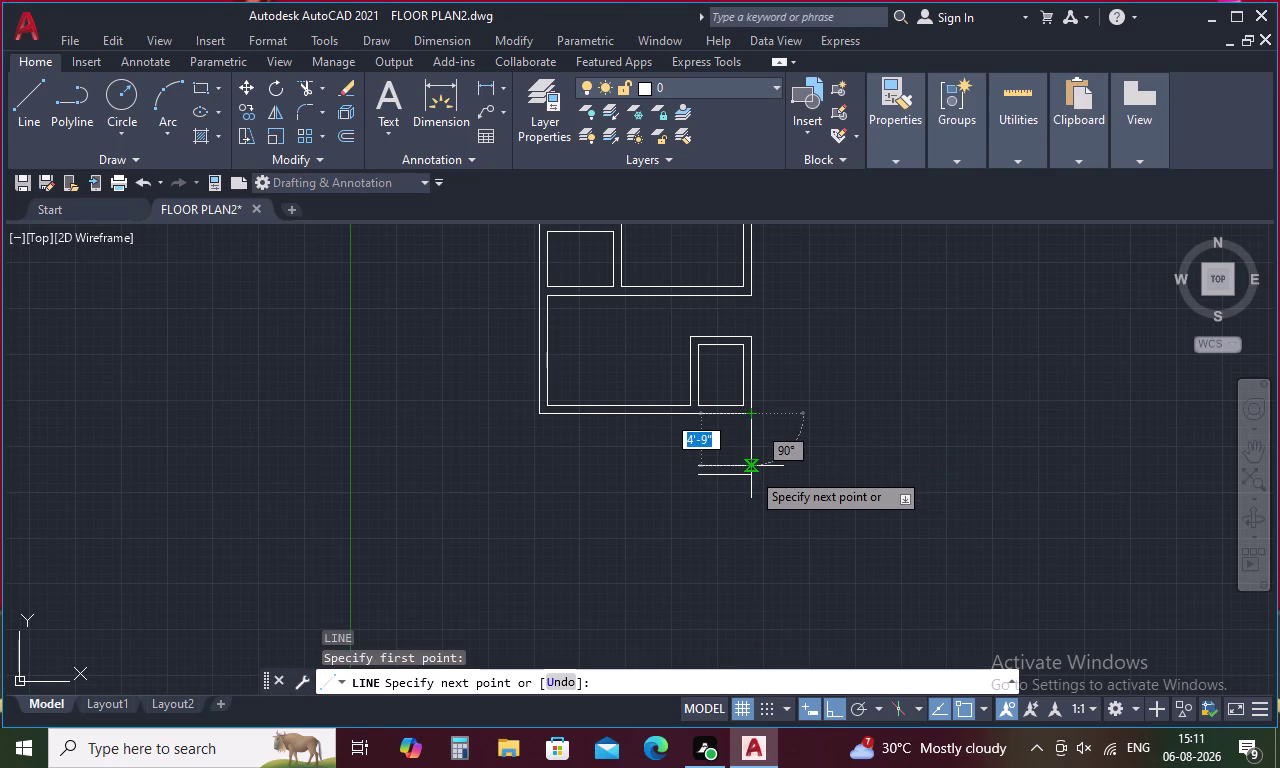
scroll(up, 3)
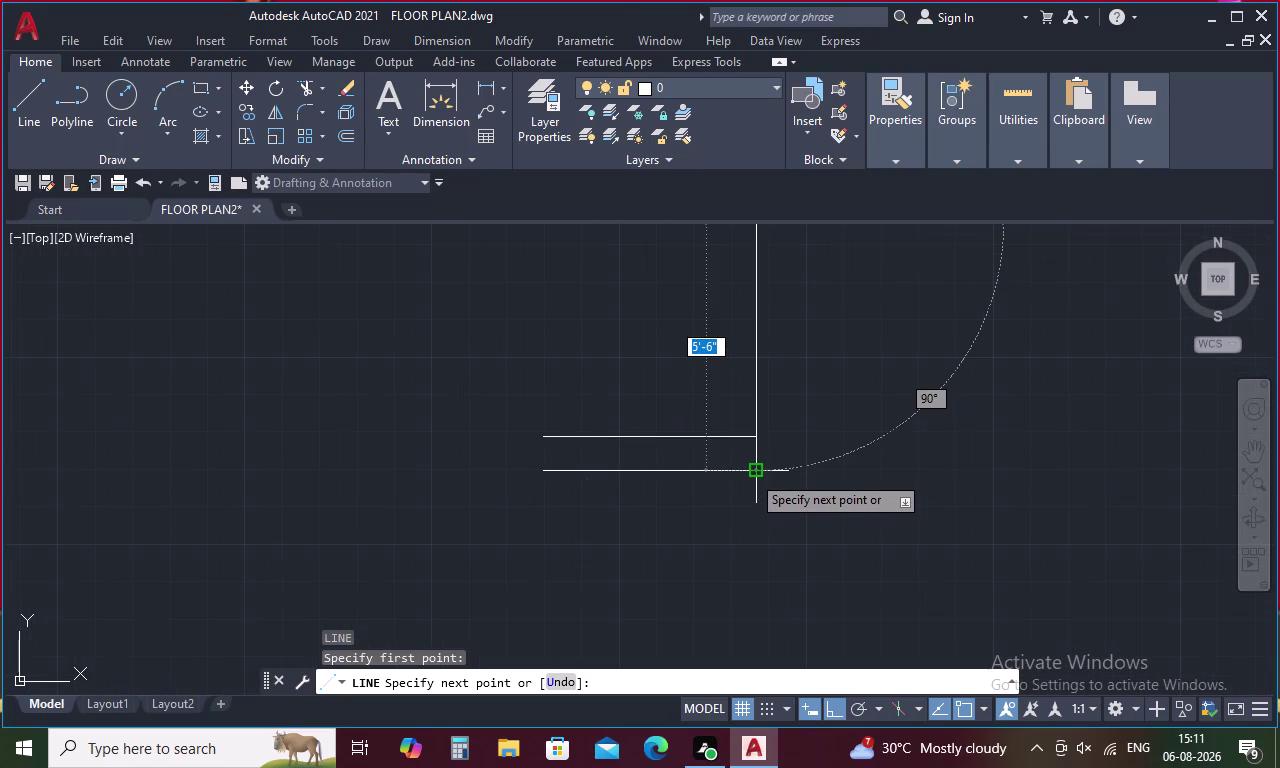
scroll(up, 3)
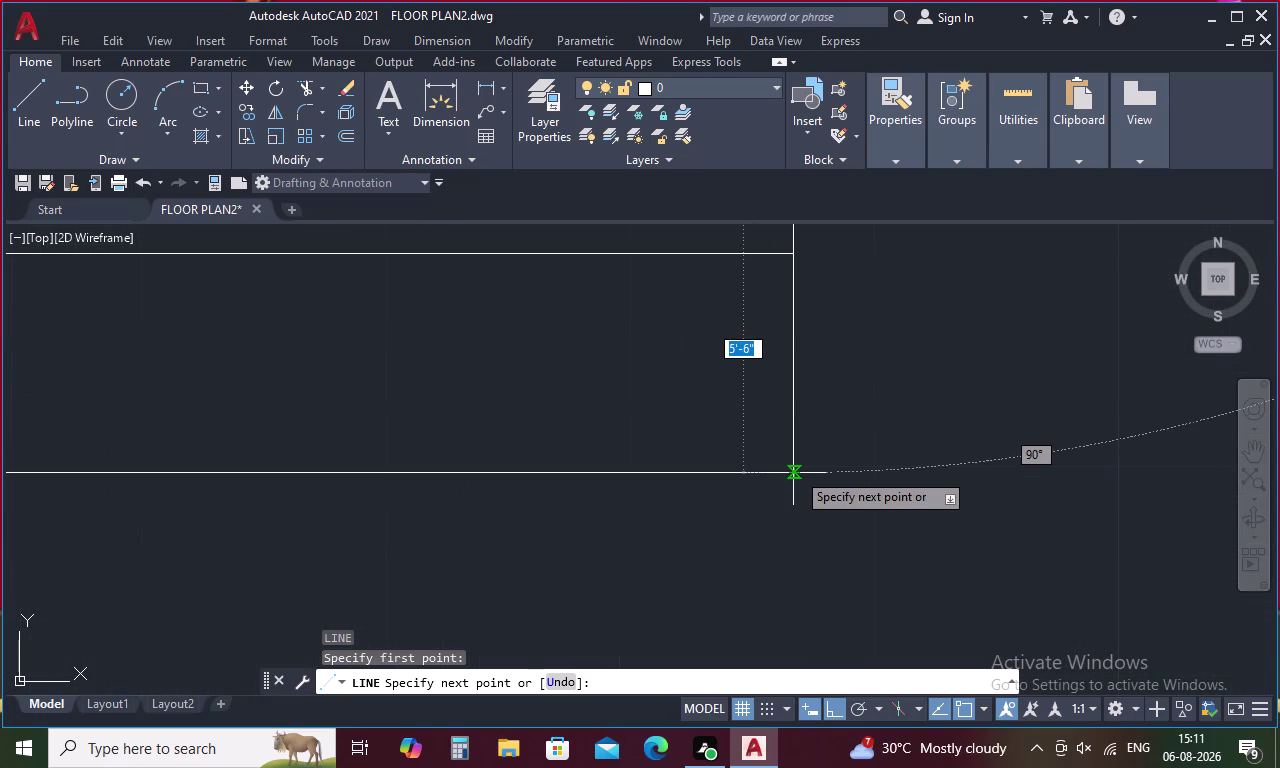
click(796, 471)
key(Escape)
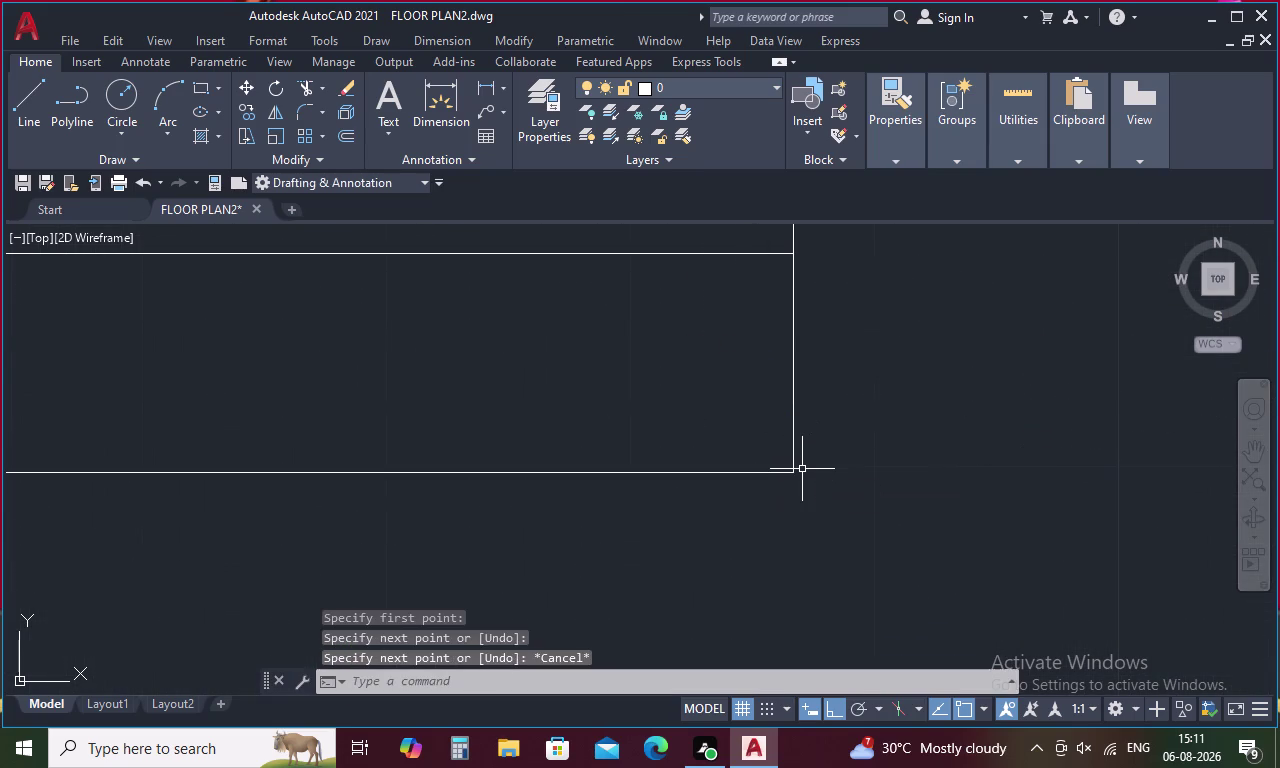
text(o 9)
key(space)
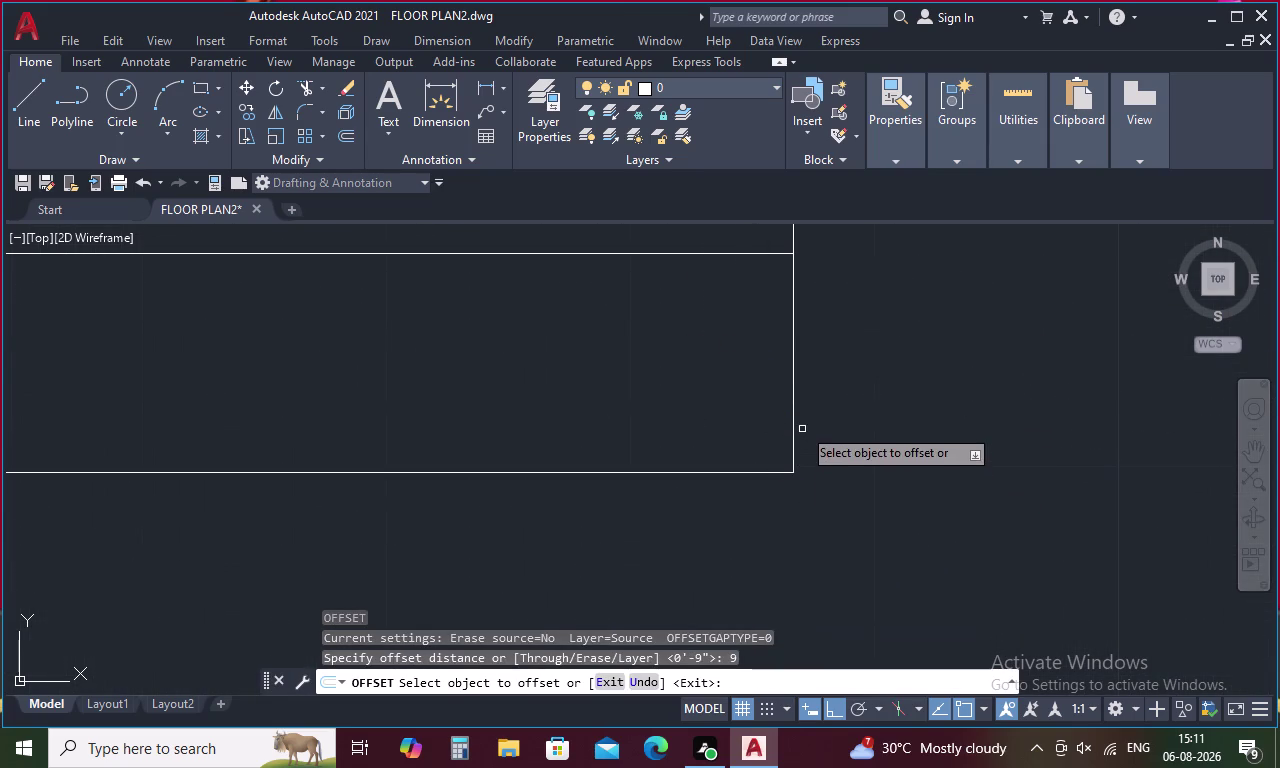
click(792, 392)
click(752, 398)
key(space)
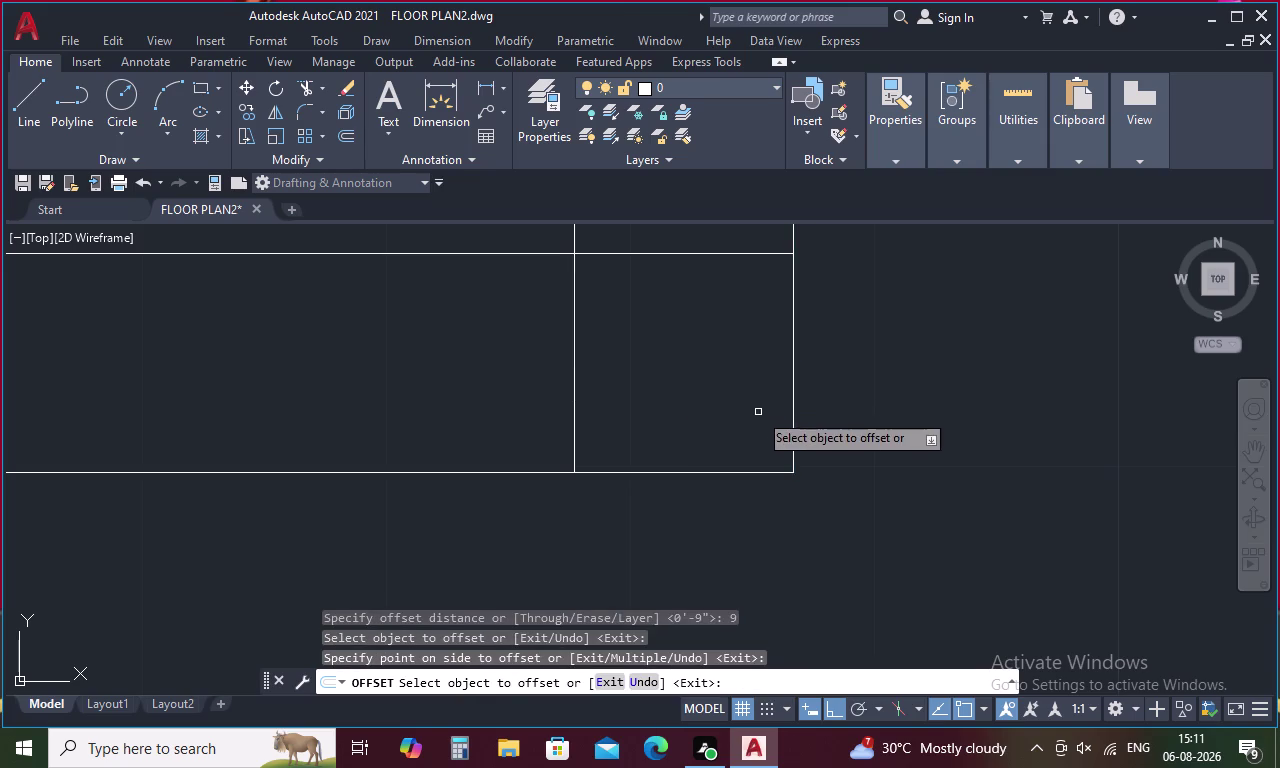
Offset the inner wall line 6'3" to the left for the left side wall.
key(space)
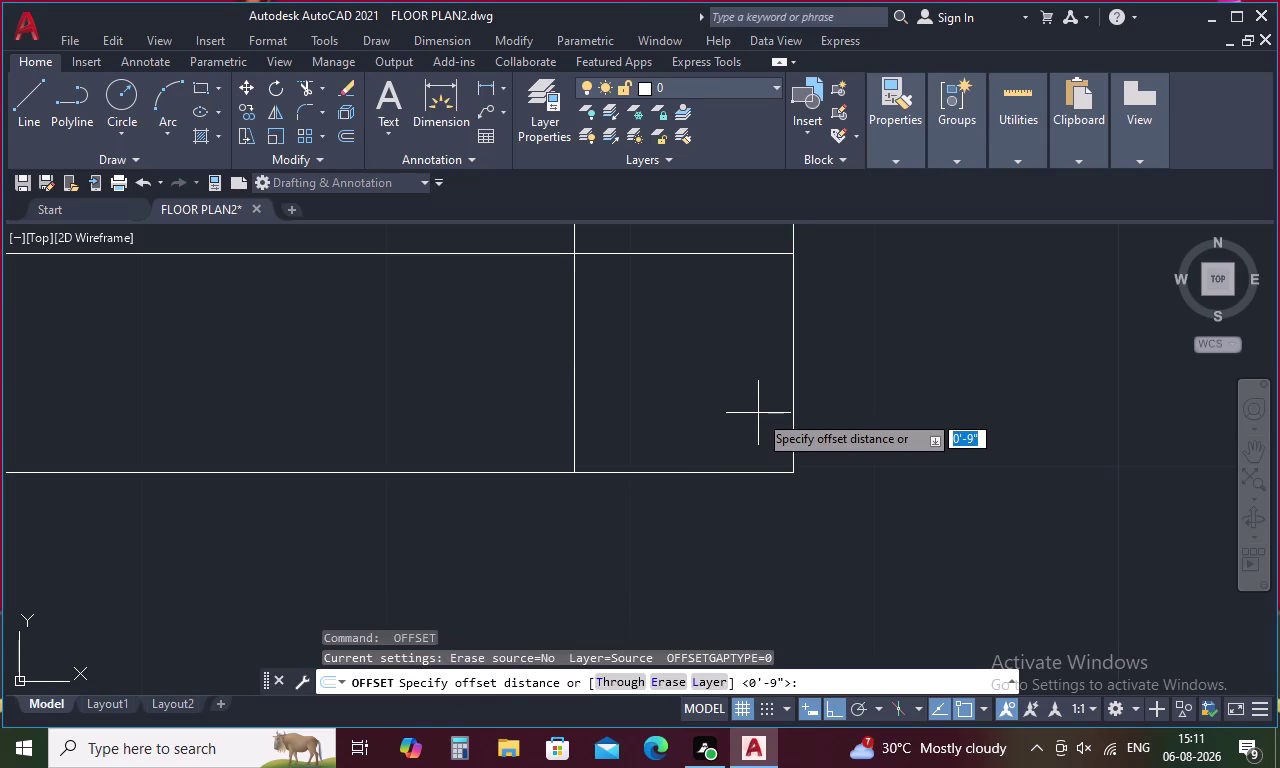
key(6)
text(')
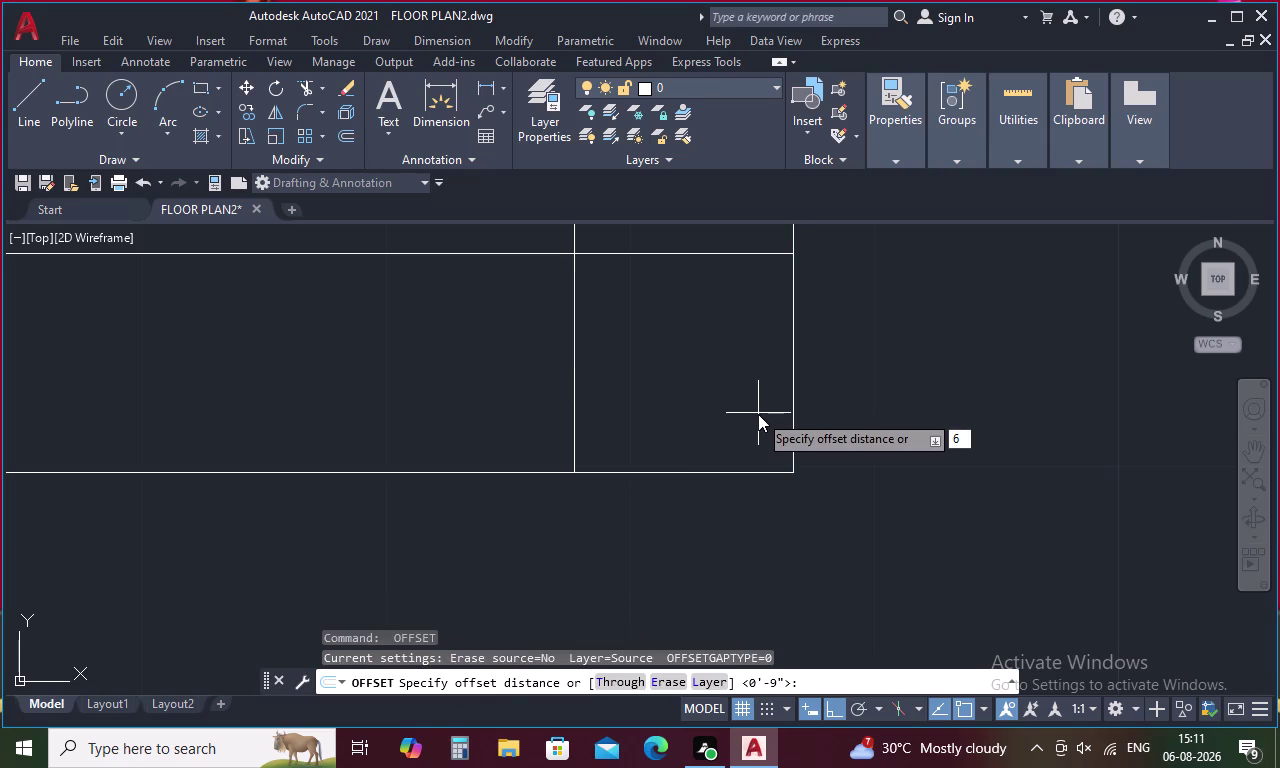
text(3)
text(")
key(space)
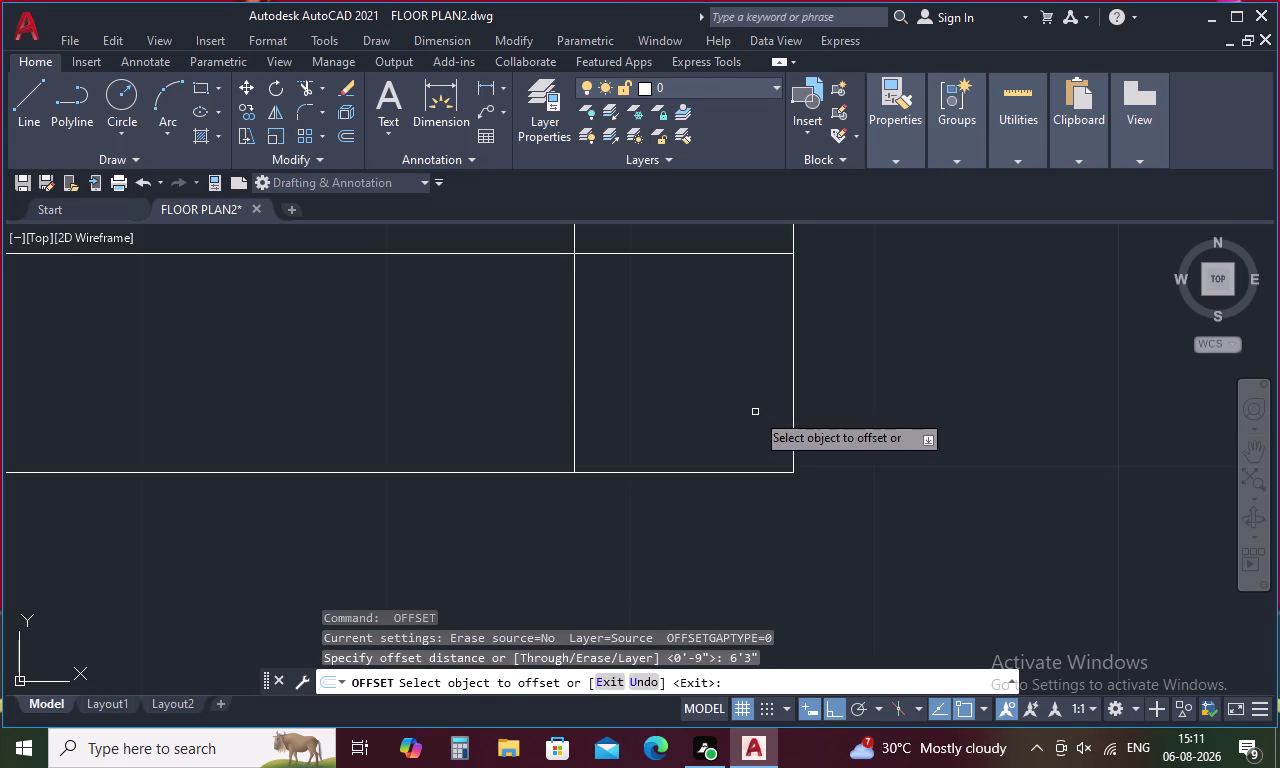
click(576, 388)
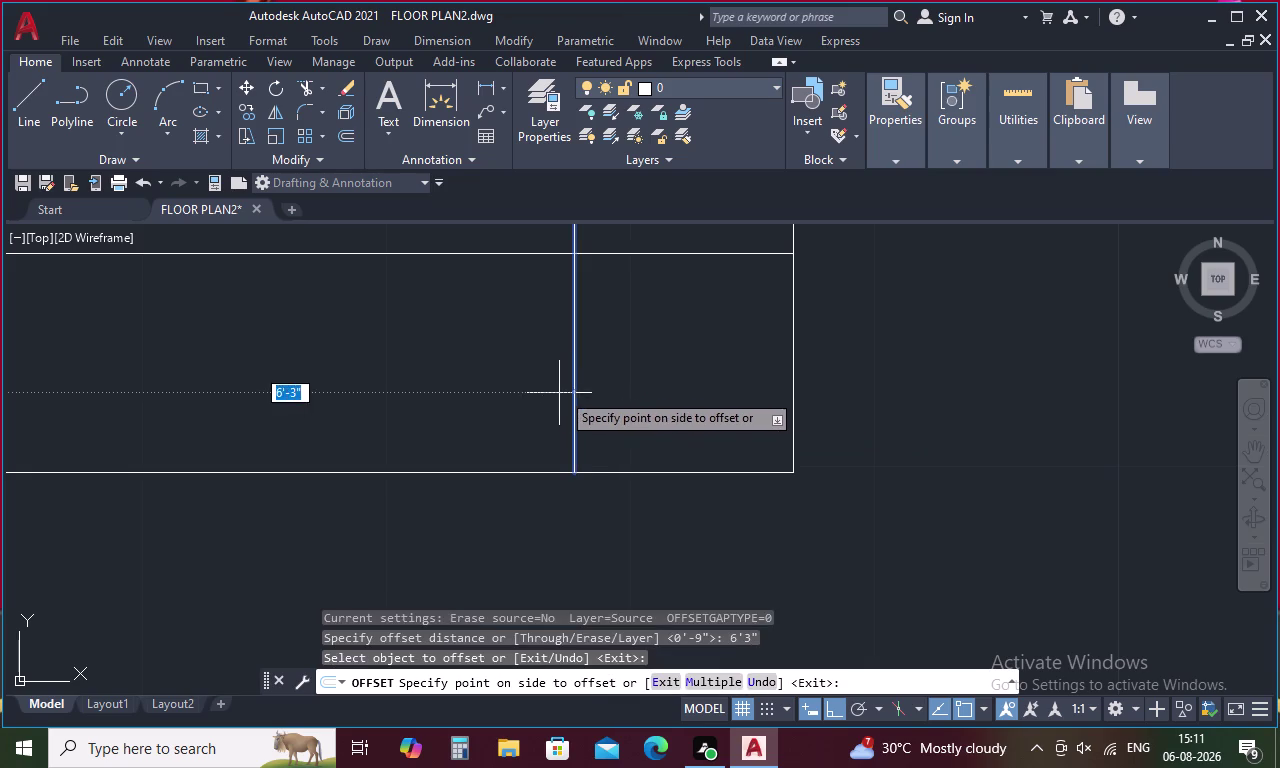
click(526, 399)
scroll(down, 3)
middle_drag(538, 395, 599, 400)
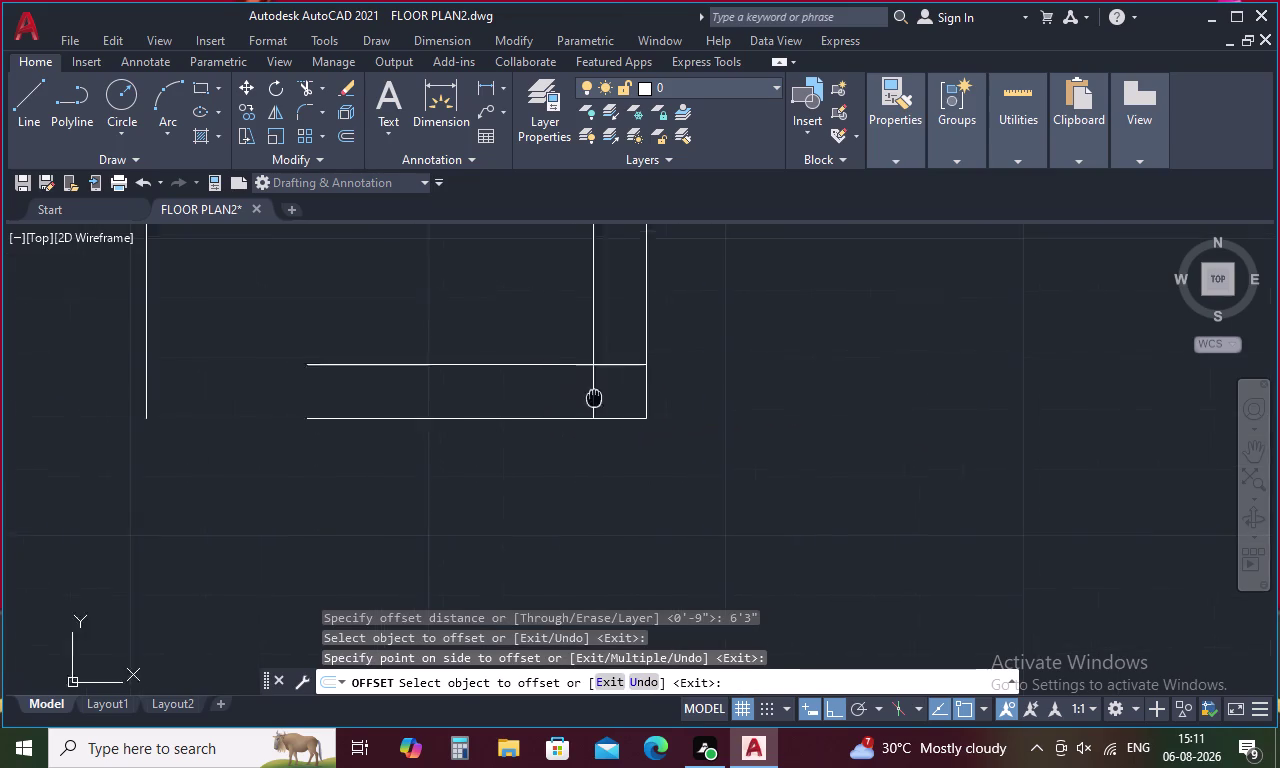
middle_drag(599, 400, 995, 523)
key(space)
Double the new left wall line with a 9-inch offset further left.
key(space)
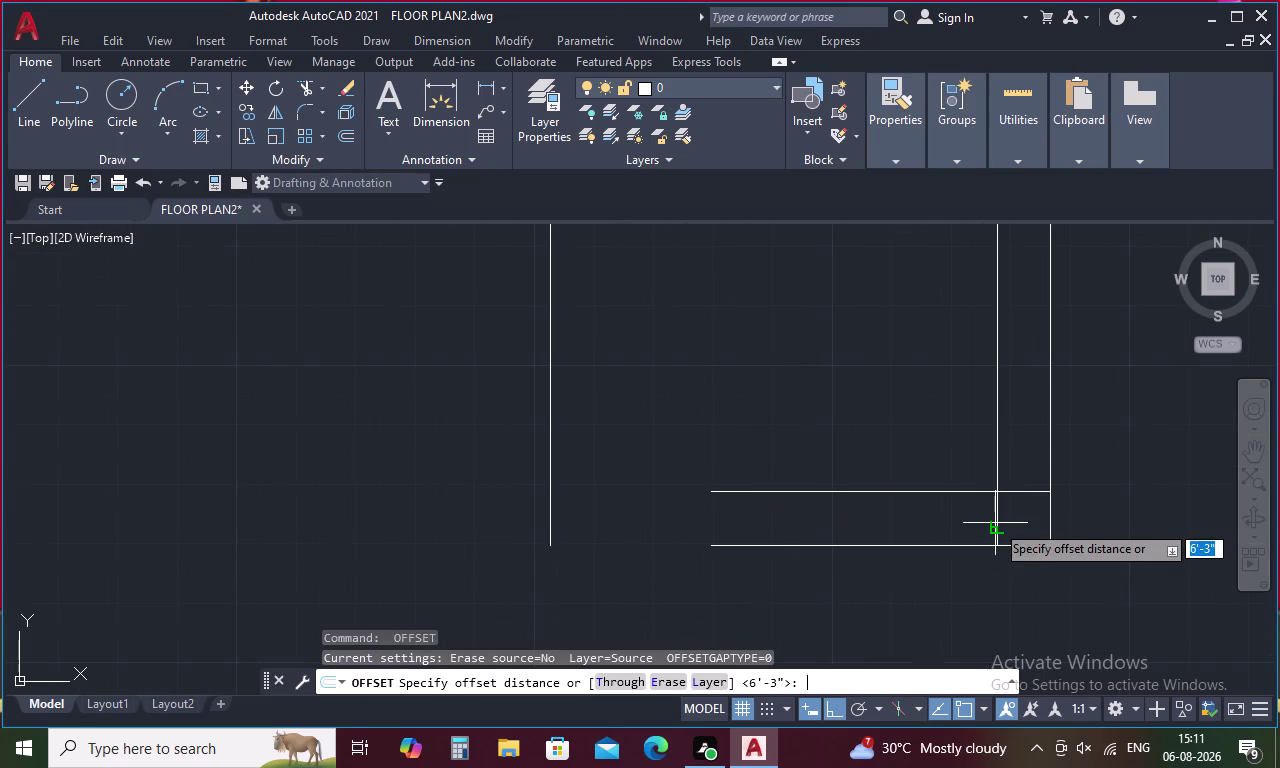
key(9)
key(space)
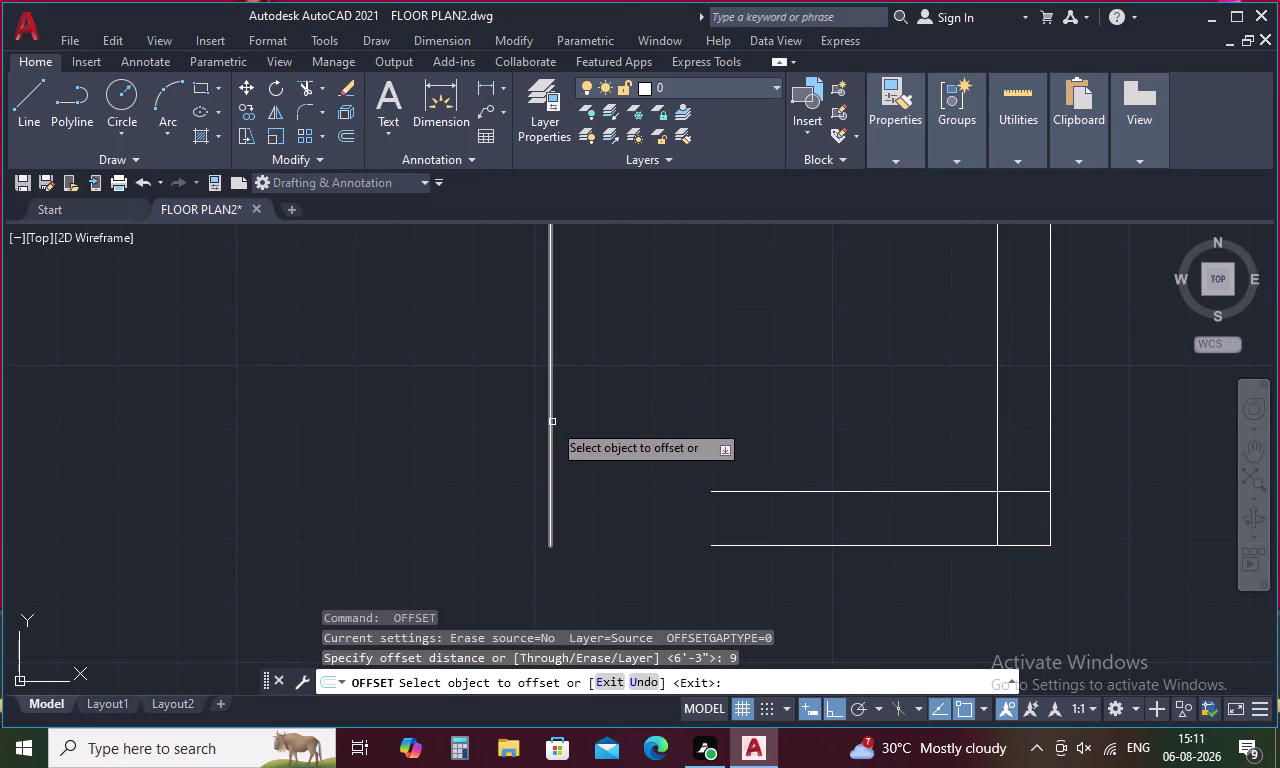
click(552, 422)
click(518, 419)
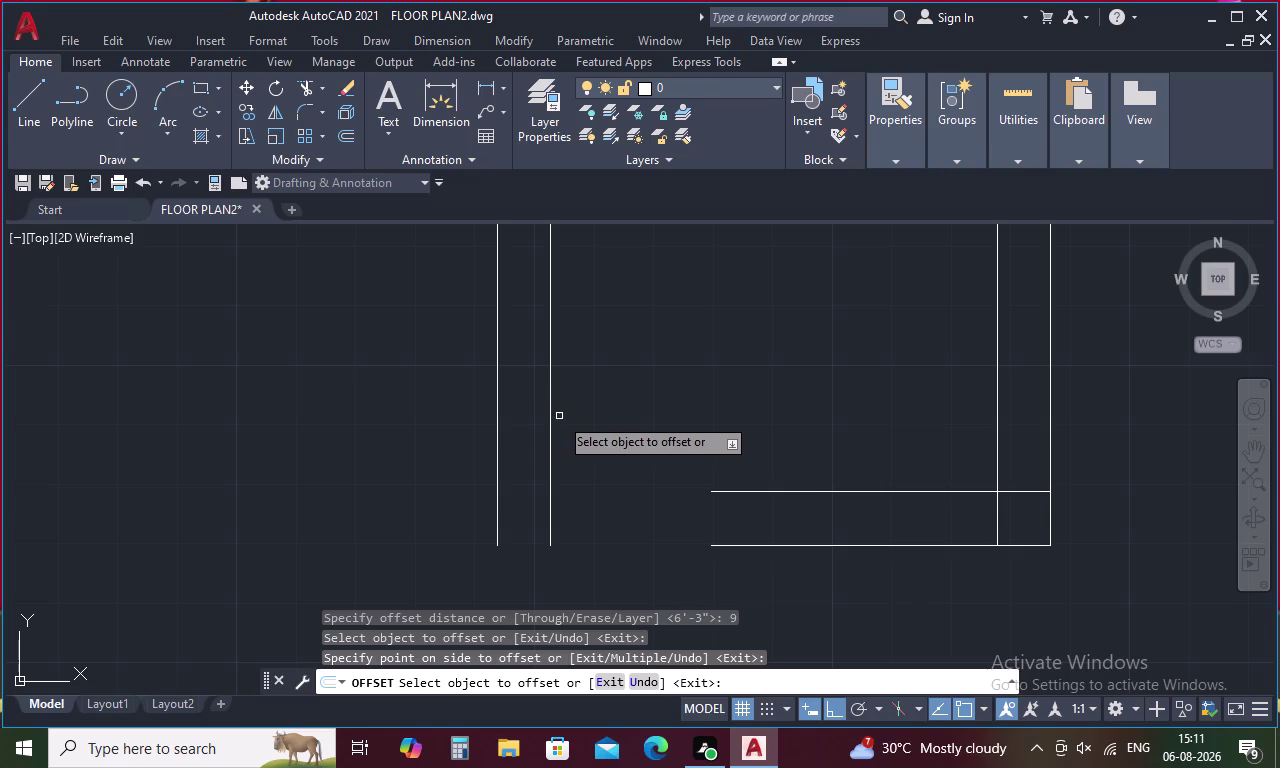
key(Escape)
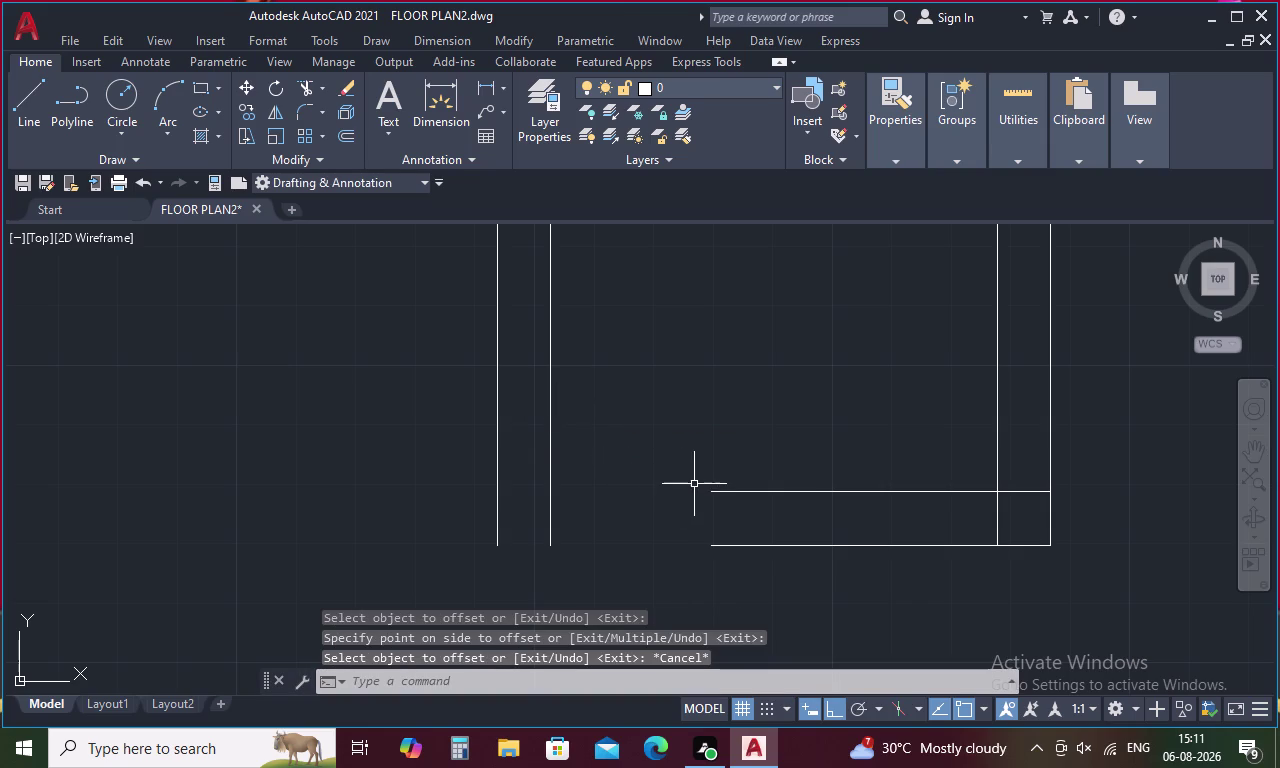
key(f)
key(space)
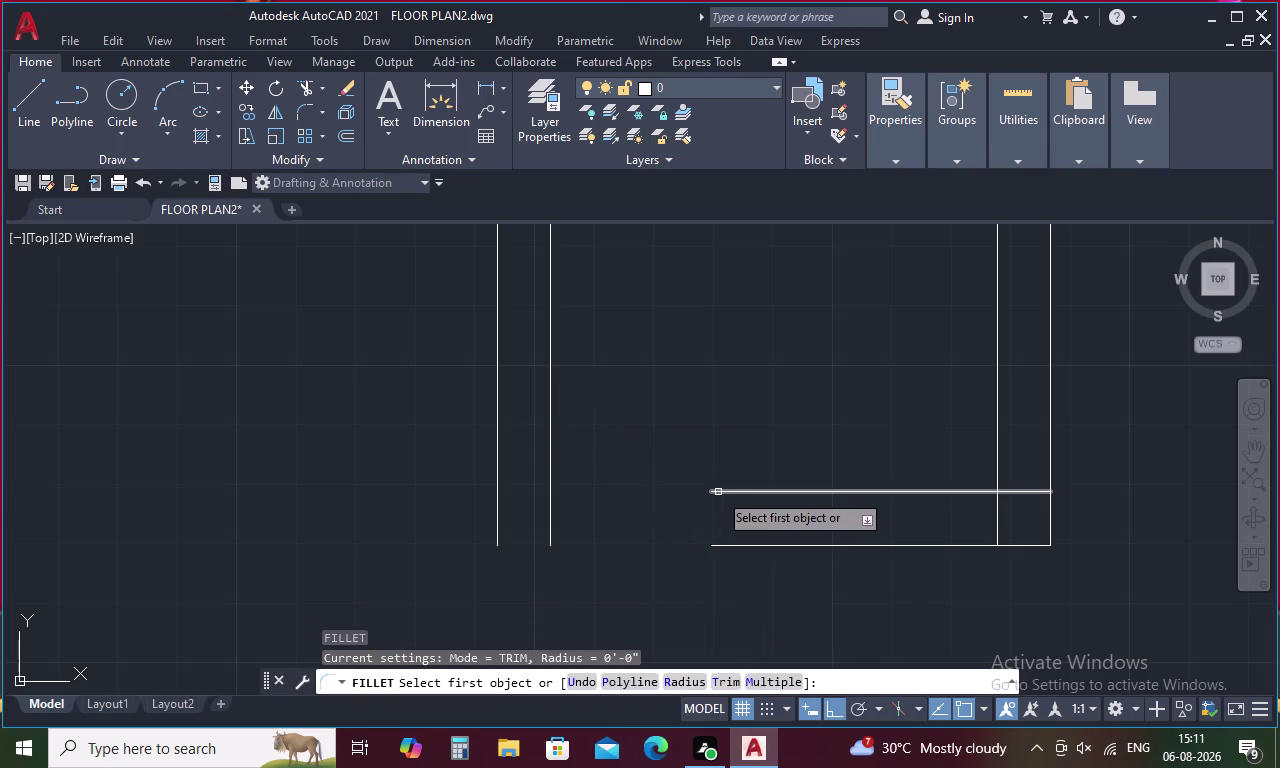
Fillet the lower room's corners: top short line to inner left wall, outer left wall to lower line.
click(718, 492)
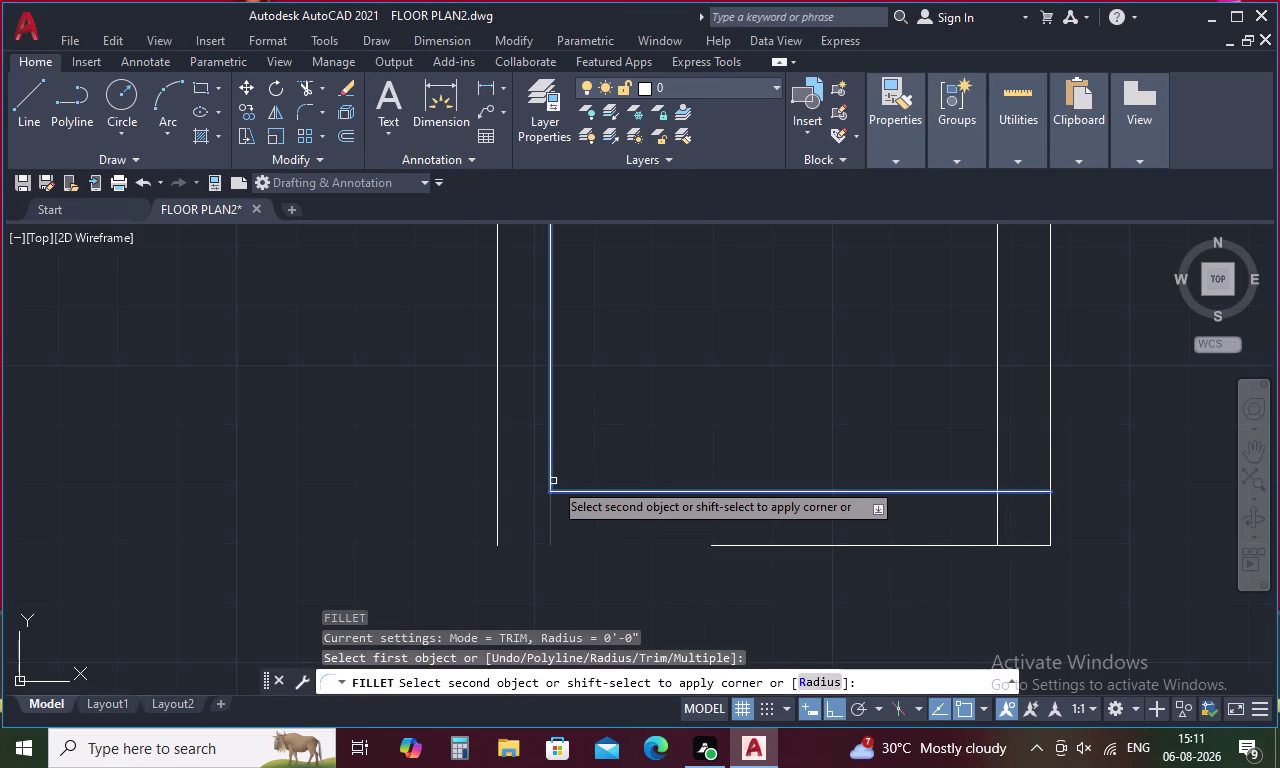
click(553, 481)
key(space)
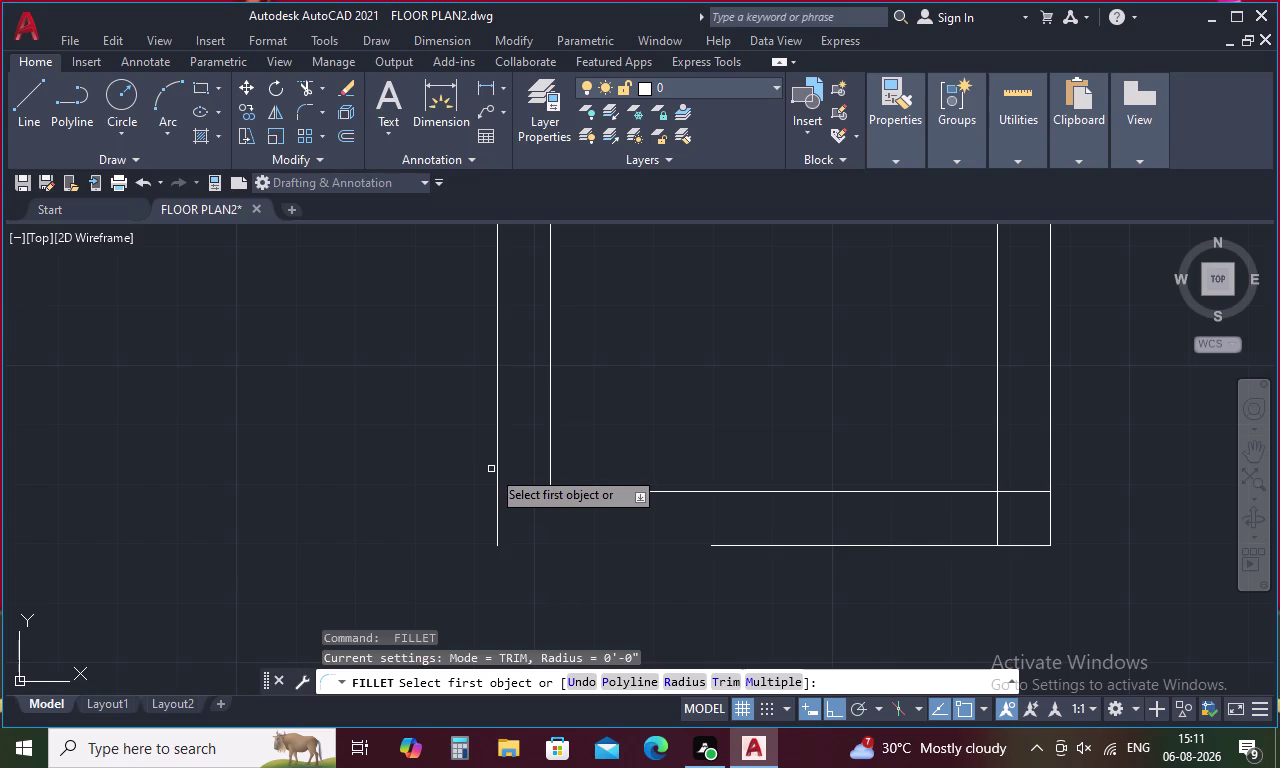
click(496, 467)
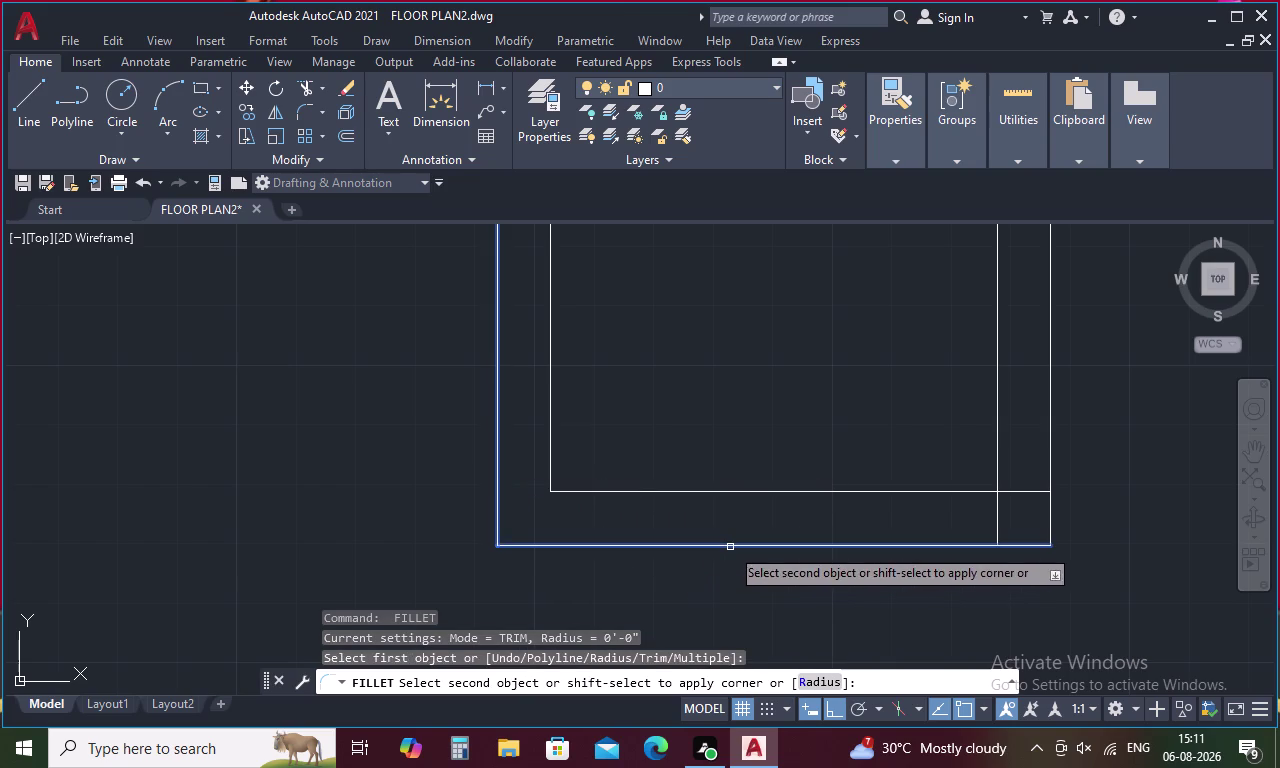
click(731, 547)
scroll(down, 3)
key(Escape)
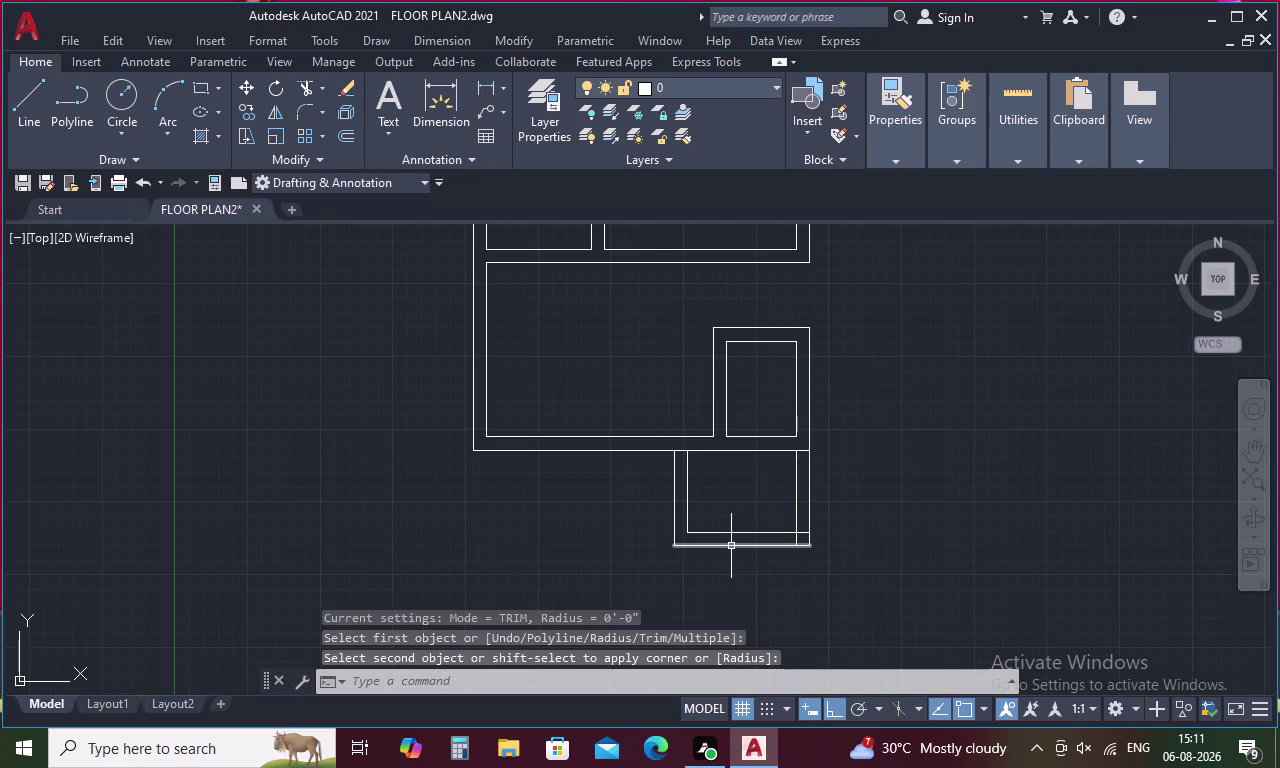
Trim the wall line across the opening and a leftover segment near the duct box.
text(tr)
key(space)
scroll(up, 3)
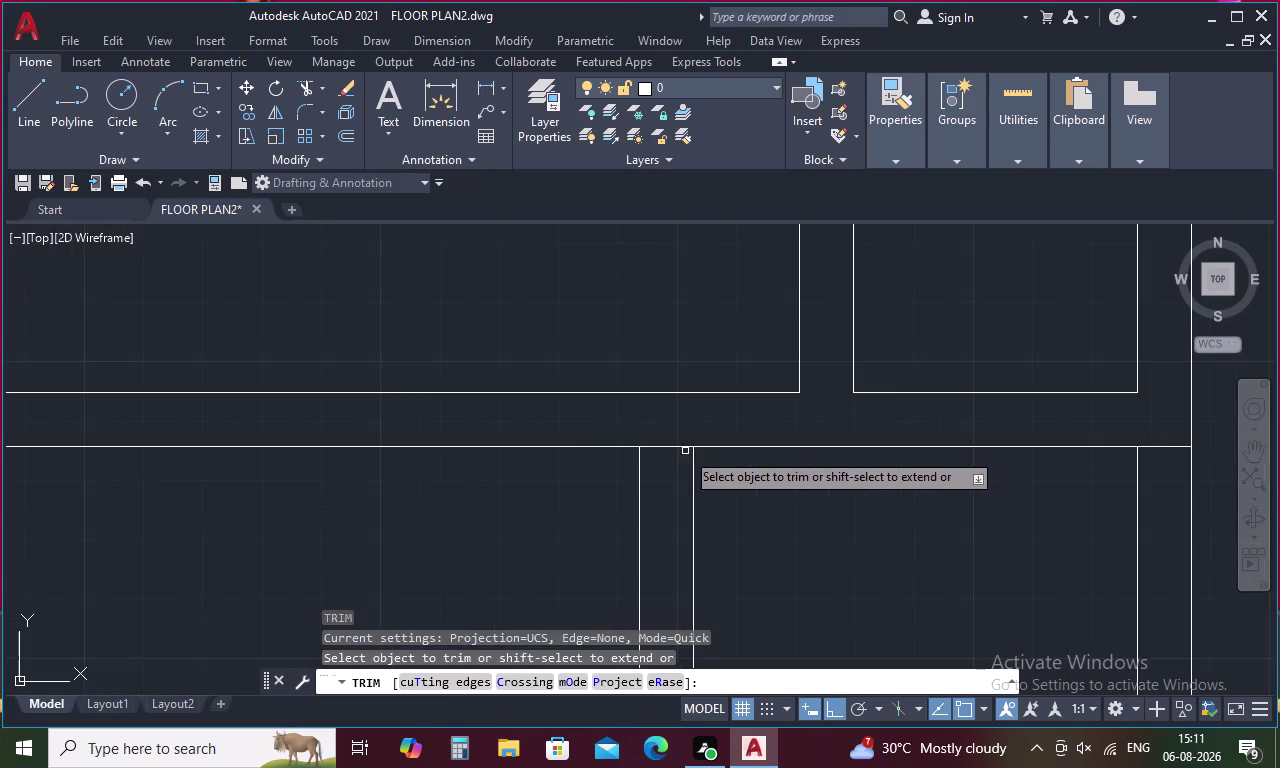
drag(675, 430, 670, 468)
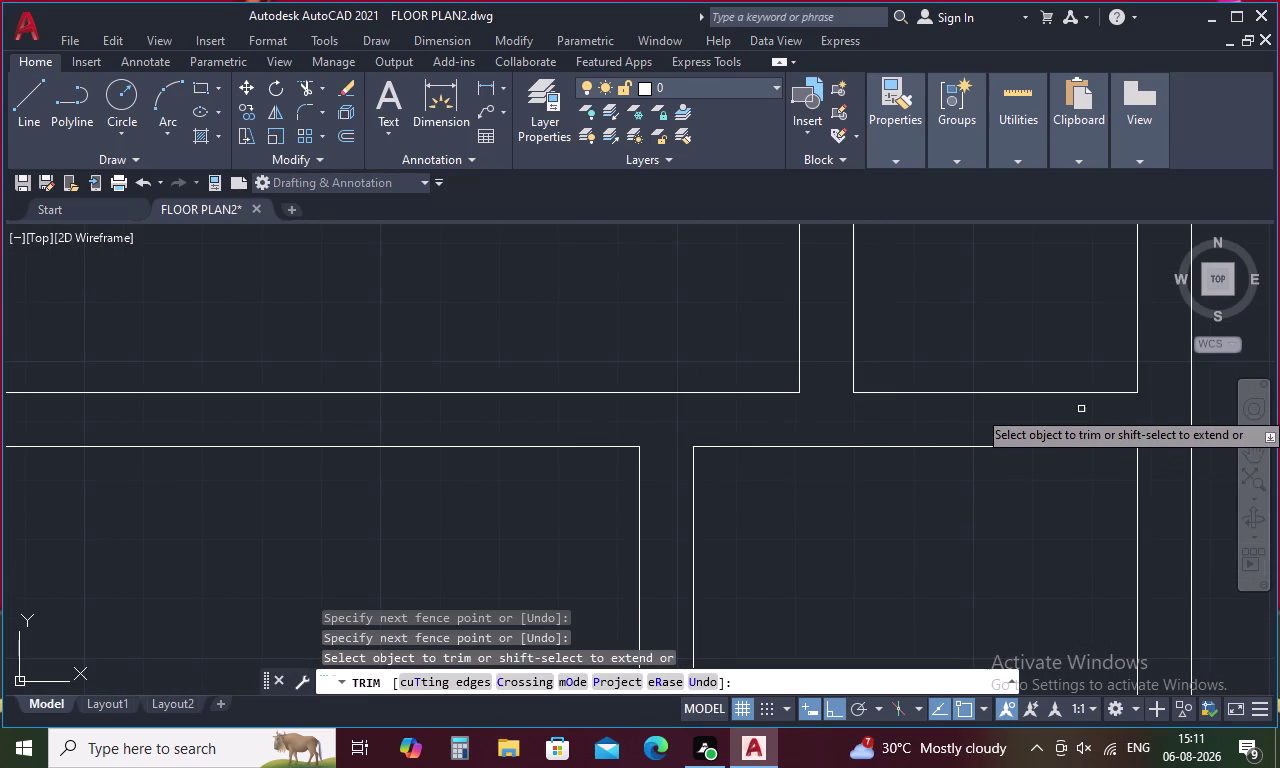
click(1165, 445)
scroll(down, 3)
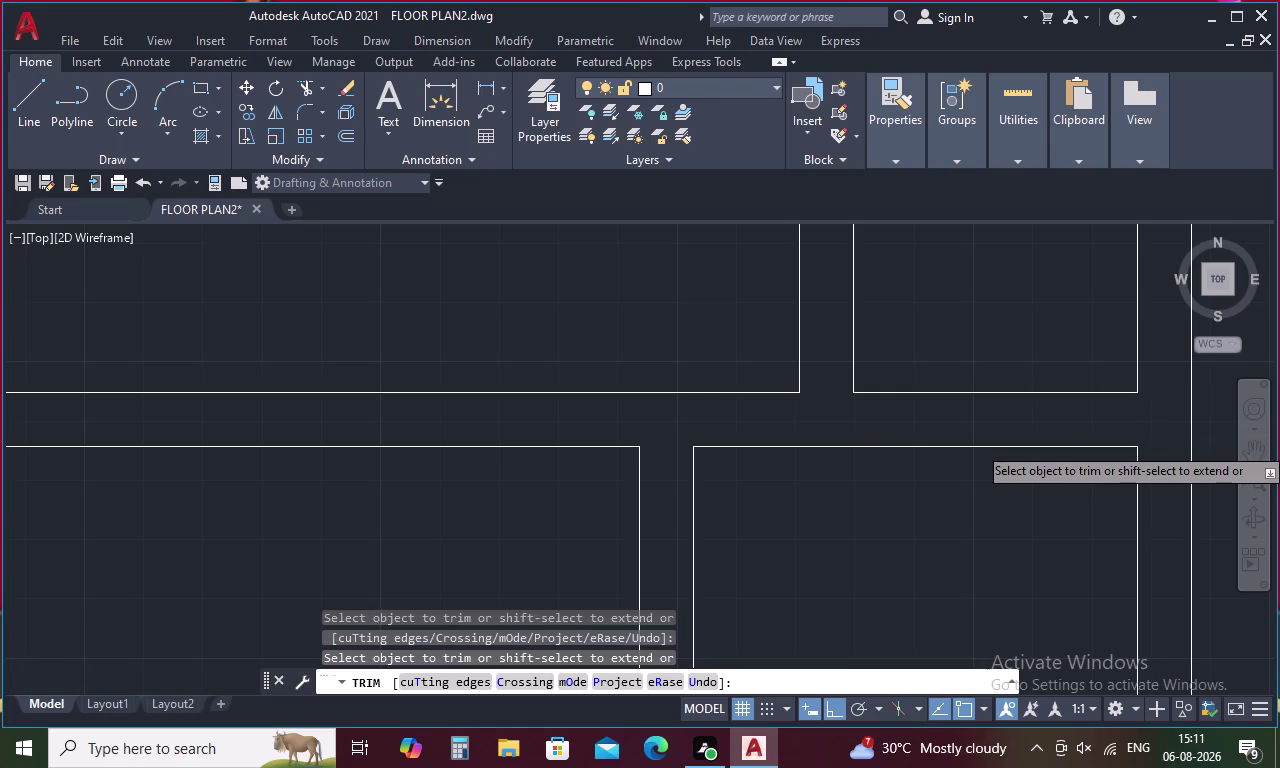
middle_drag(1114, 500, 918, 329)
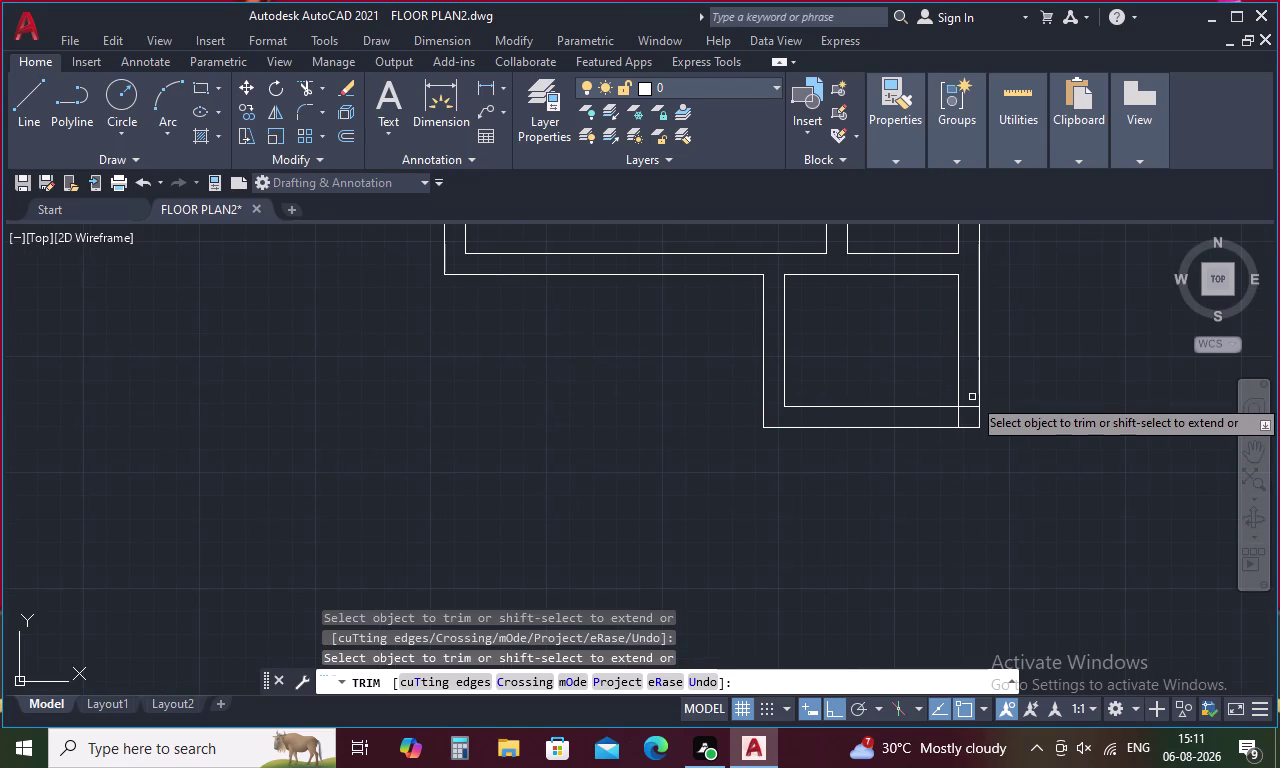
drag(970, 398, 958, 420)
middle_drag(996, 403, 760, 507)
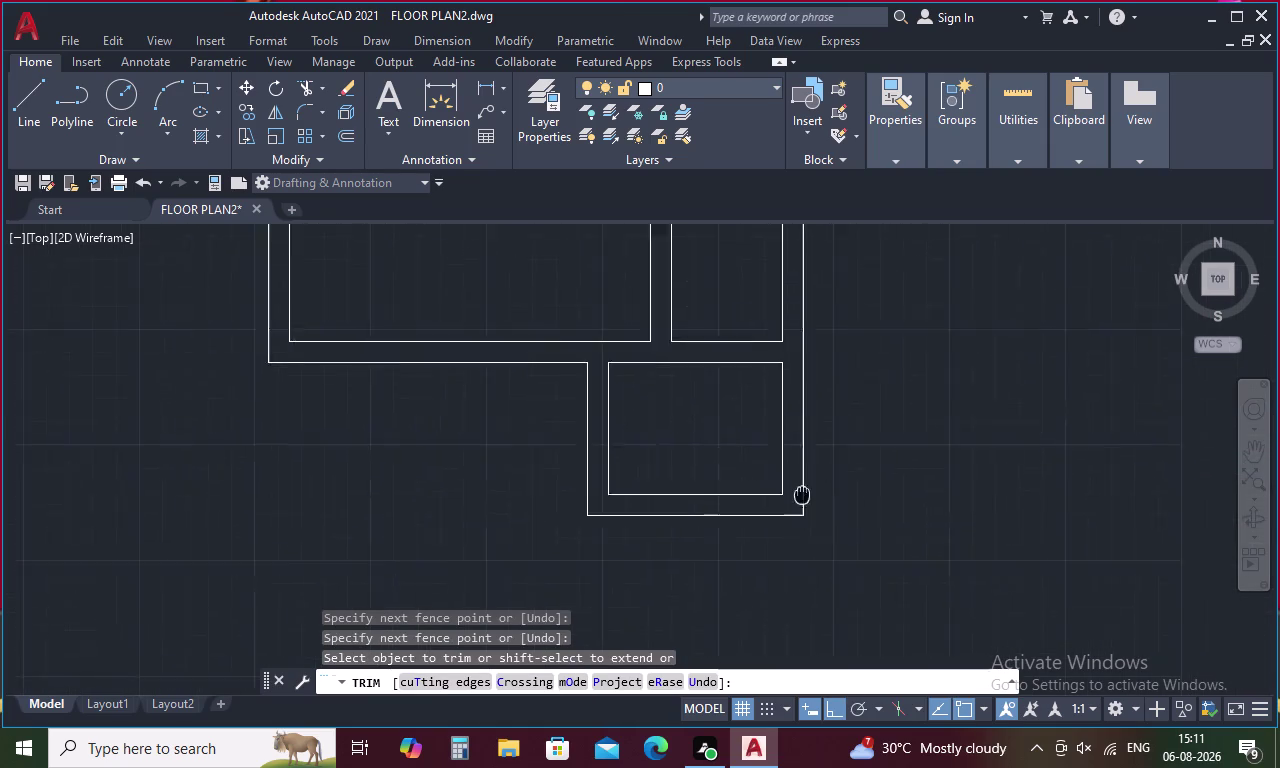
middle_drag(760, 507, 722, 519)
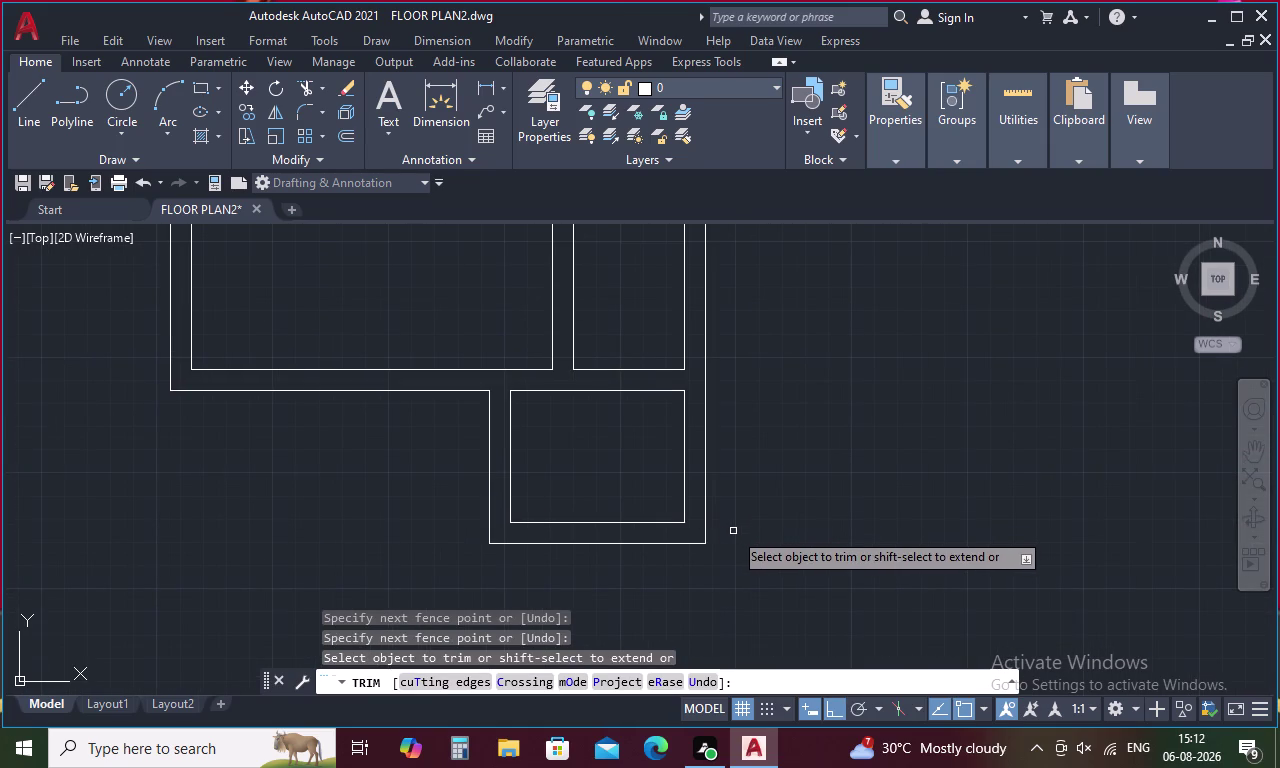
key(Escape)
Start an offset and reach the distance prompt, with 9 inches offered.
key(o)
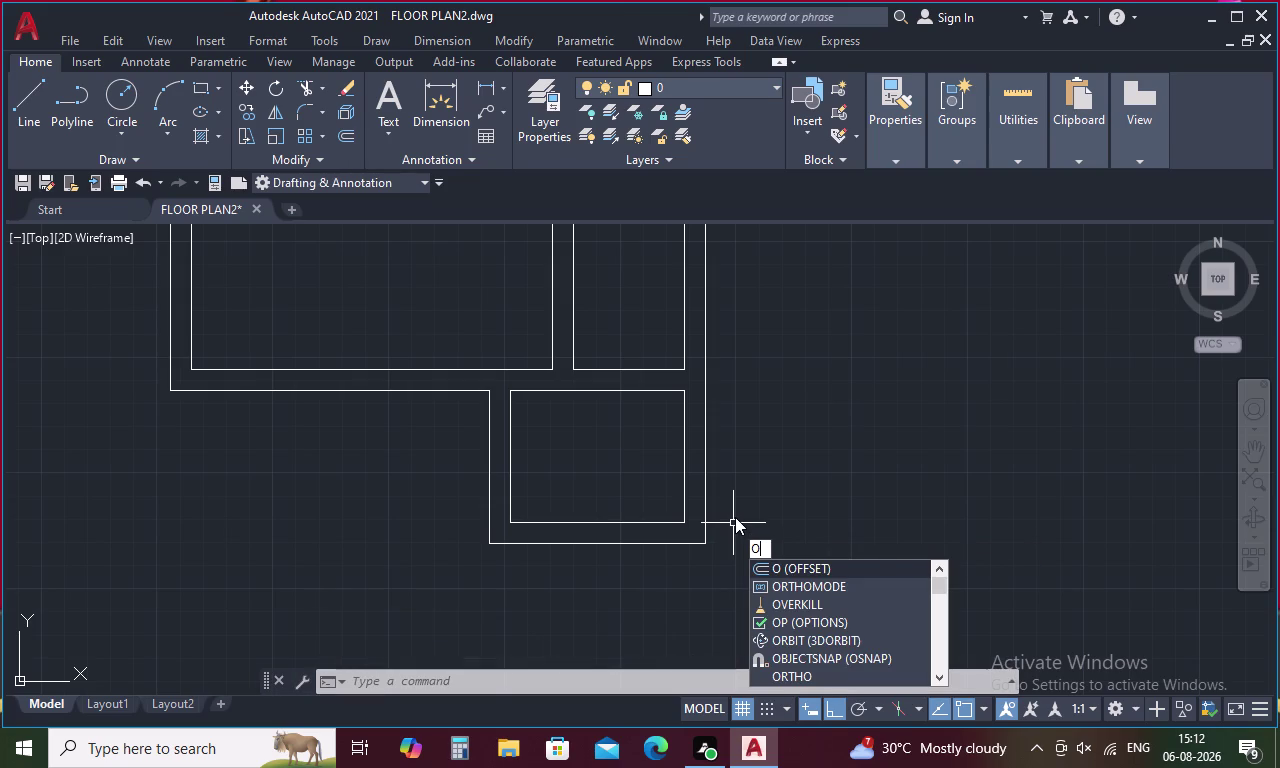
key(space)
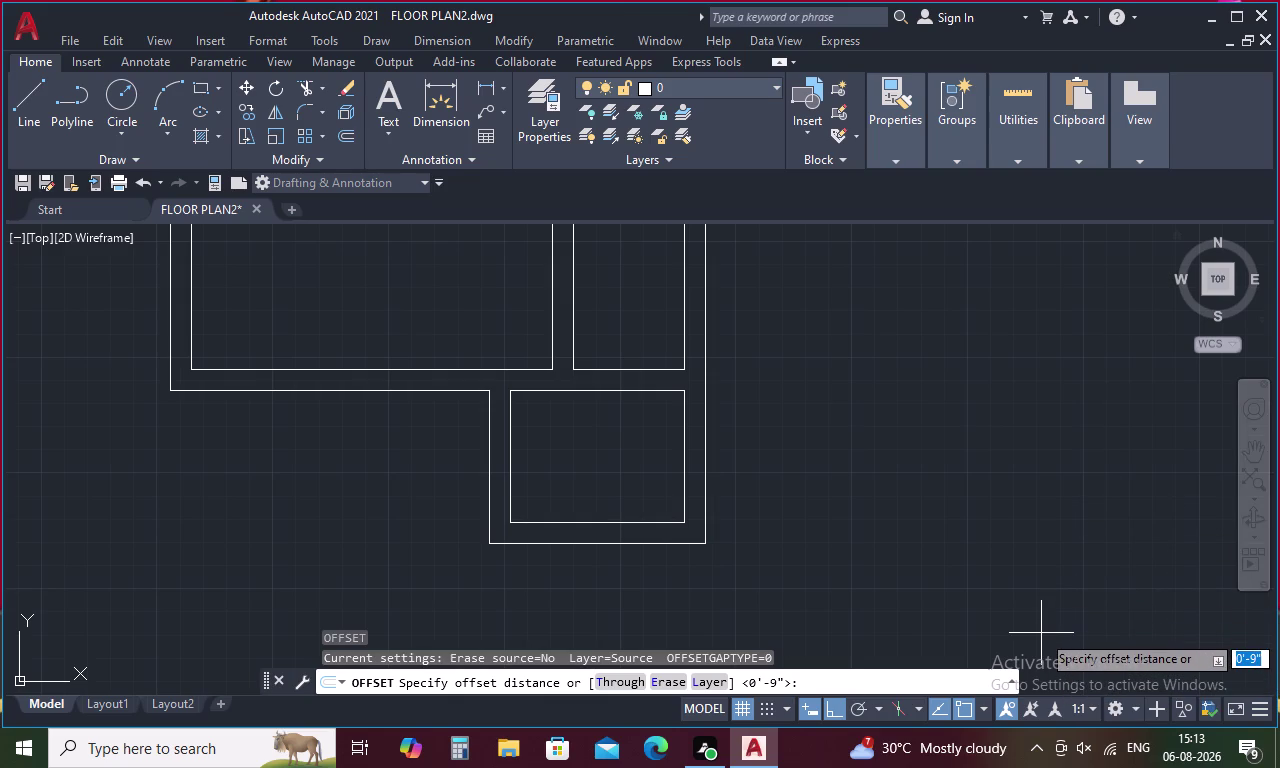
Offset the lower room's right wall 12'3" to the right.
key(o)
key(space)
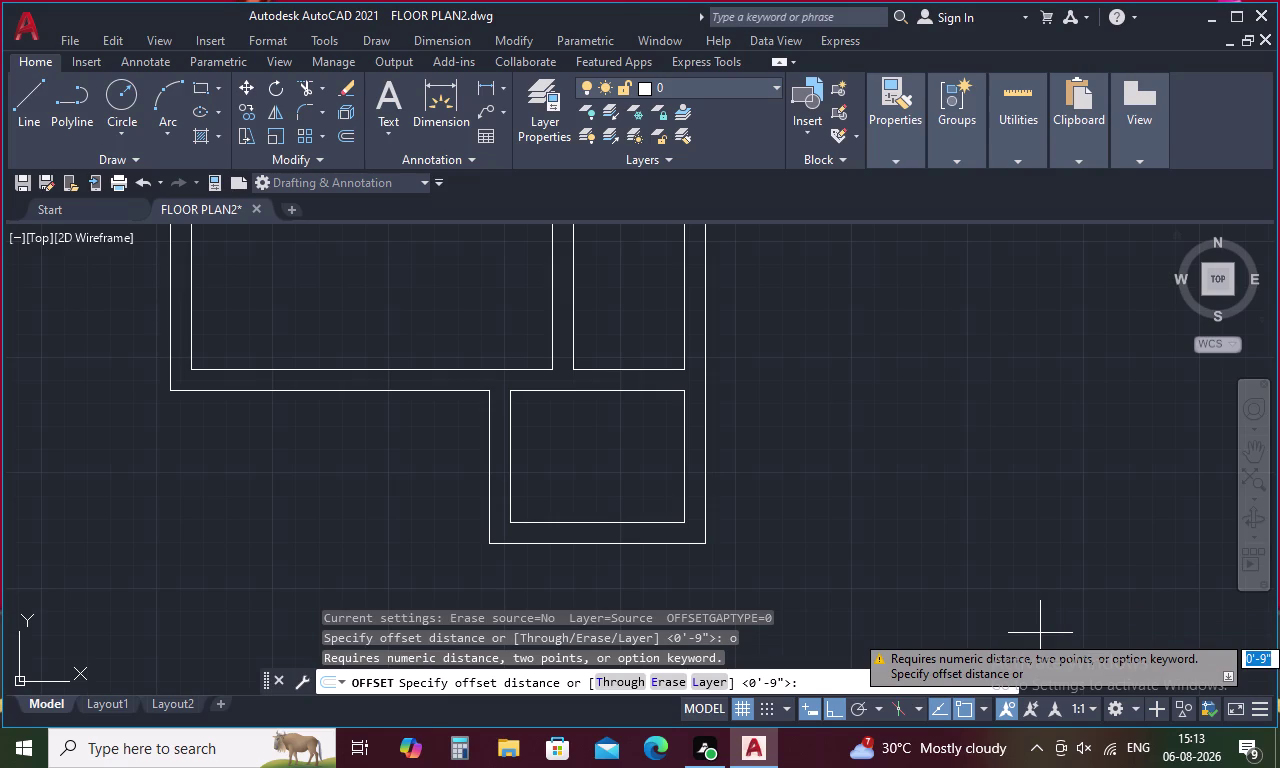
text(1)
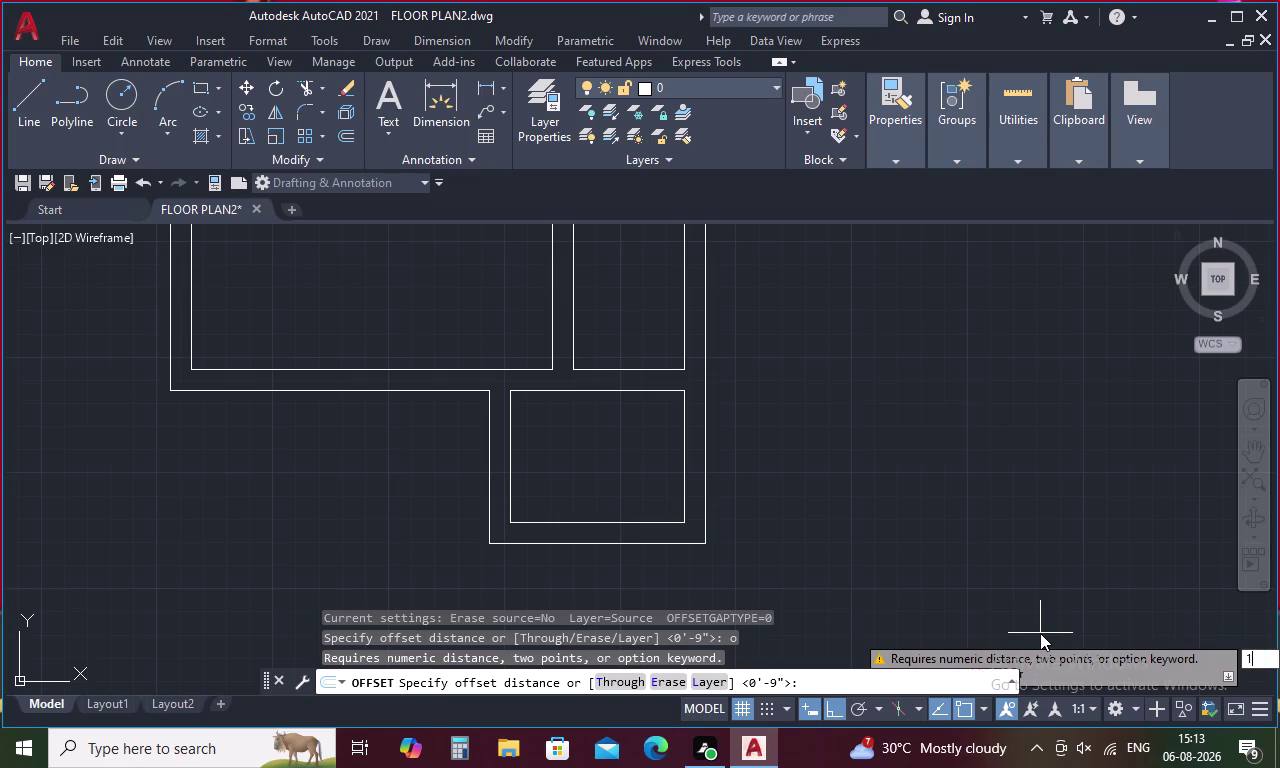
text(2)
text('3)
key(shift+quotedbl)
key(Return)
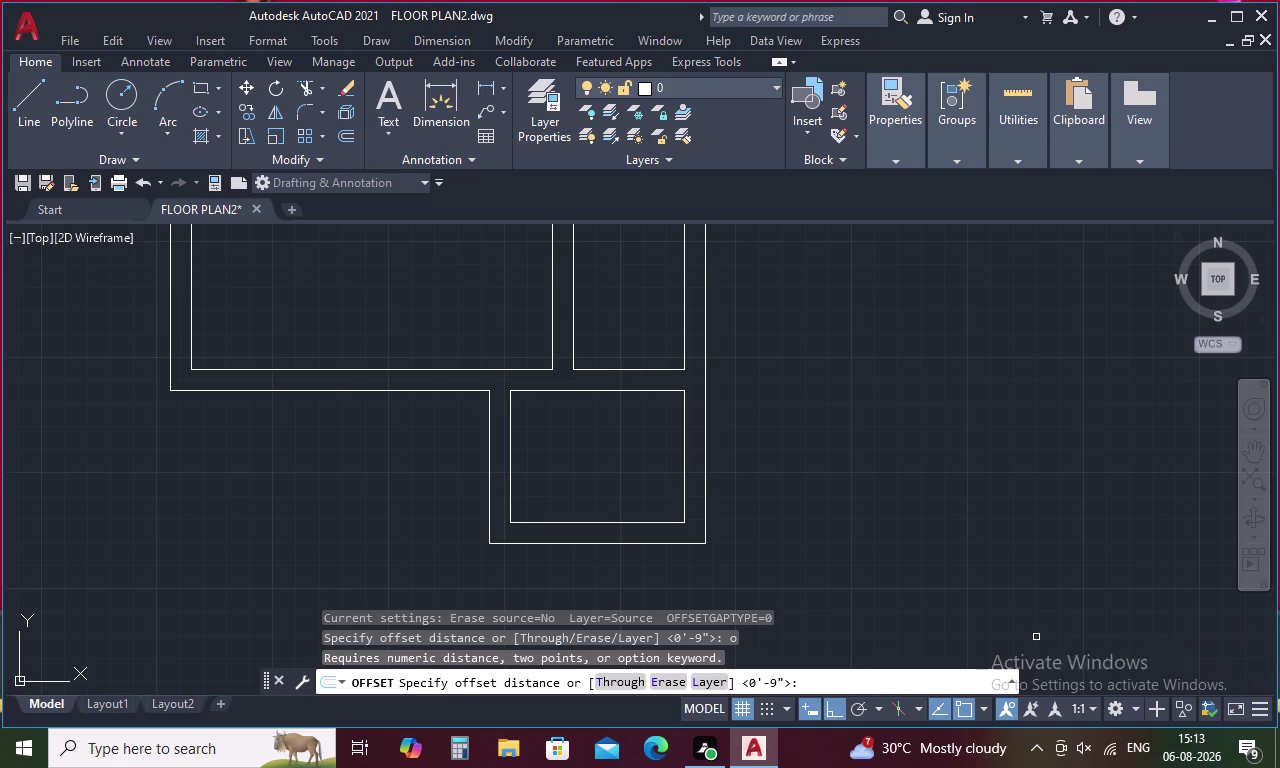
click(706, 474)
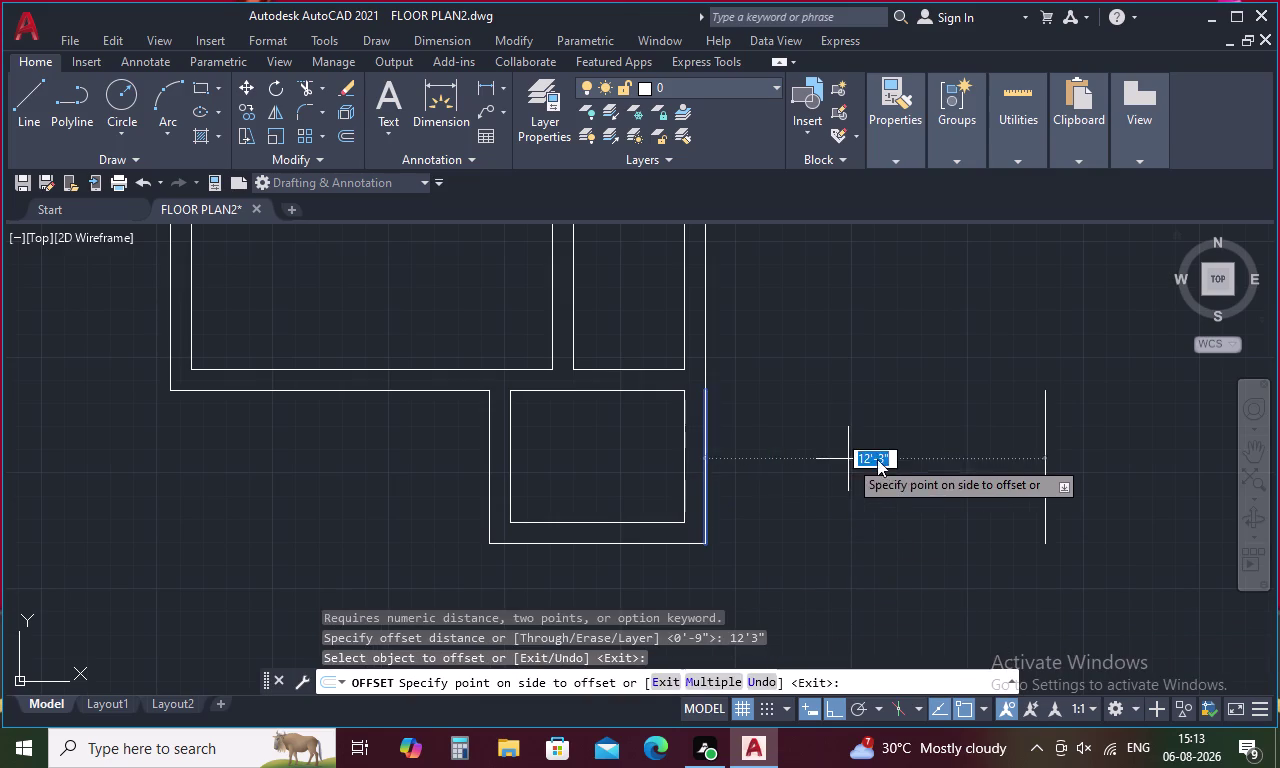
click(880, 459)
key(space)
Double the new vertical wall line with a 9-inch offset to its right.
key(space)
key(9)
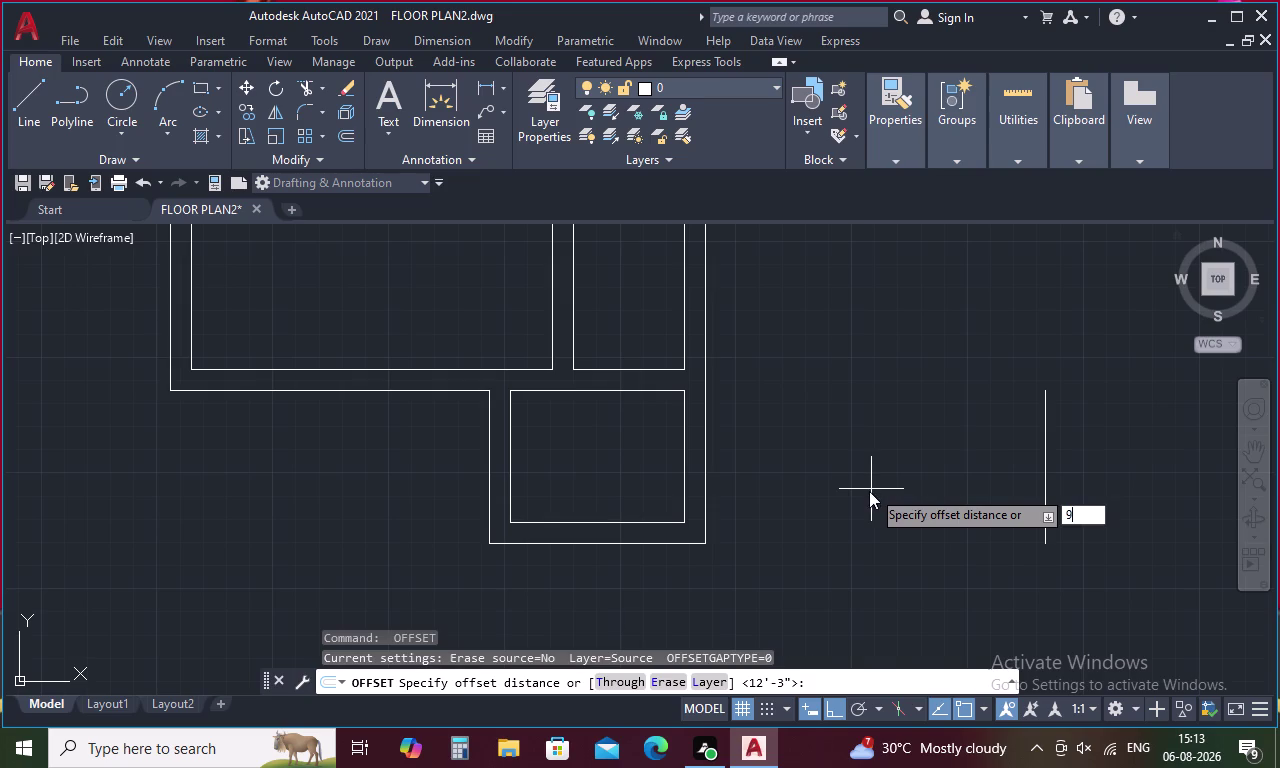
key(space)
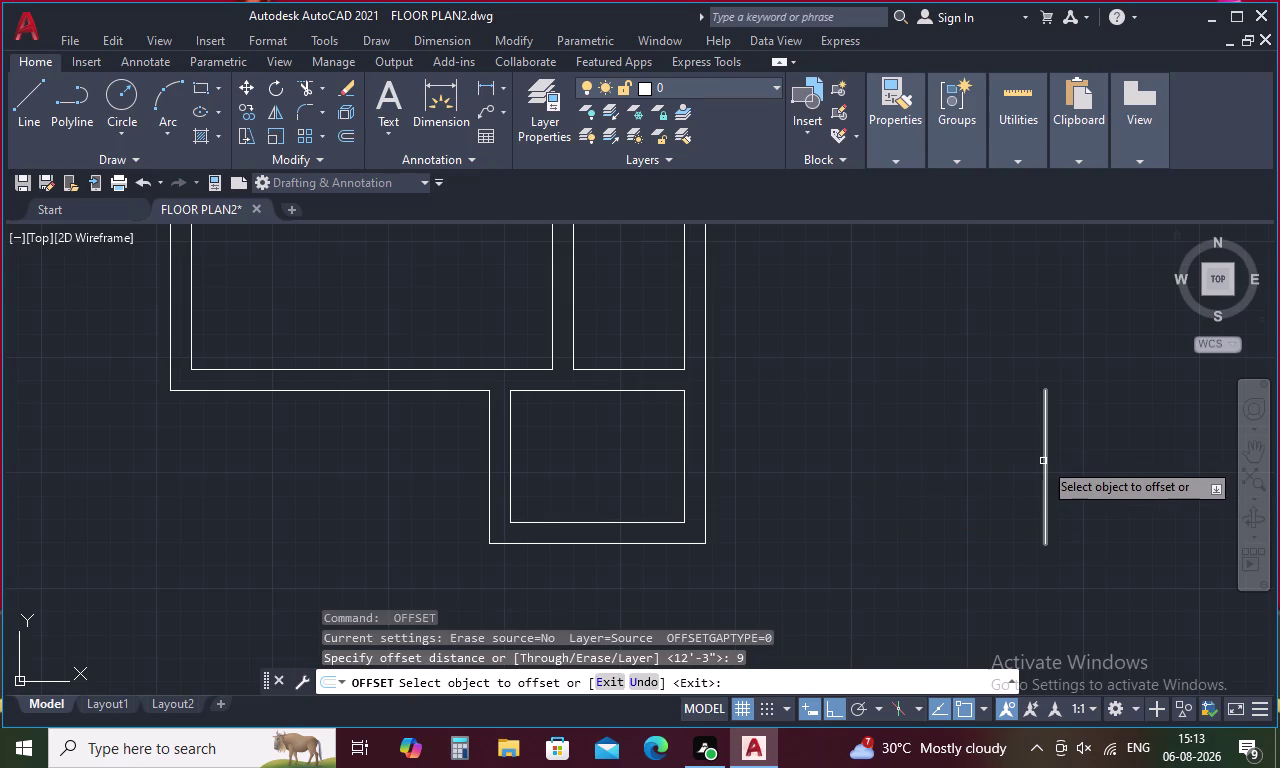
click(1045, 460)
click(1142, 447)
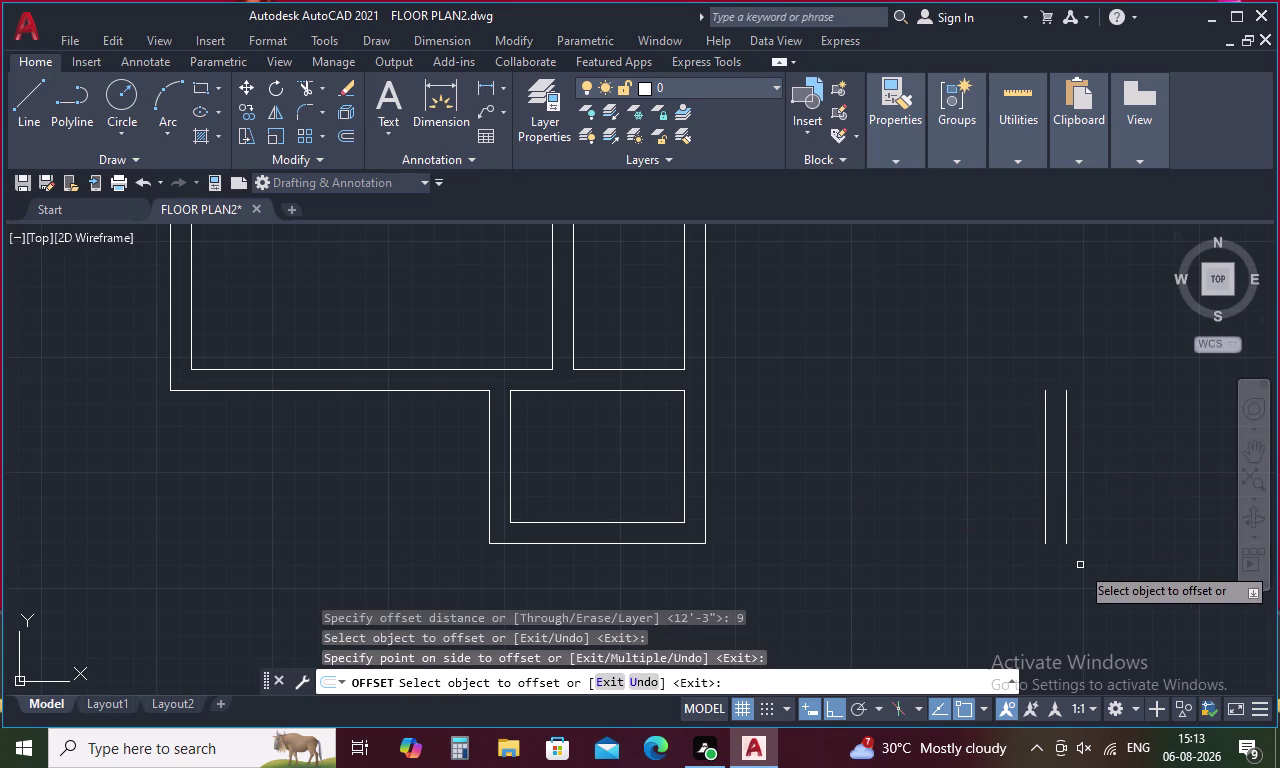
key(Escape)
Begin drawing the bottom wall line from the lower room toward the new wall.
key(l)
key(space)
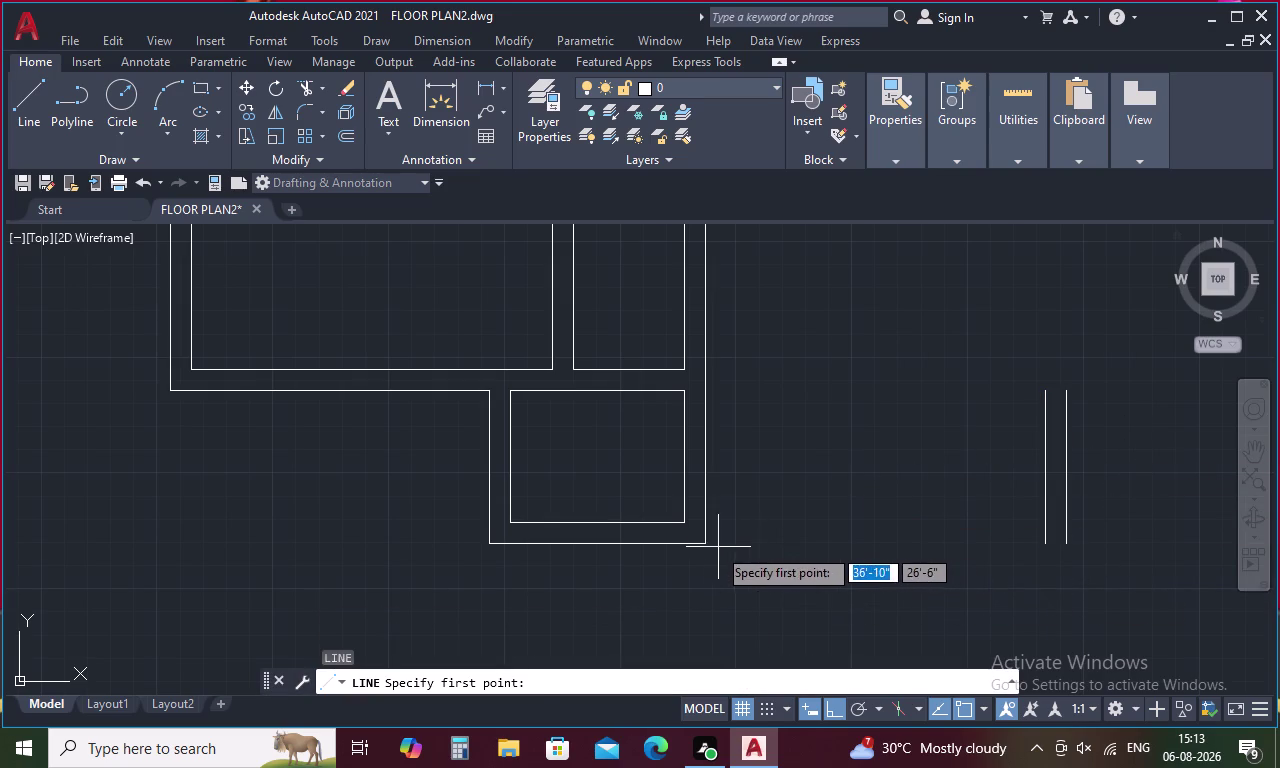
drag(705, 548, 715, 546)
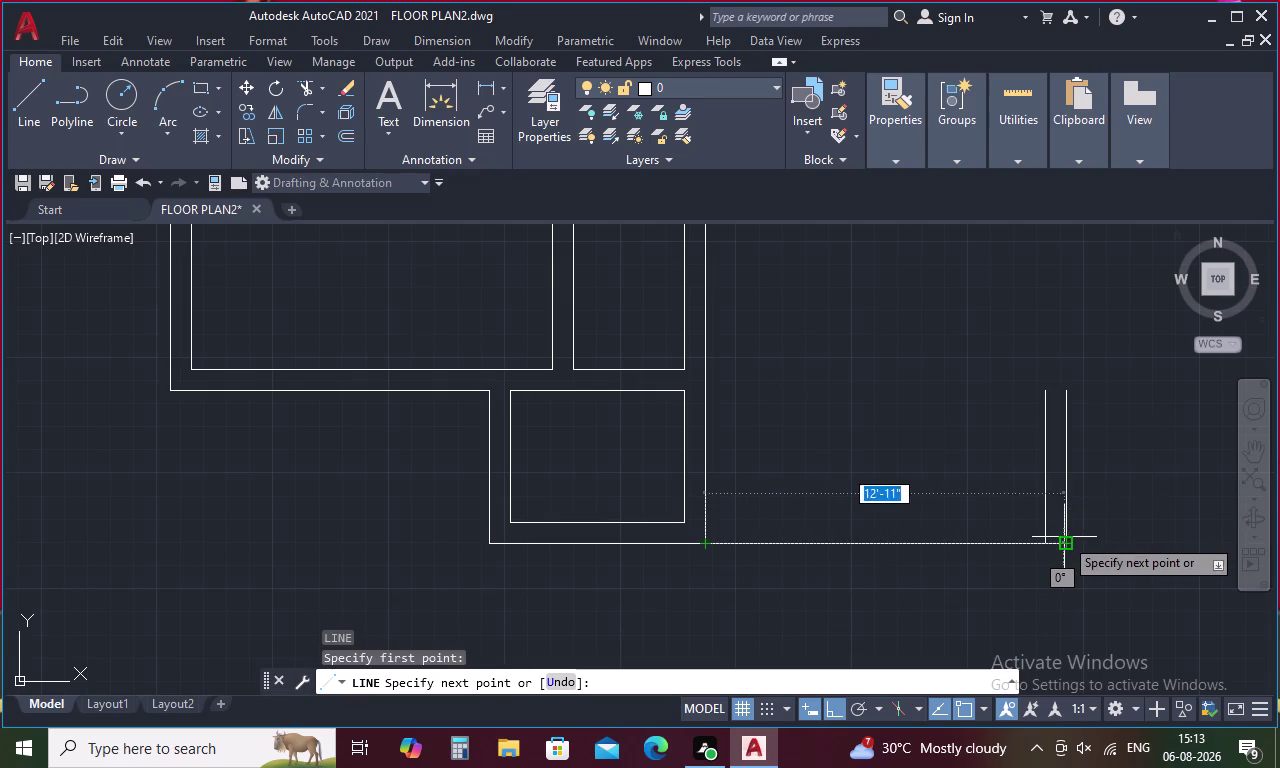
Finish the bottom wall line at the new wall and double it 9 inches upward.
click(1061, 550)
key(Escape)
text(o)
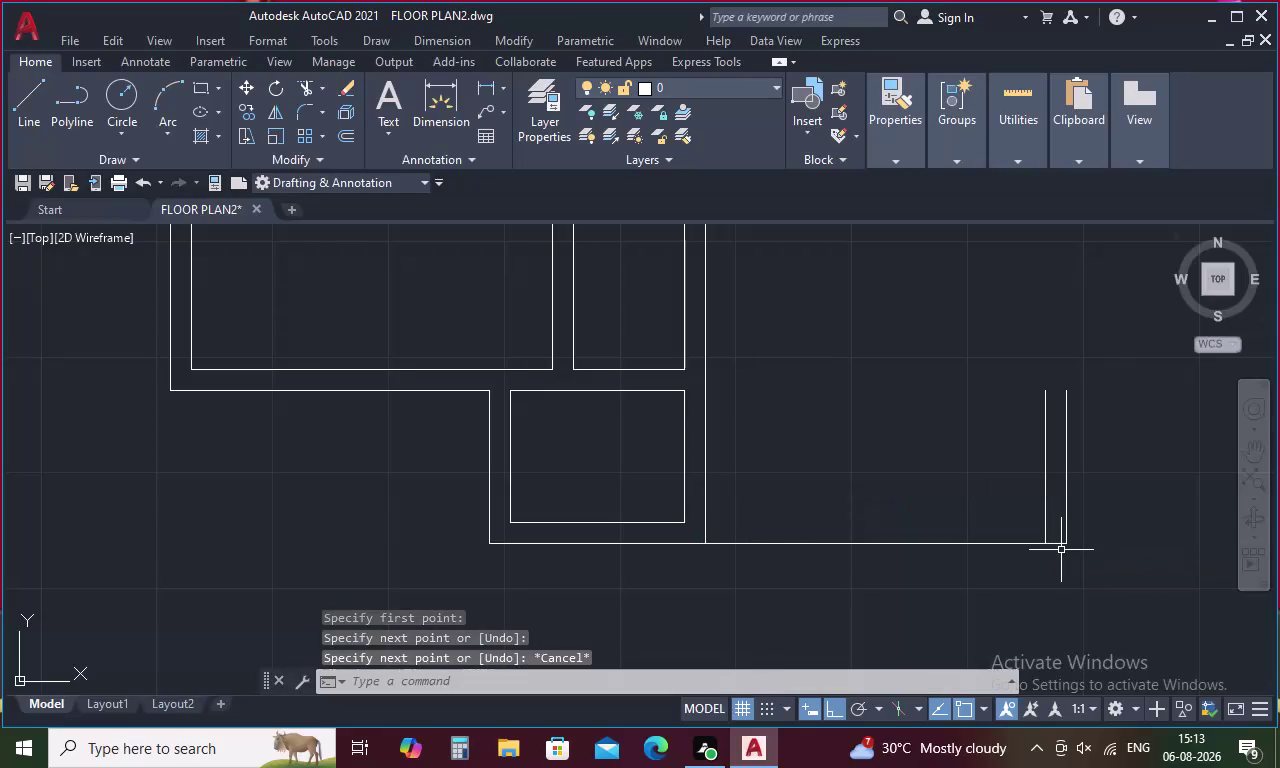
key(space)
text(9)
key(space)
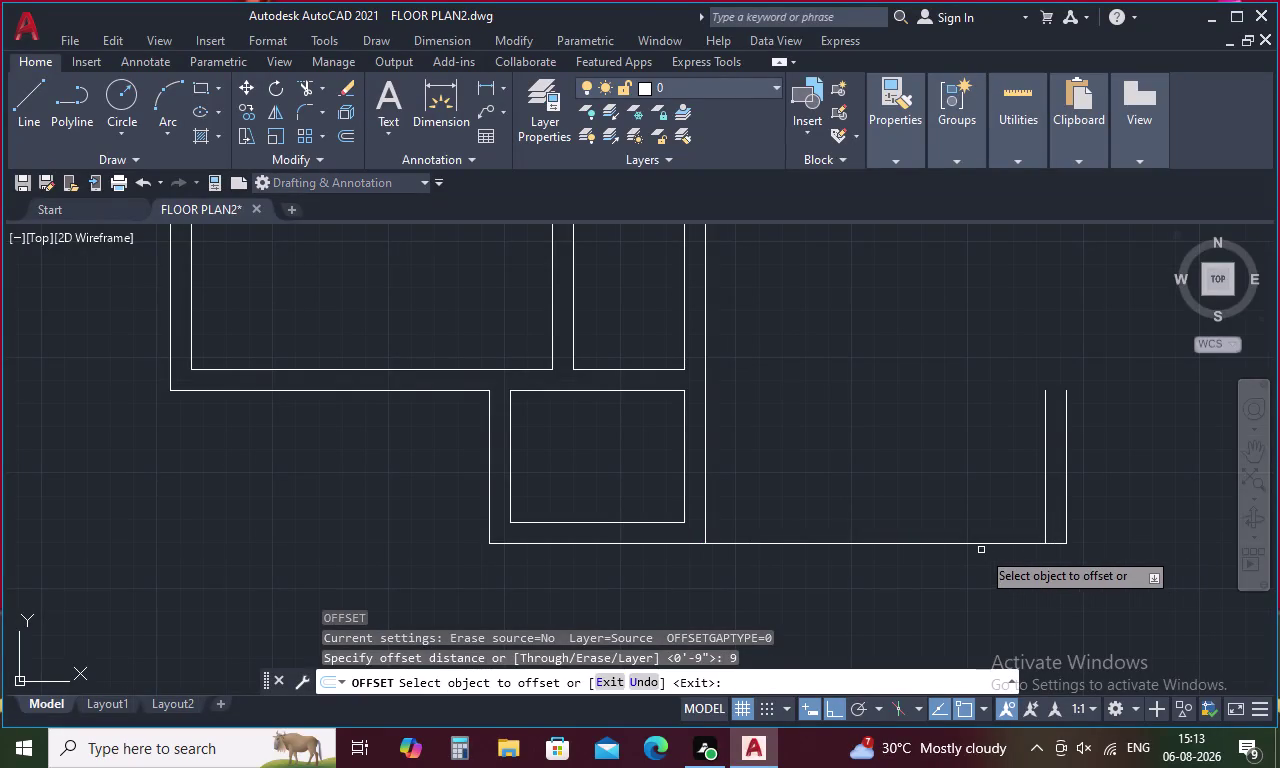
click(980, 544)
click(967, 507)
key(space)
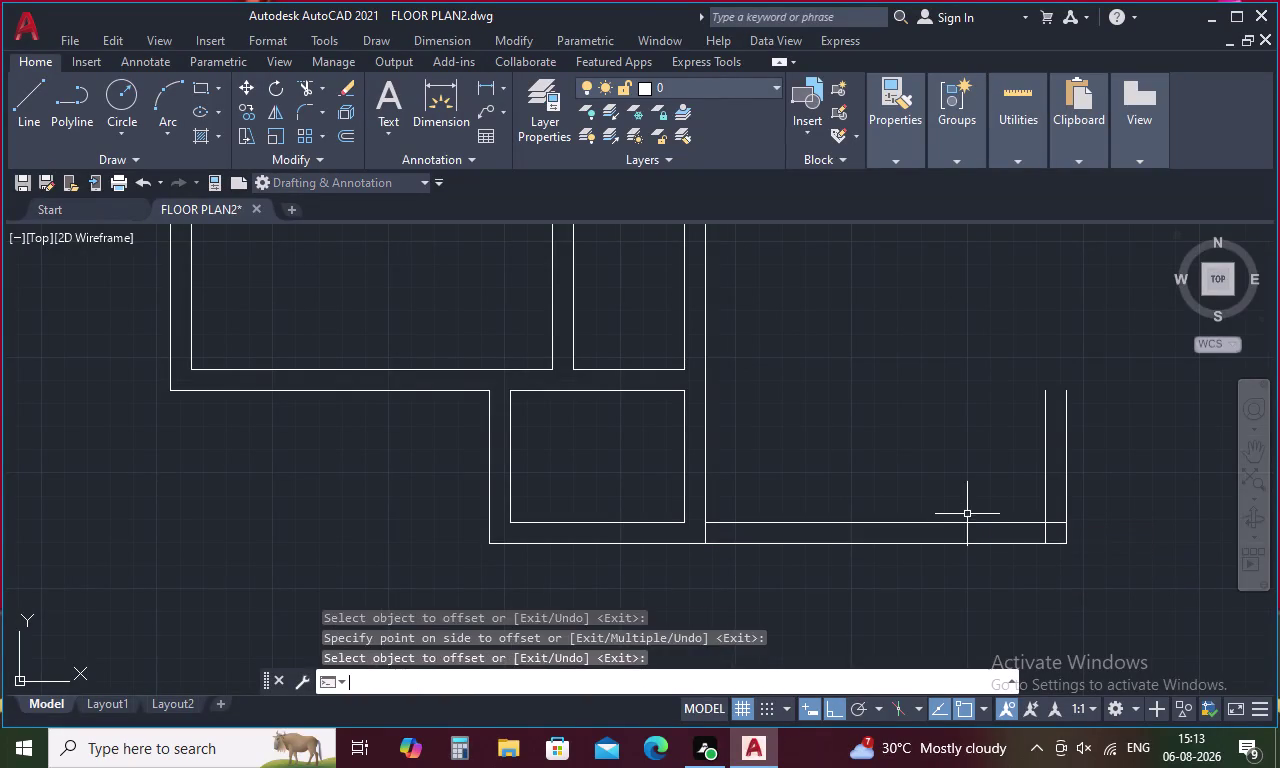
Offset the inner bottom line 7'3" up to form the inner top wall.
key(space)
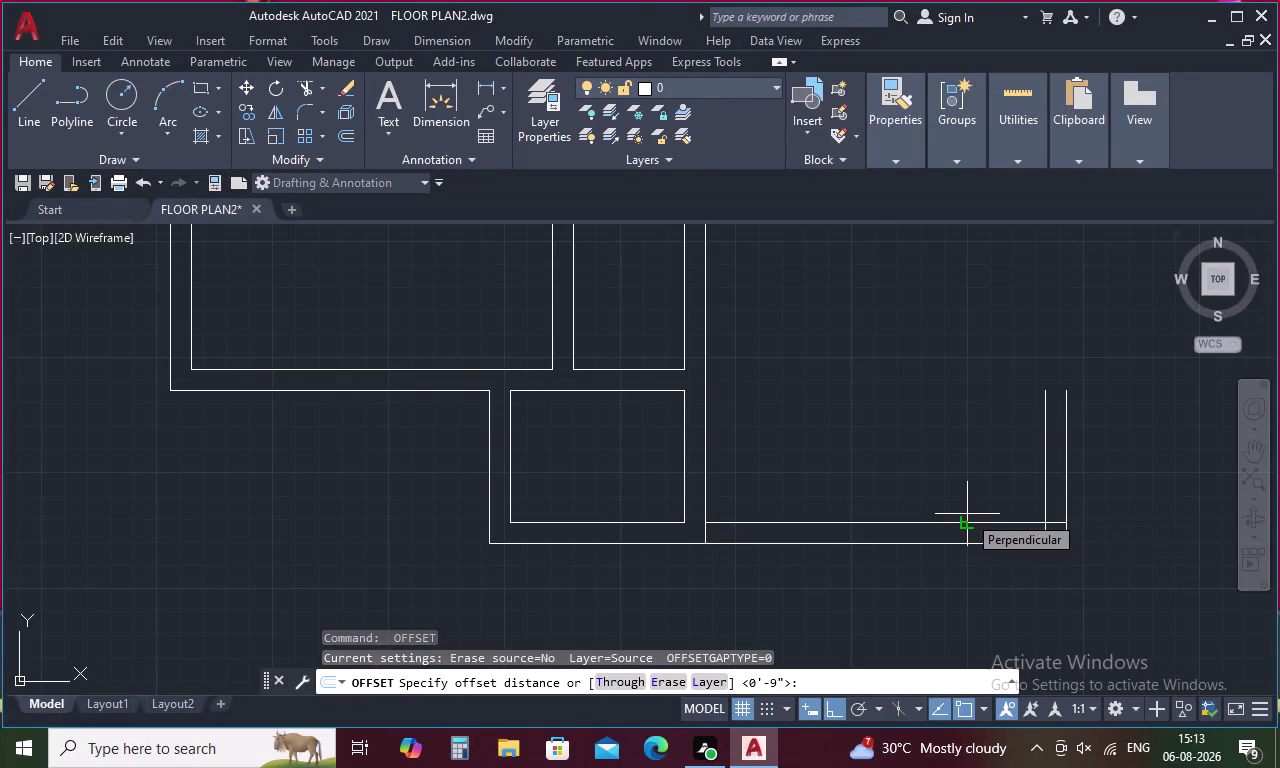
key(7)
text('3)
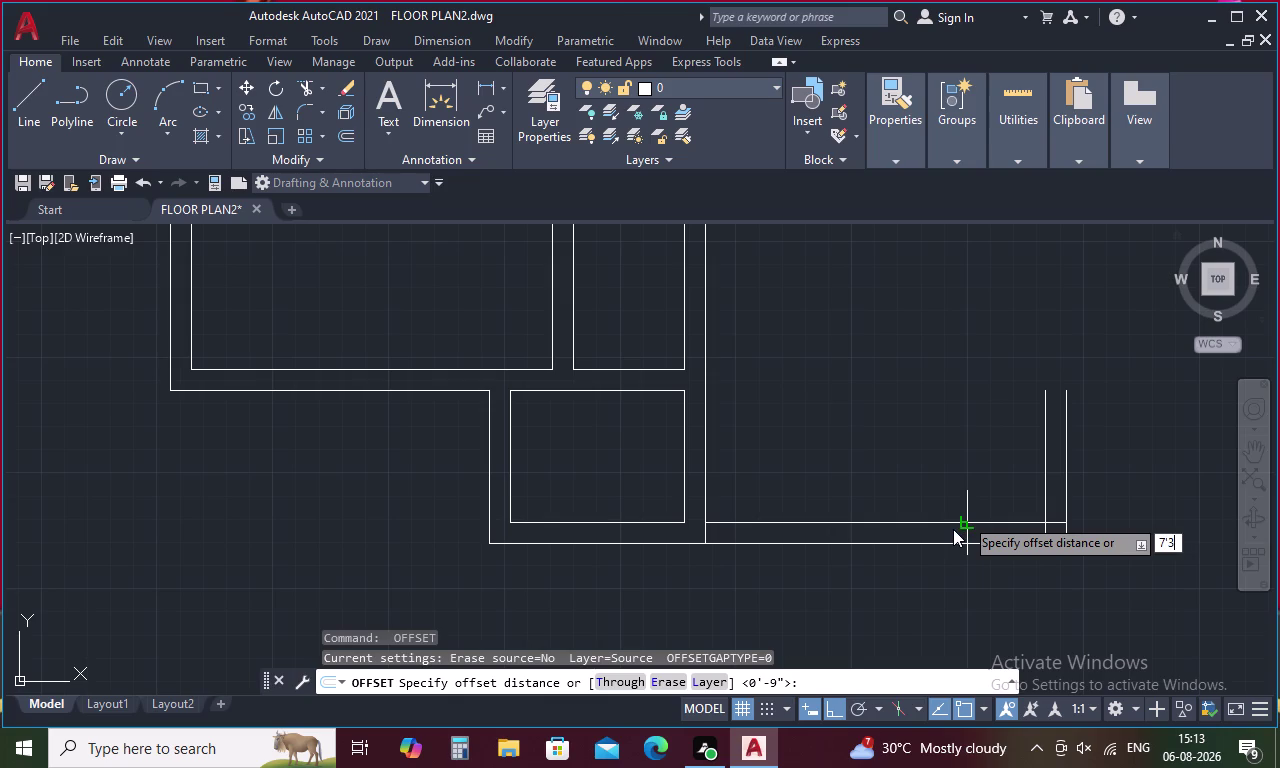
key(shift+quotedbl)
key(Return)
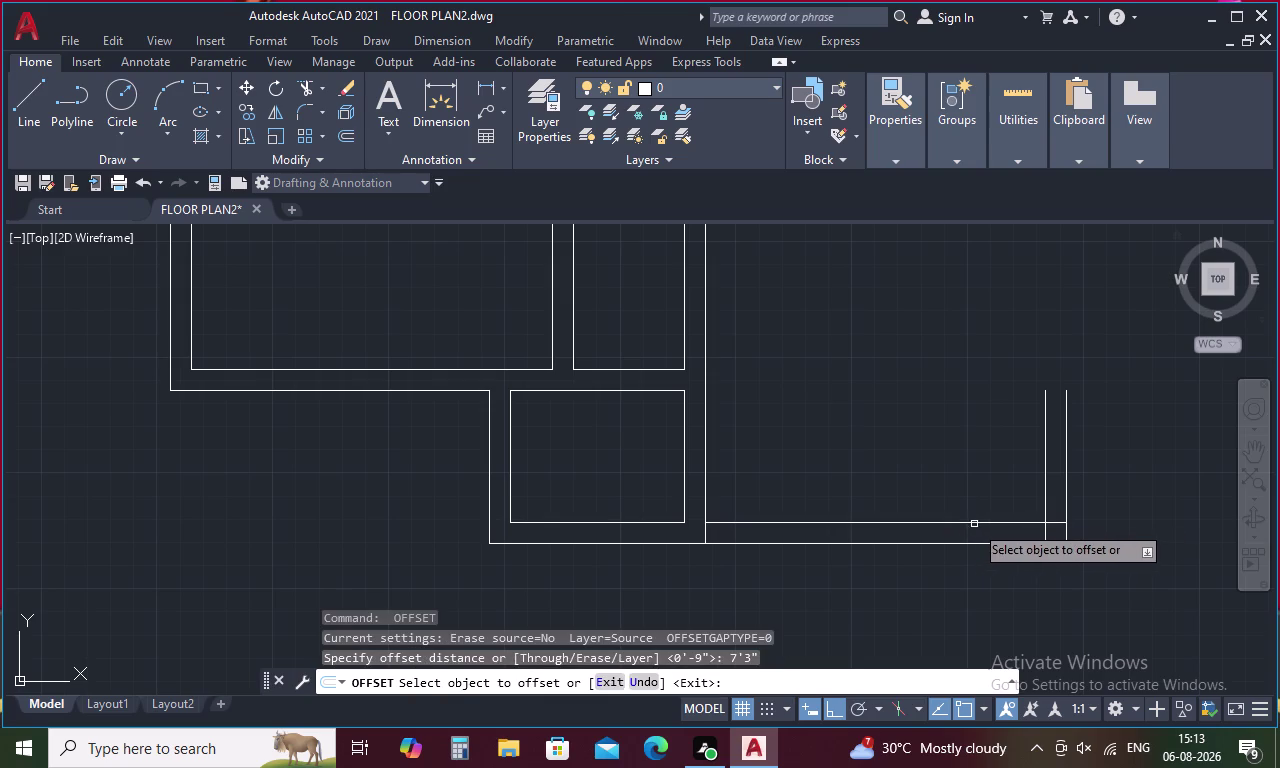
click(974, 524)
click(953, 429)
key(space)
Offset the inner top line 9 inches up to form the outer top wall.
key(space)
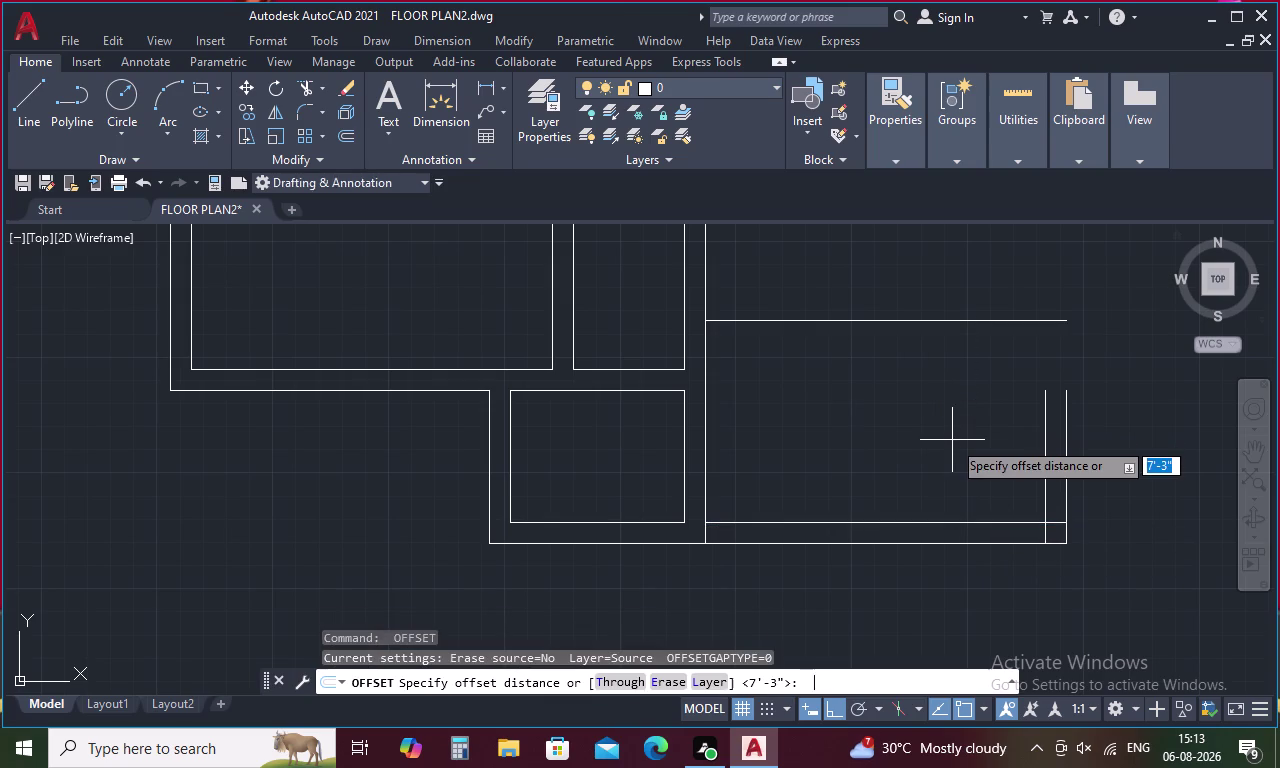
key(9)
key(space)
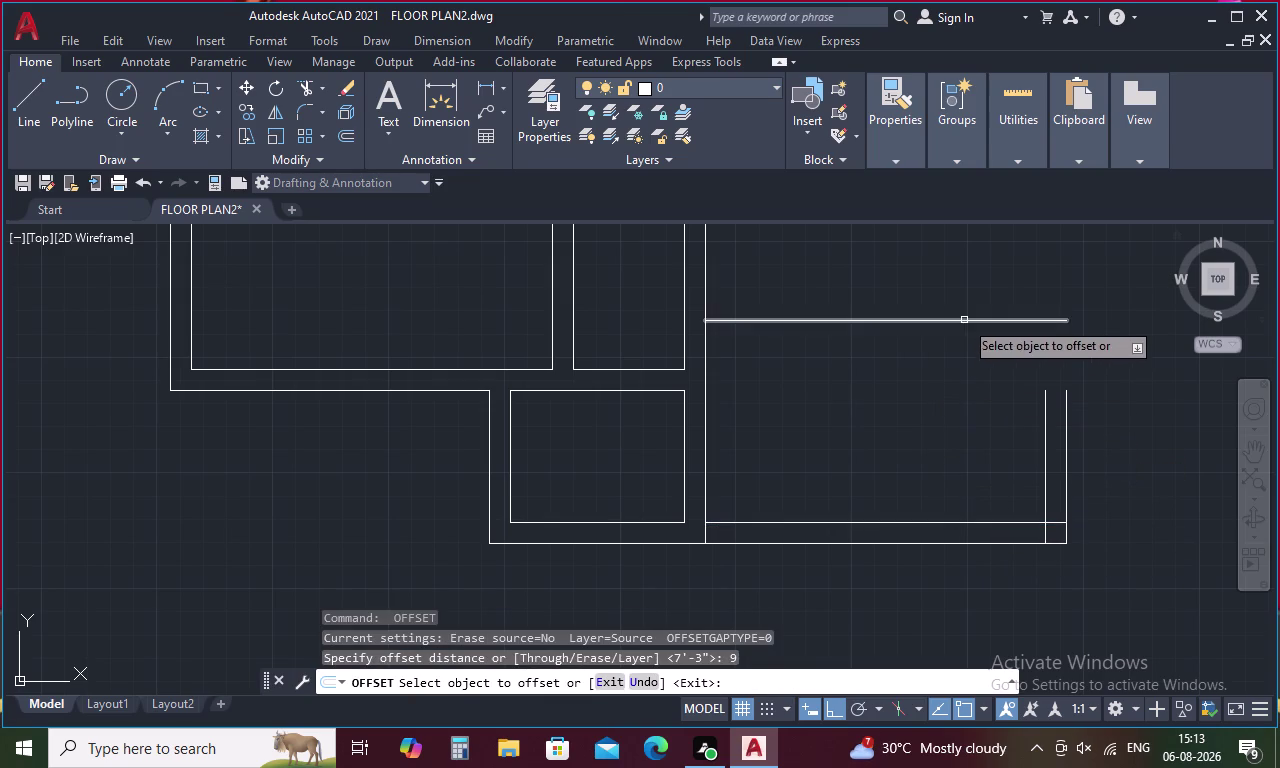
click(964, 320)
click(966, 292)
key(Escape)
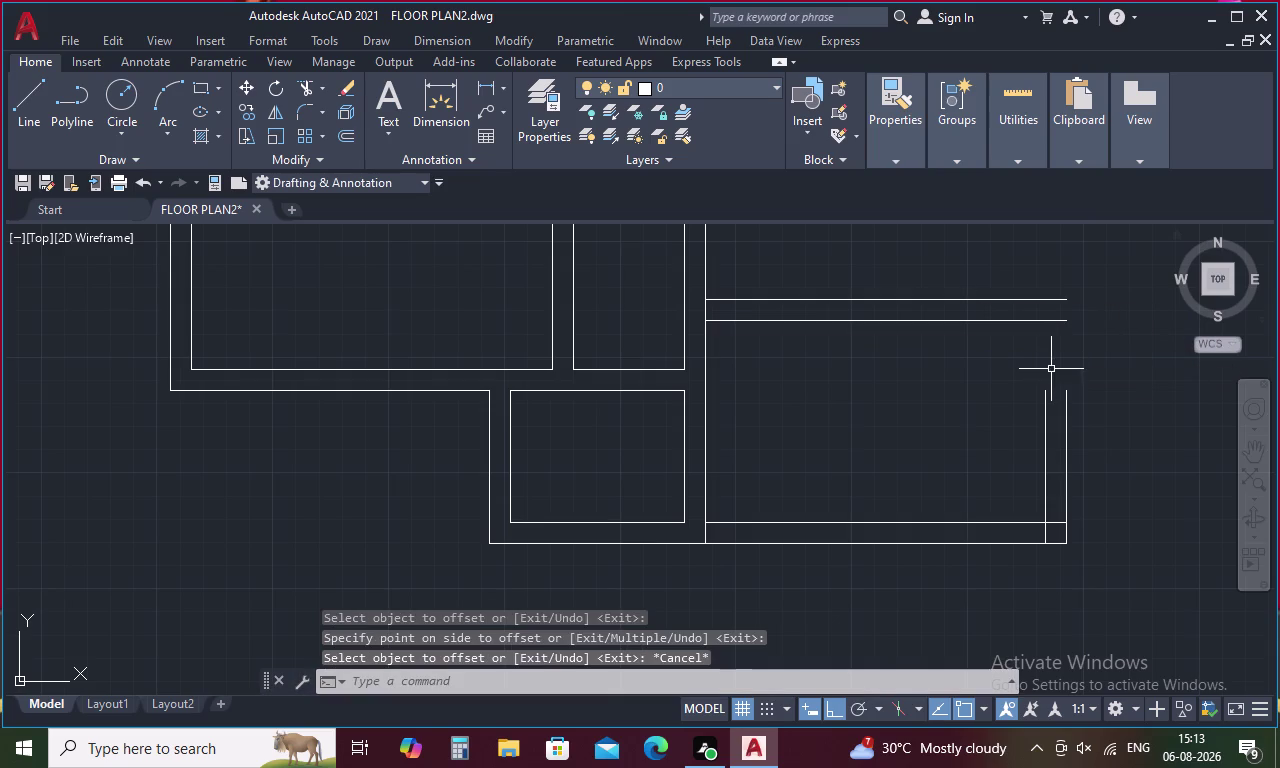
key(f)
key(space)
Fillet the inner top and right lines, then the outer top and right lines, into sharp corners.
click(1044, 402)
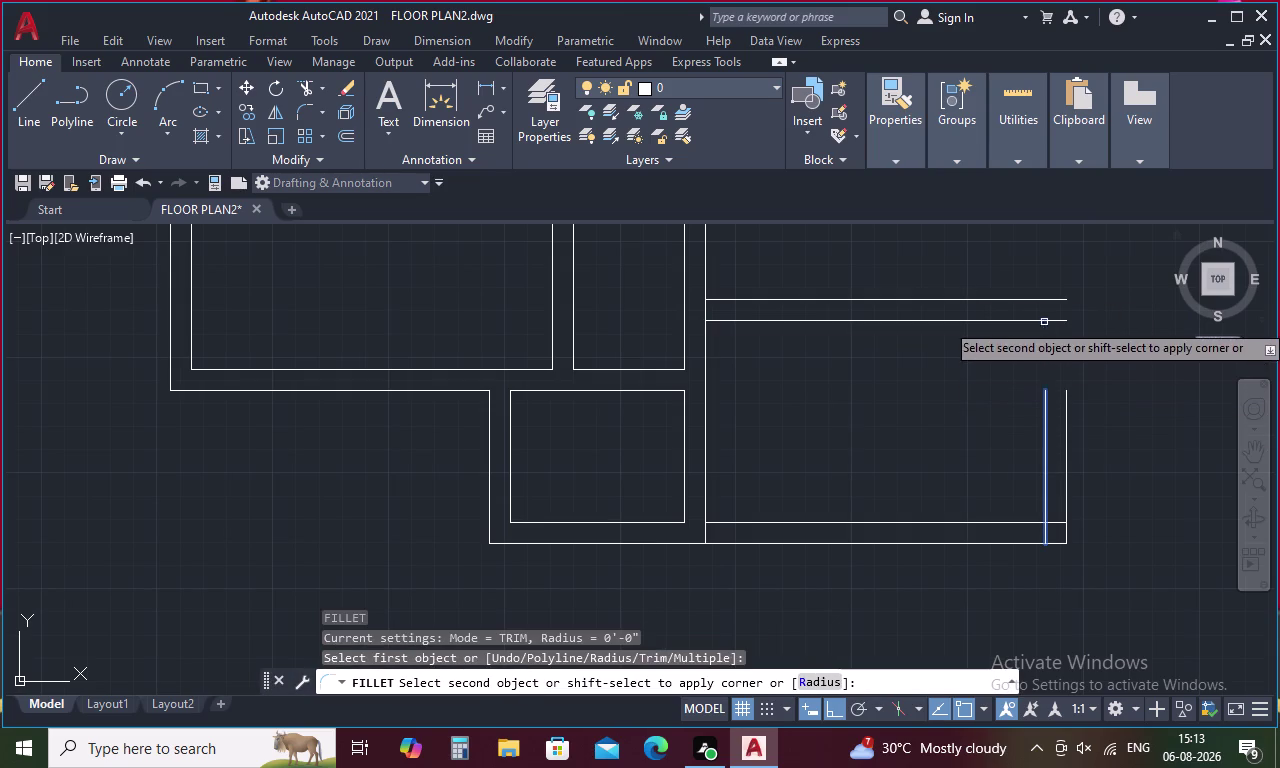
click(1044, 322)
key(space)
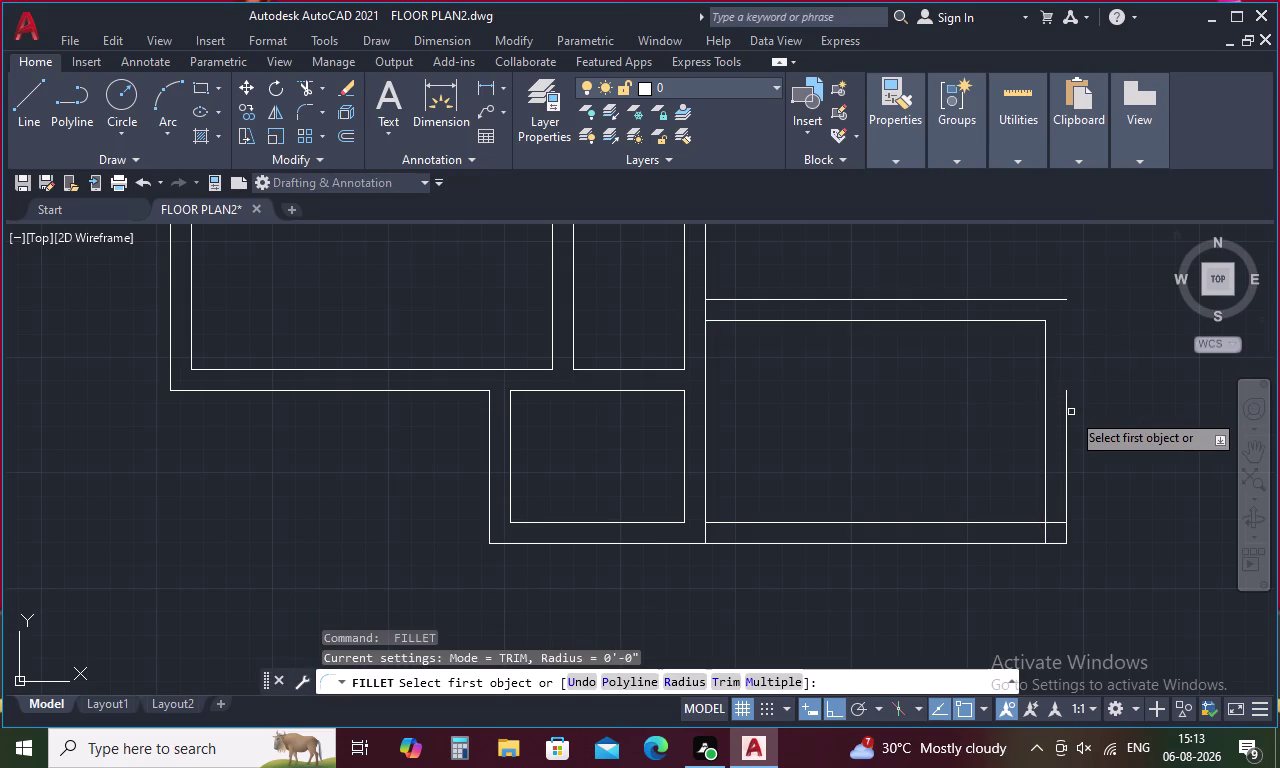
click(1067, 413)
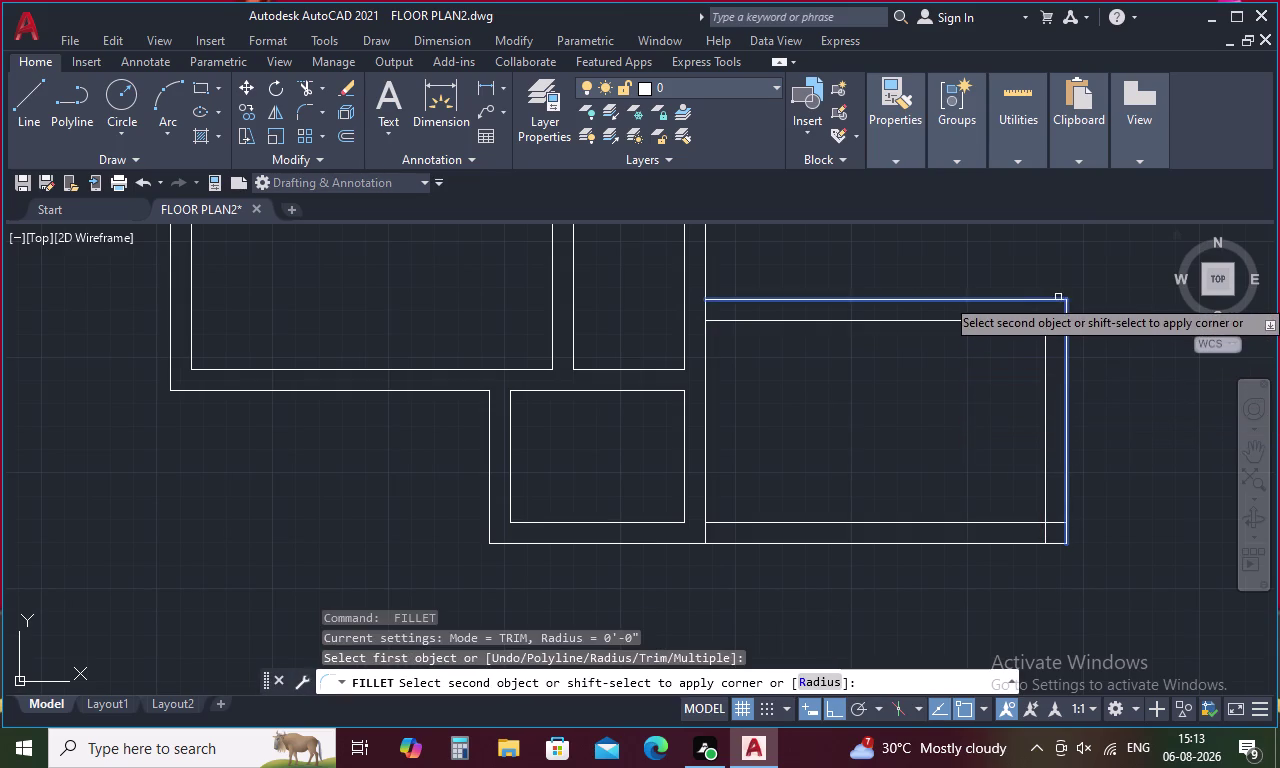
click(1058, 297)
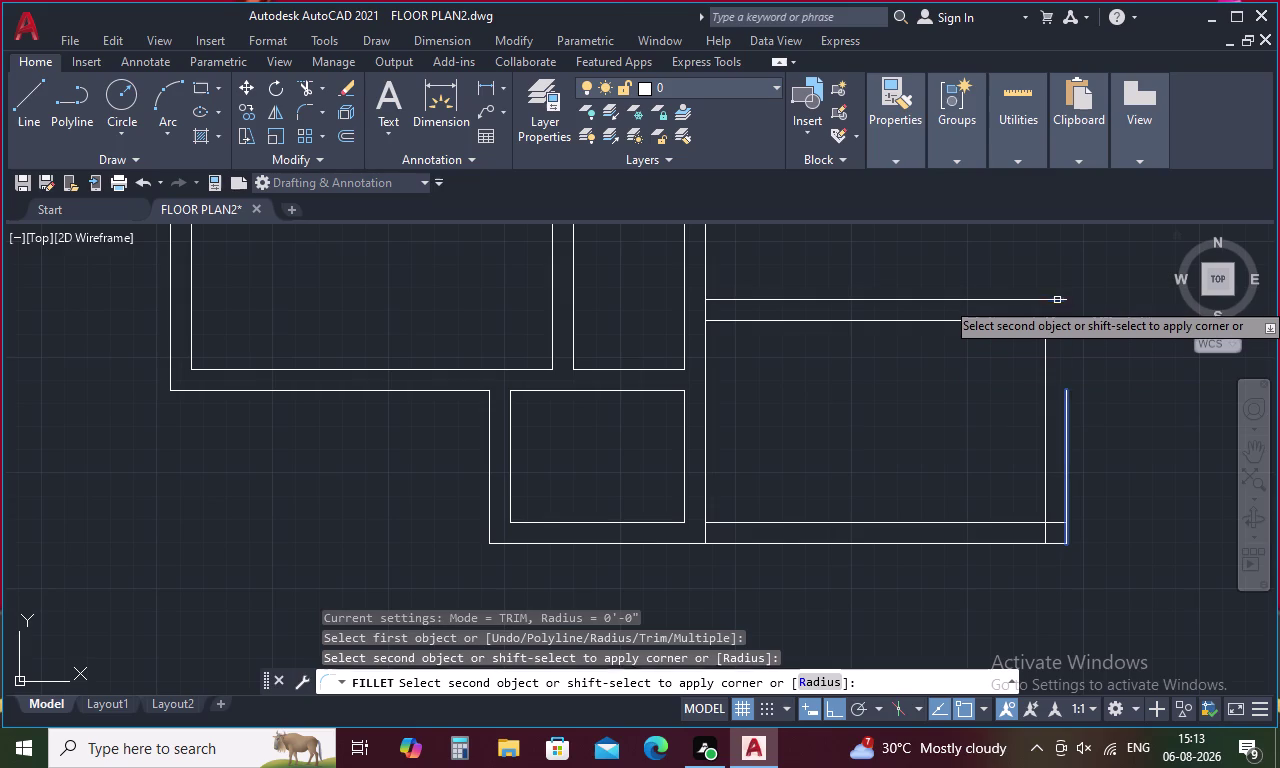
click(1057, 300)
key(Escape)
Trim the crossing wall lines at the new room's inner and top-left corners.
text(t)
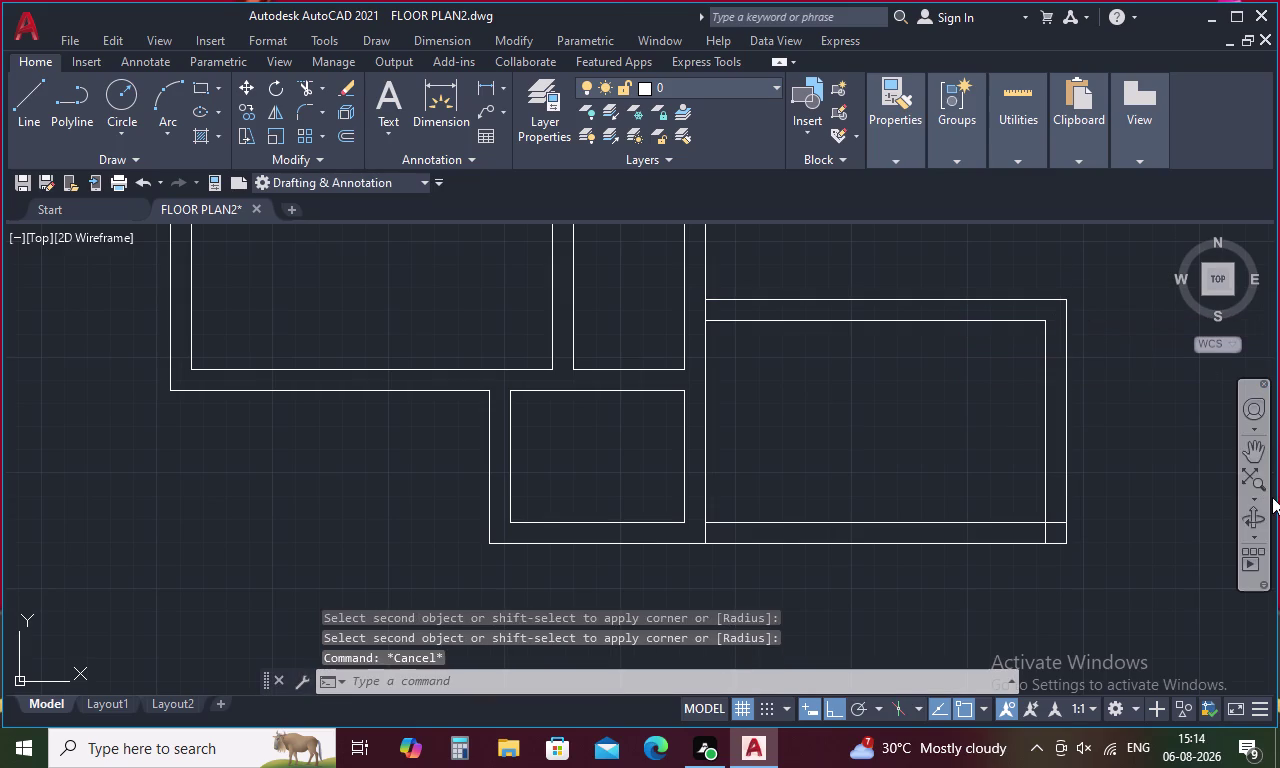
text(r)
key(space)
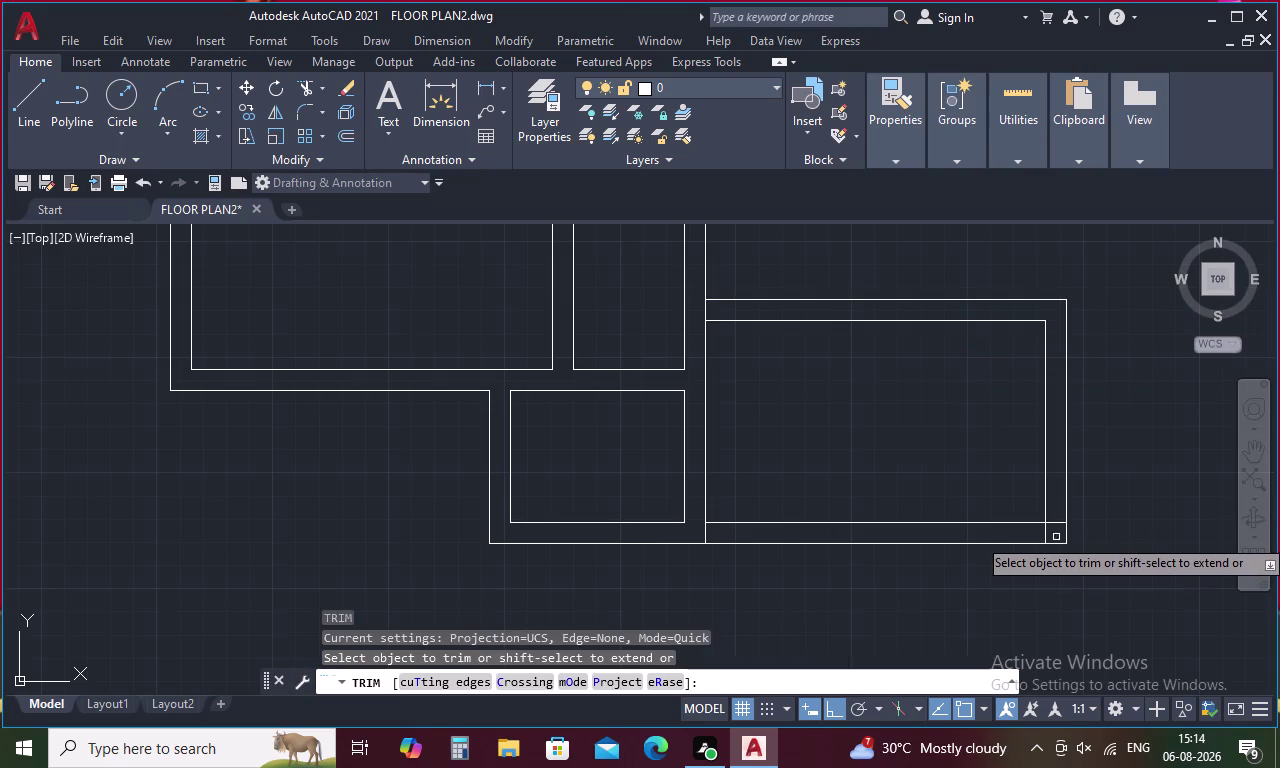
scroll(up, 3)
drag(1045, 459, 995, 534)
scroll(down, 3)
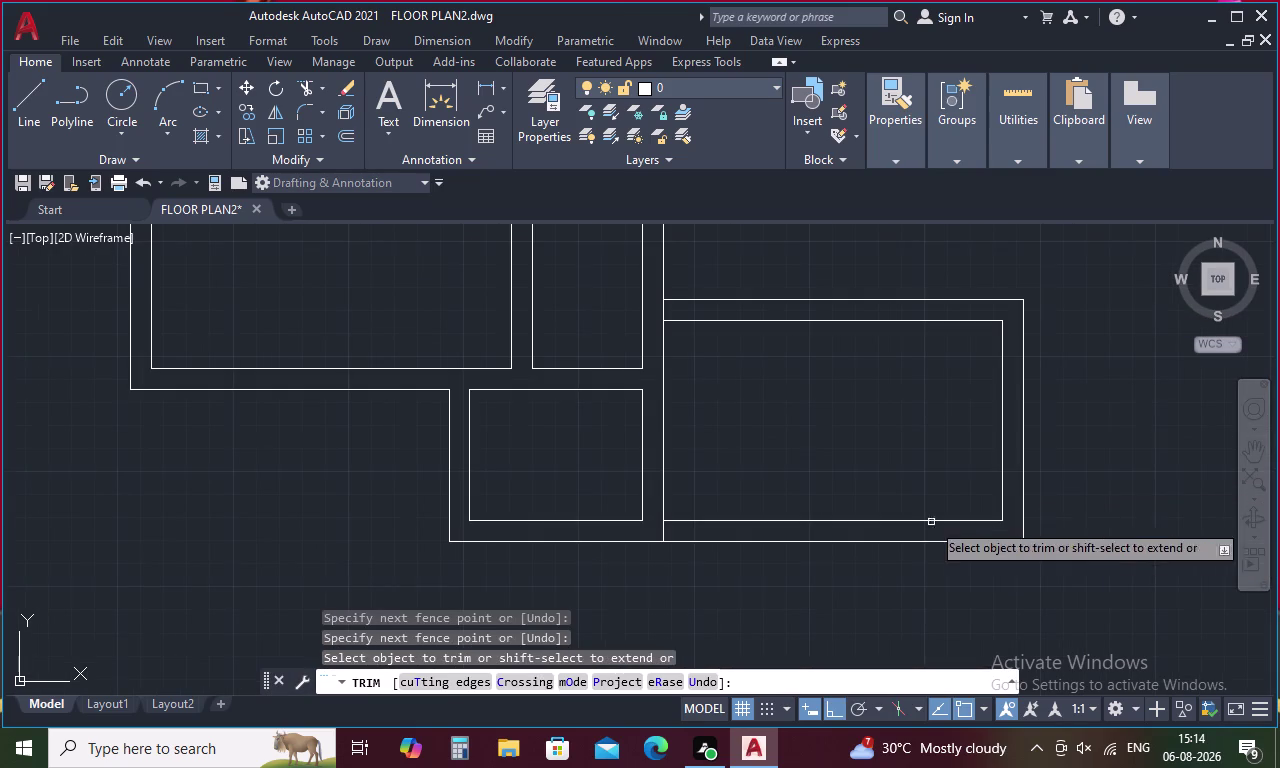
click(662, 312)
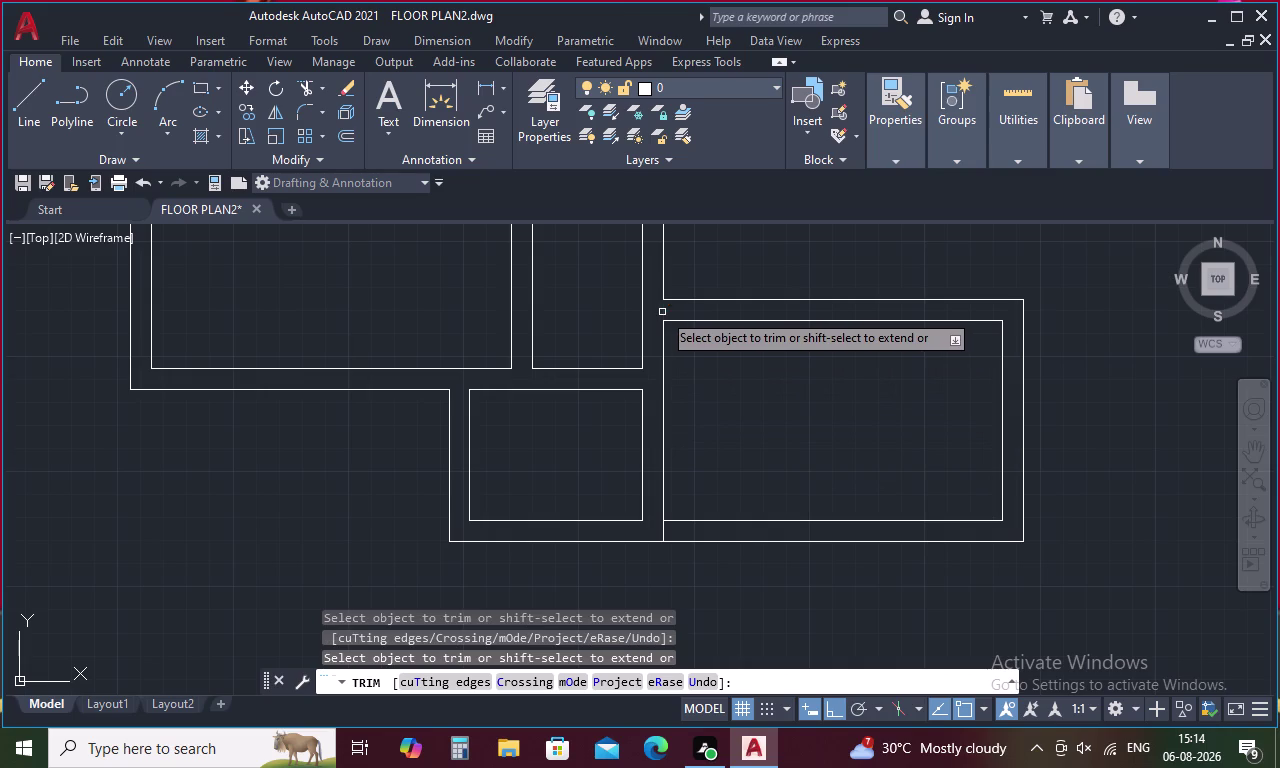
click(665, 531)
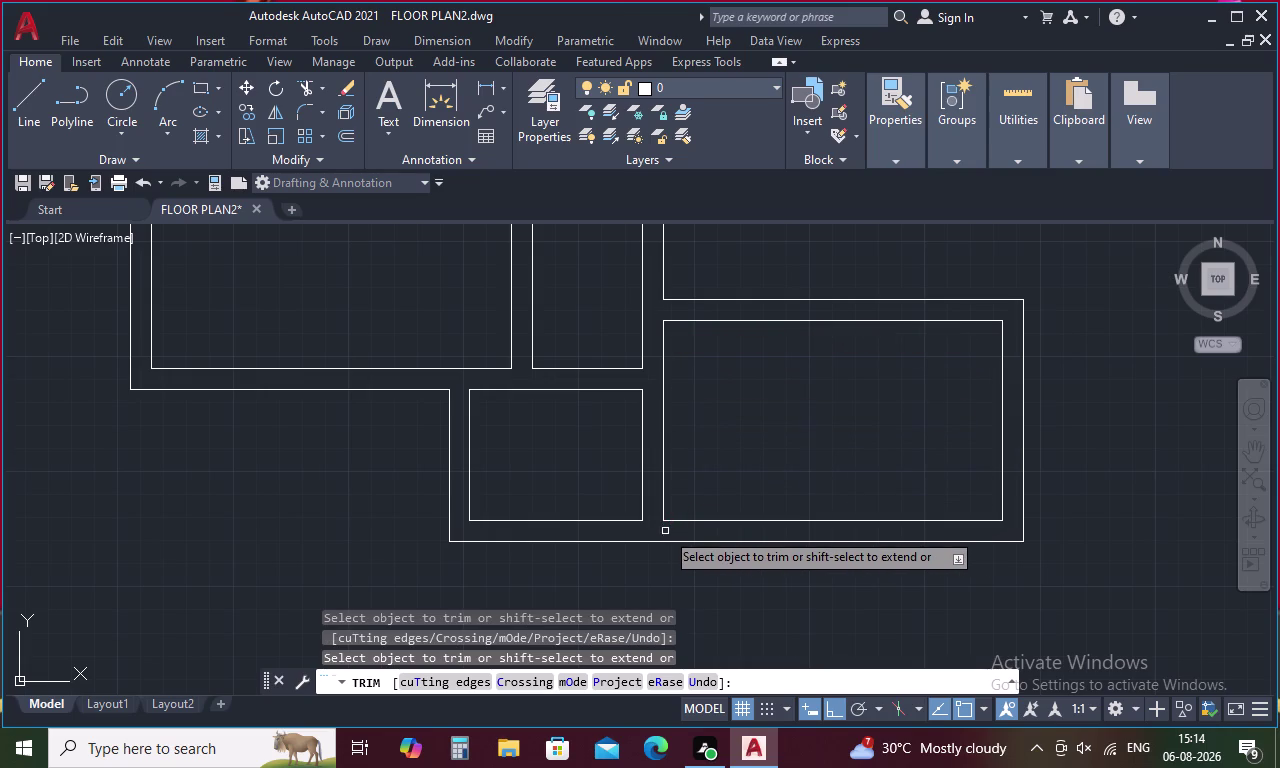
scroll(down, 3)
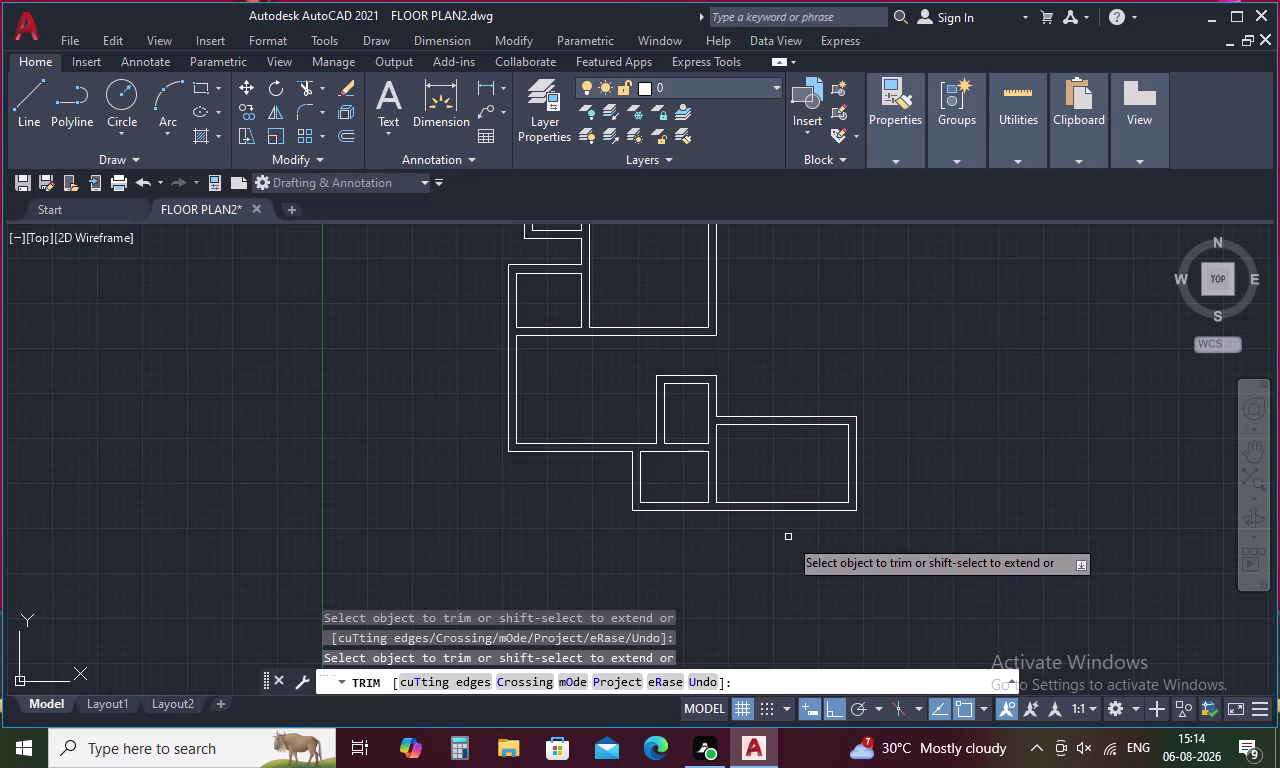
key(Escape)
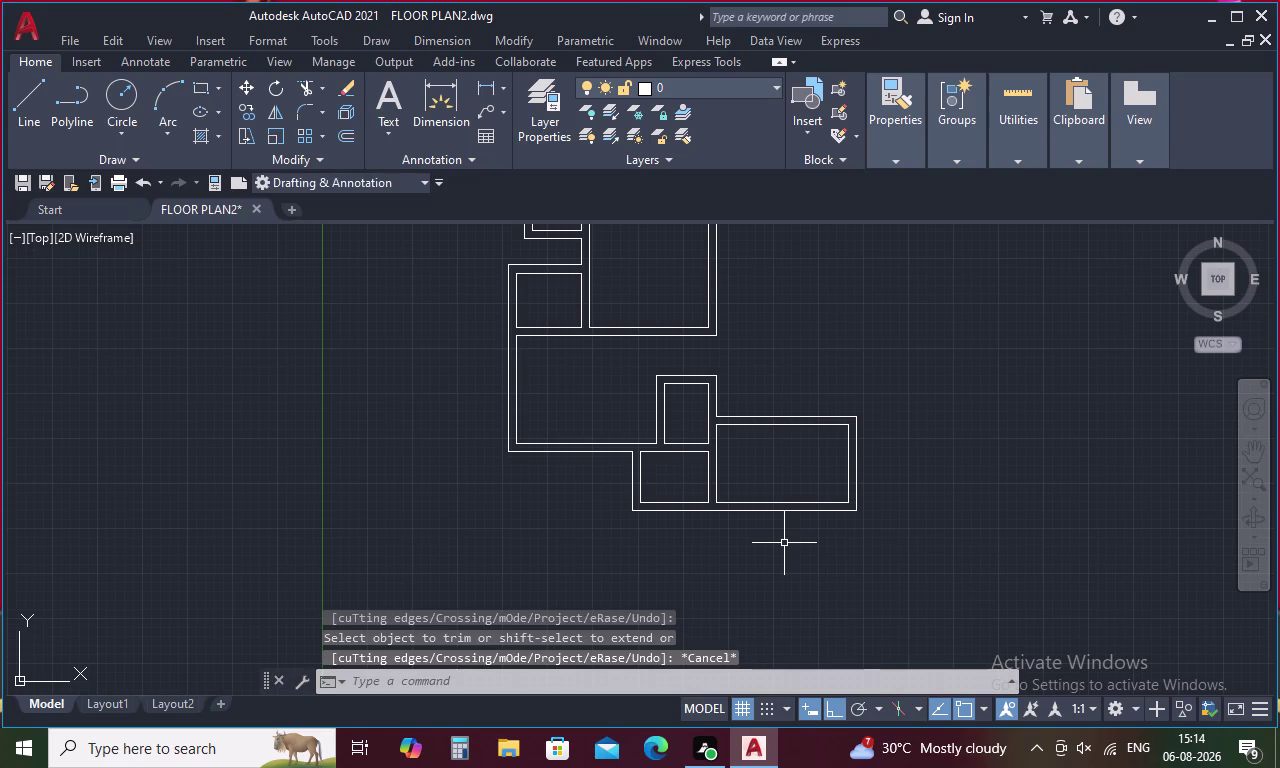
text(o)
key(space)
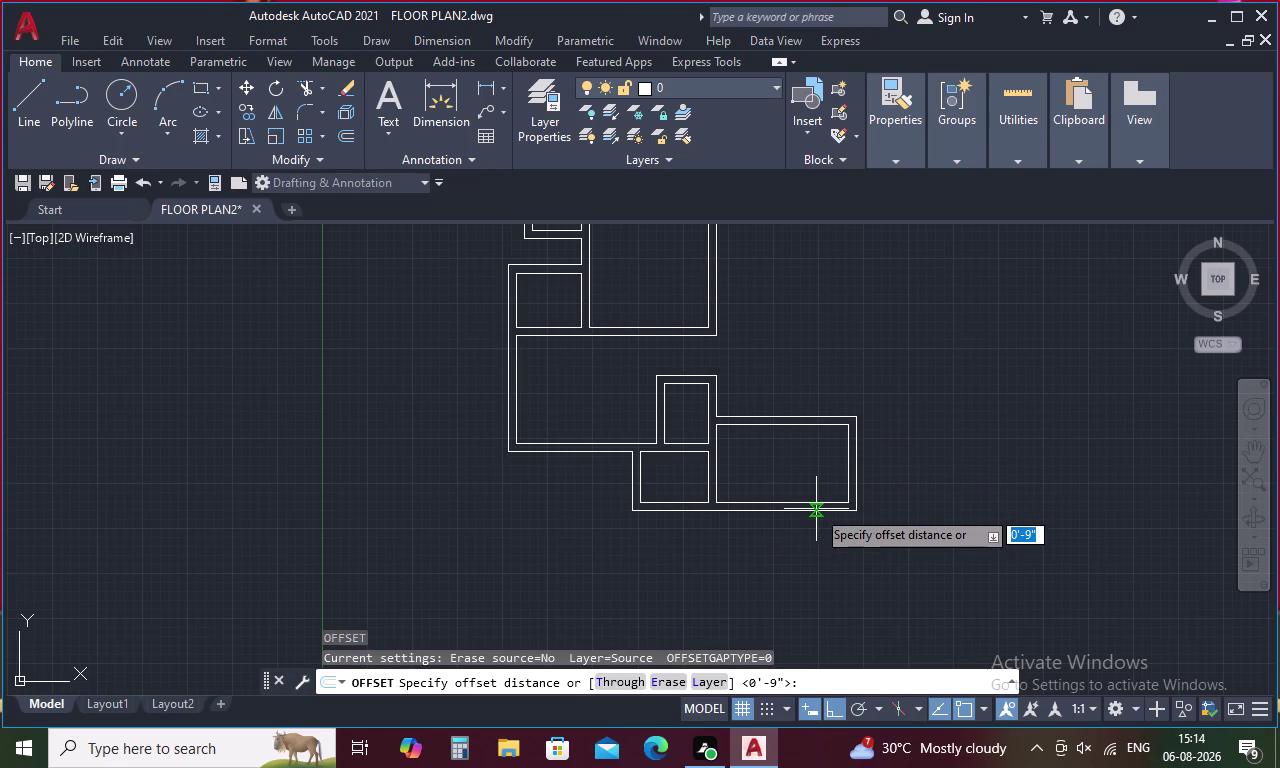
Offset the right room's top wall line 11'-6" upward.
key(1)
key(1)
key(apostrophe)
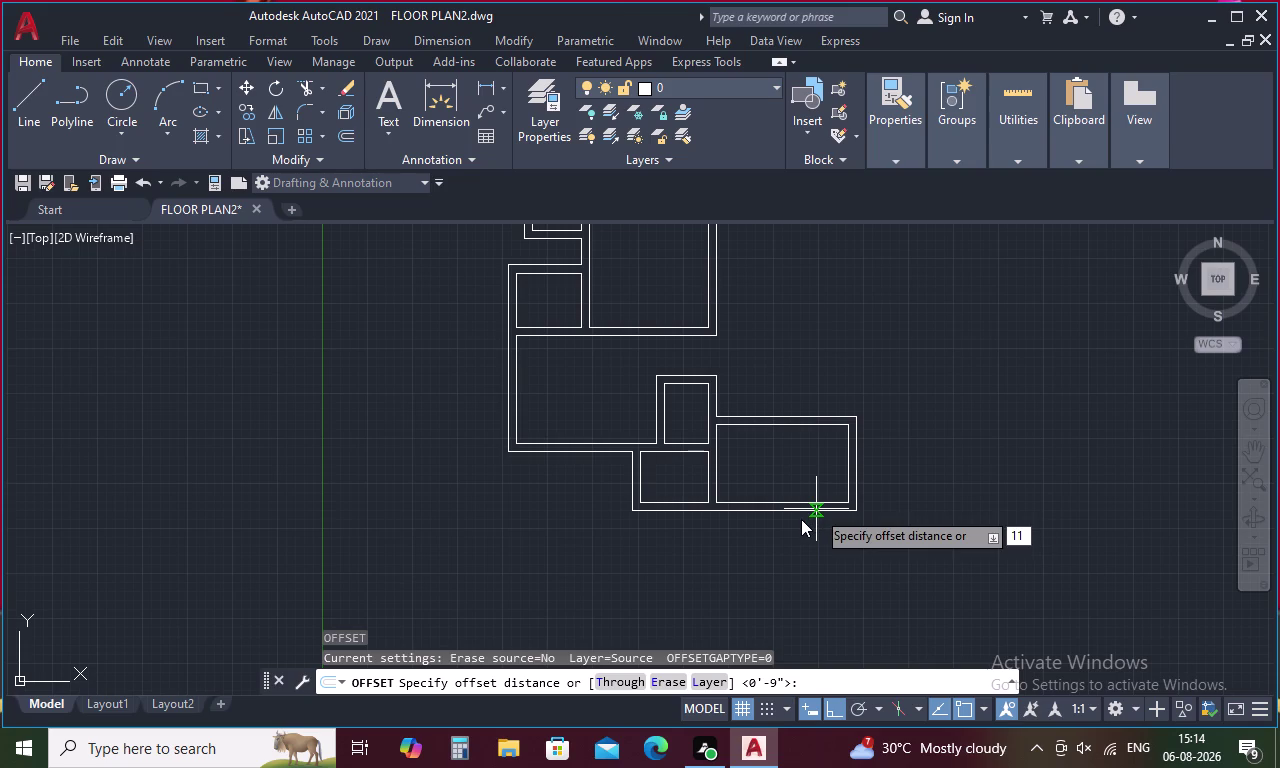
key(6)
key(shift+quotedbl)
key(Return)
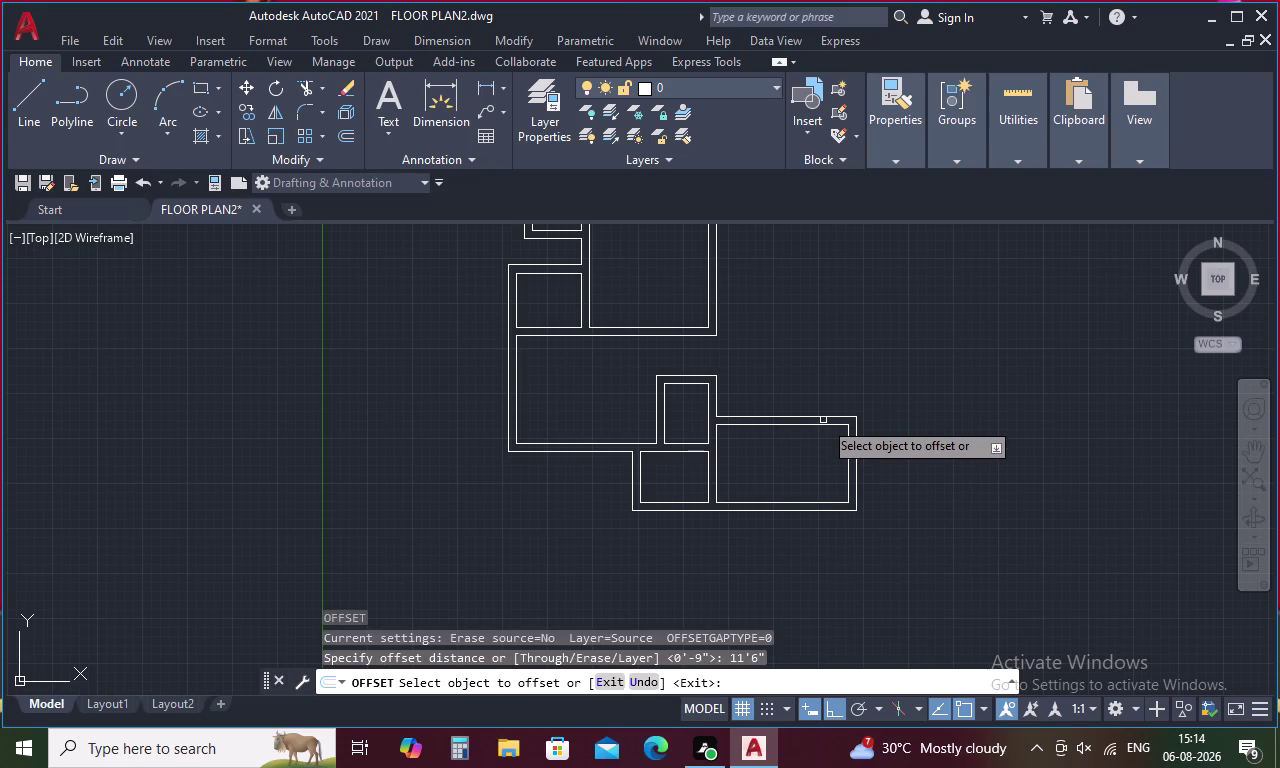
click(829, 417)
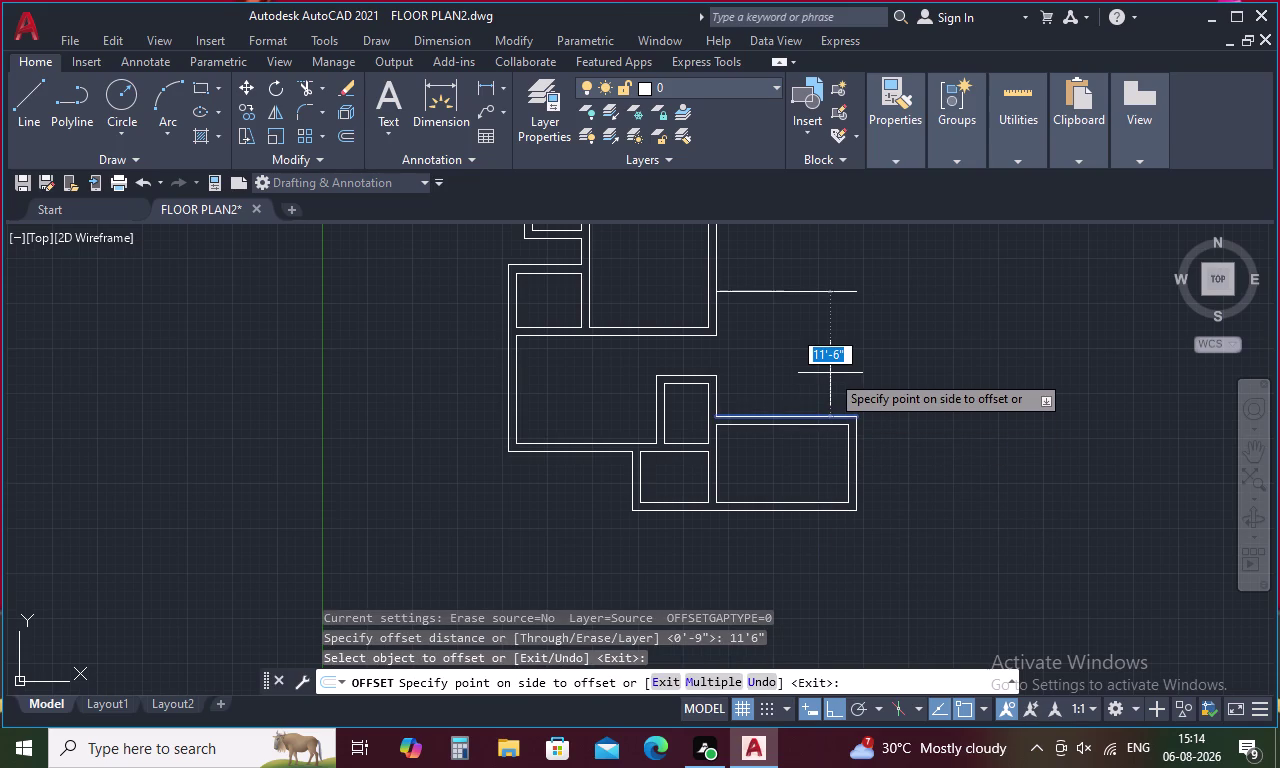
click(830, 373)
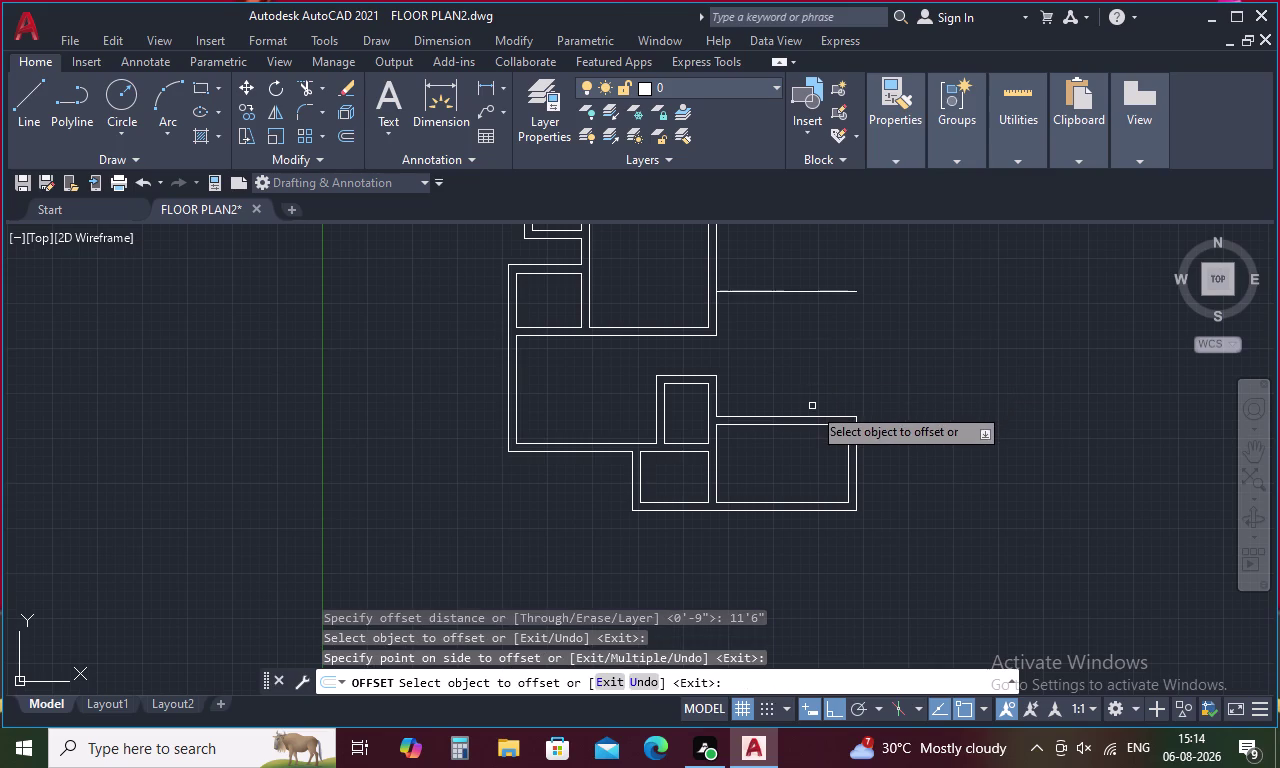
Restart OFFSET and enter 20;6" as the distance, which gets rejected.
key(Escape)
key(o)
key(space)
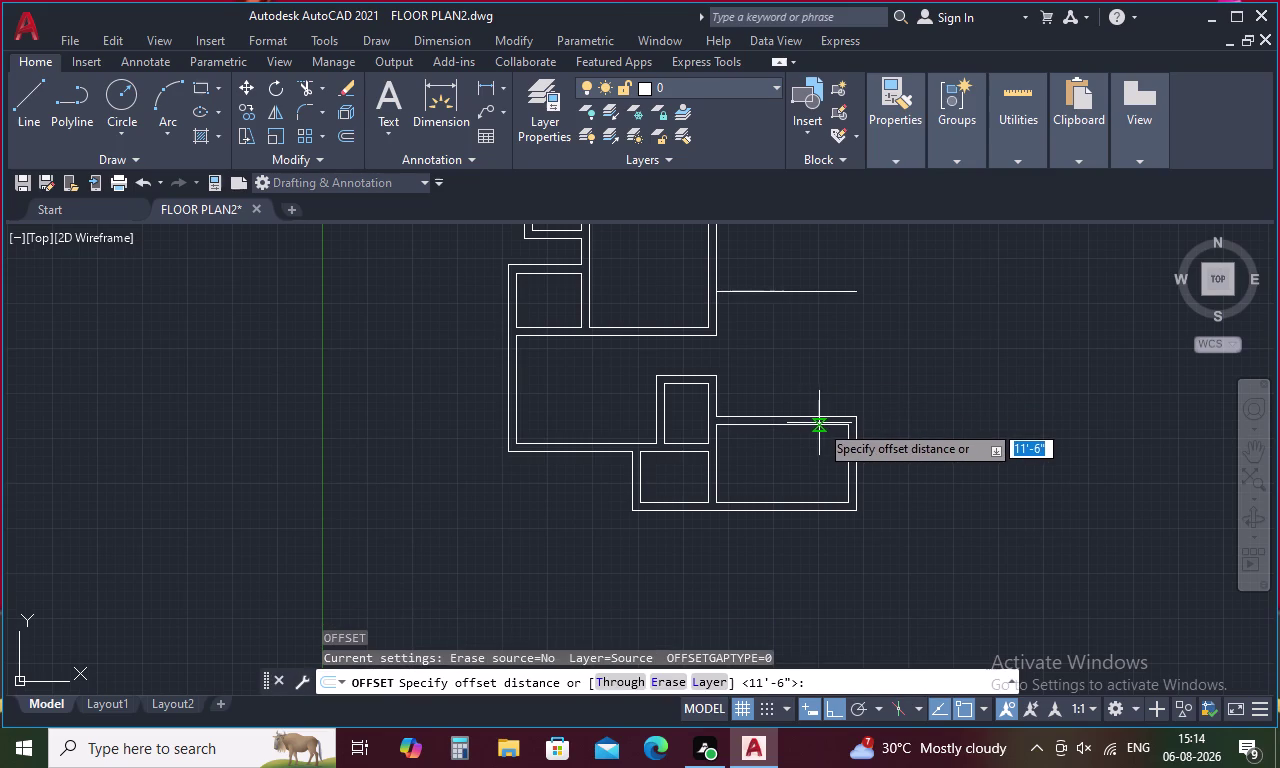
key(2)
key(0)
key(semicolon)
key(6)
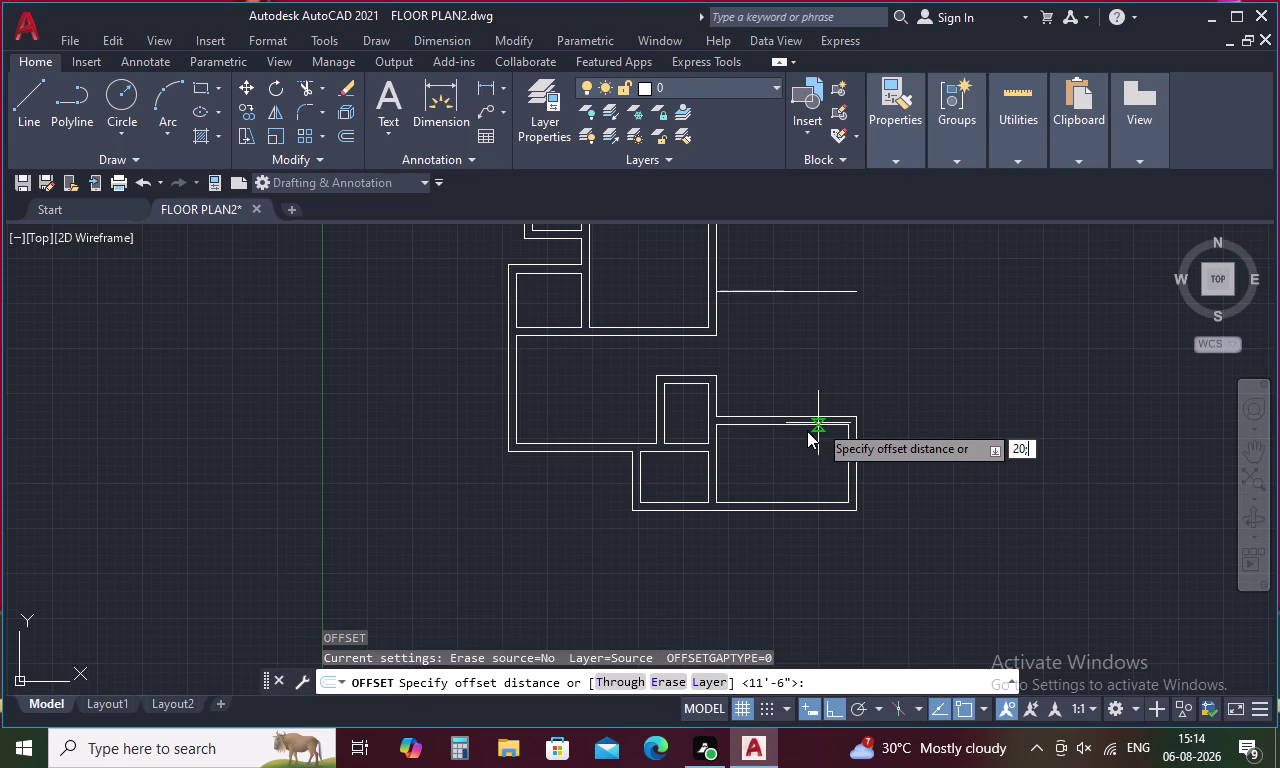
key(shift+quotedbl)
key(Return)
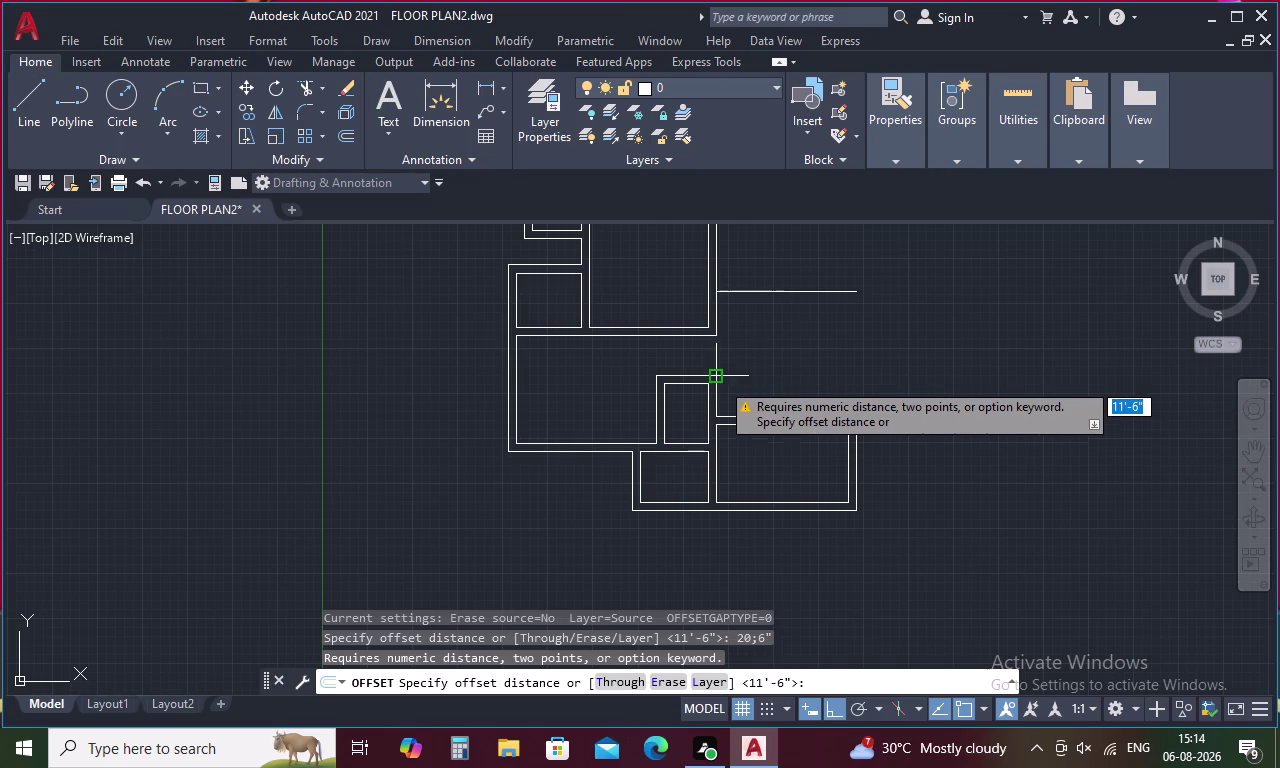
key(Escape)
Re-enter a 20'-6" offset distance and pick the short vertical wall line.
text(o)
key(space)
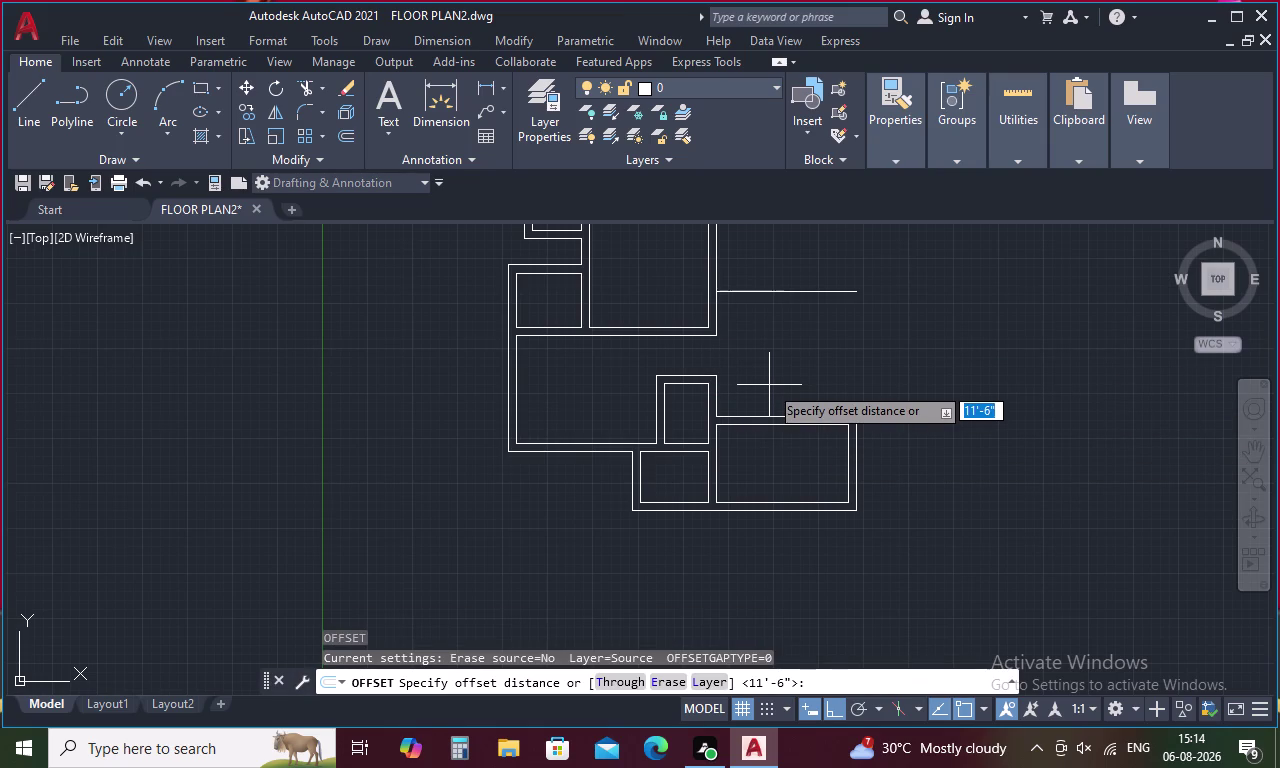
key(2)
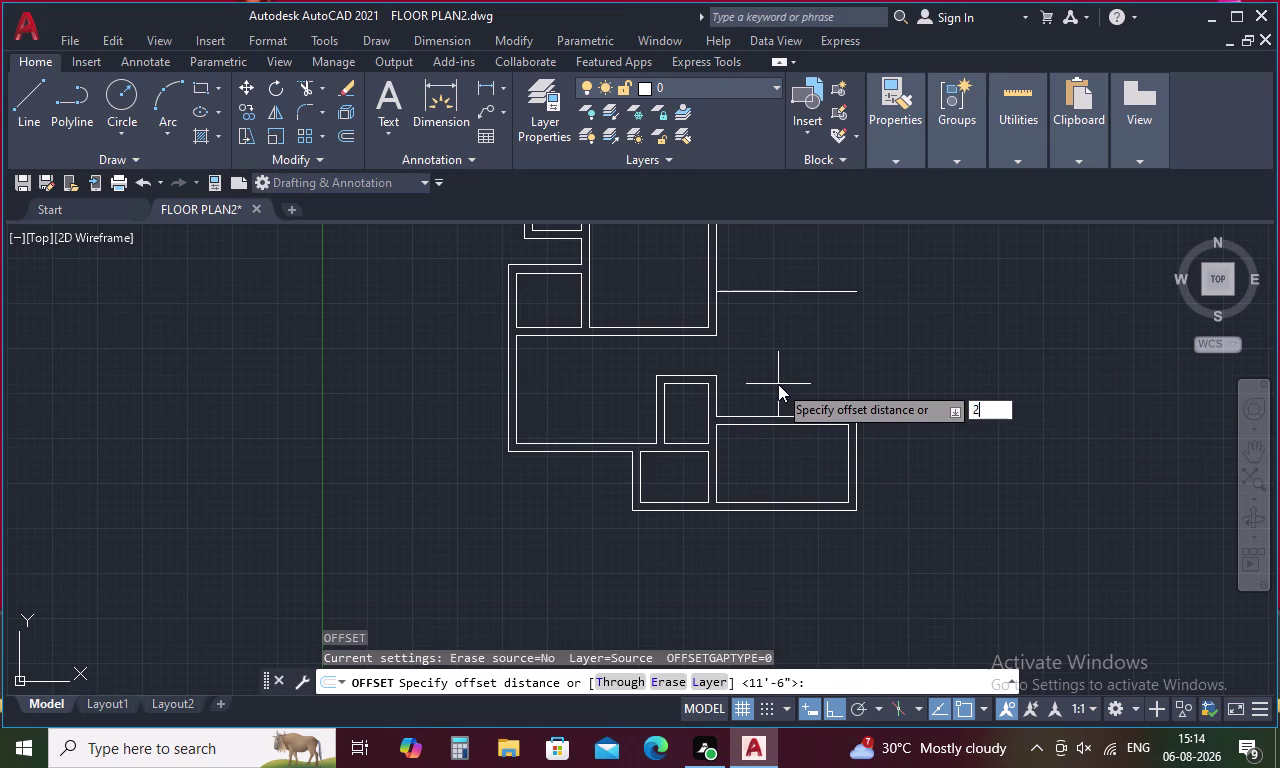
key(0)
key(semicolon)
key(BackSpace)
text(')
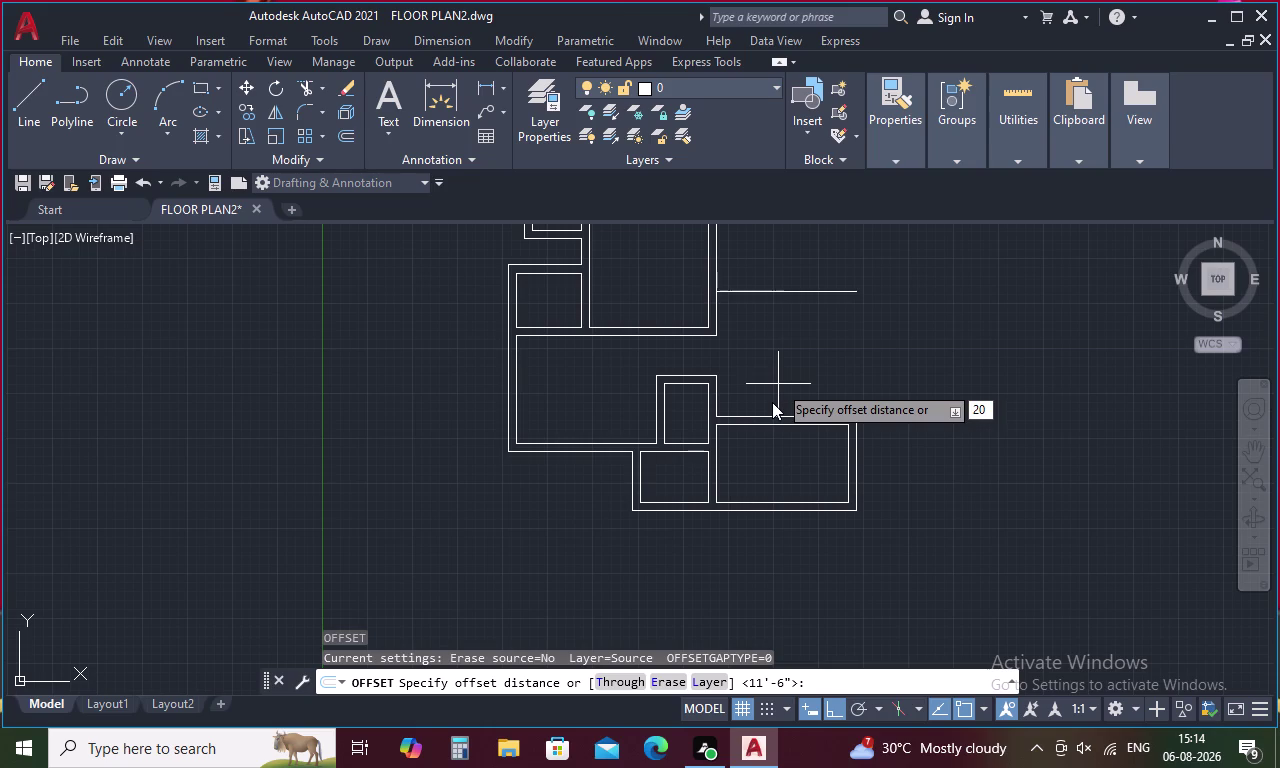
text(6")
key(Return)
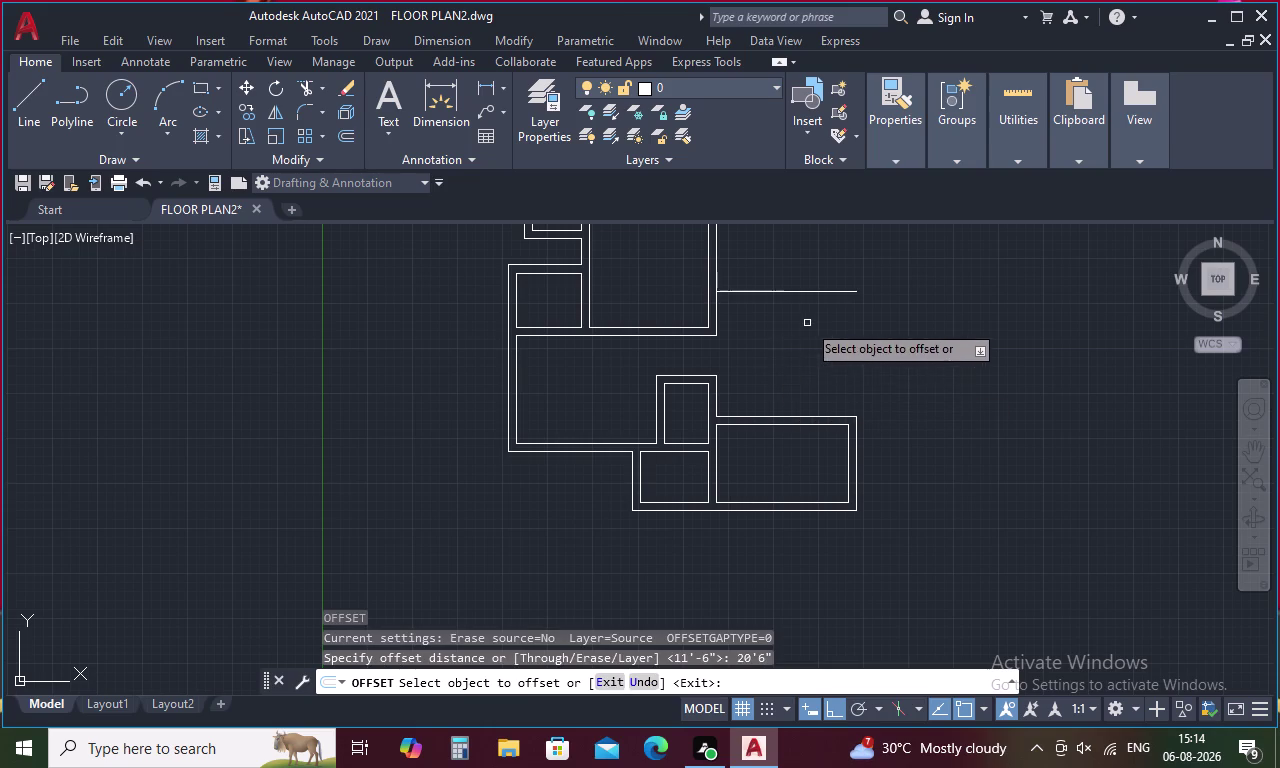
click(718, 398)
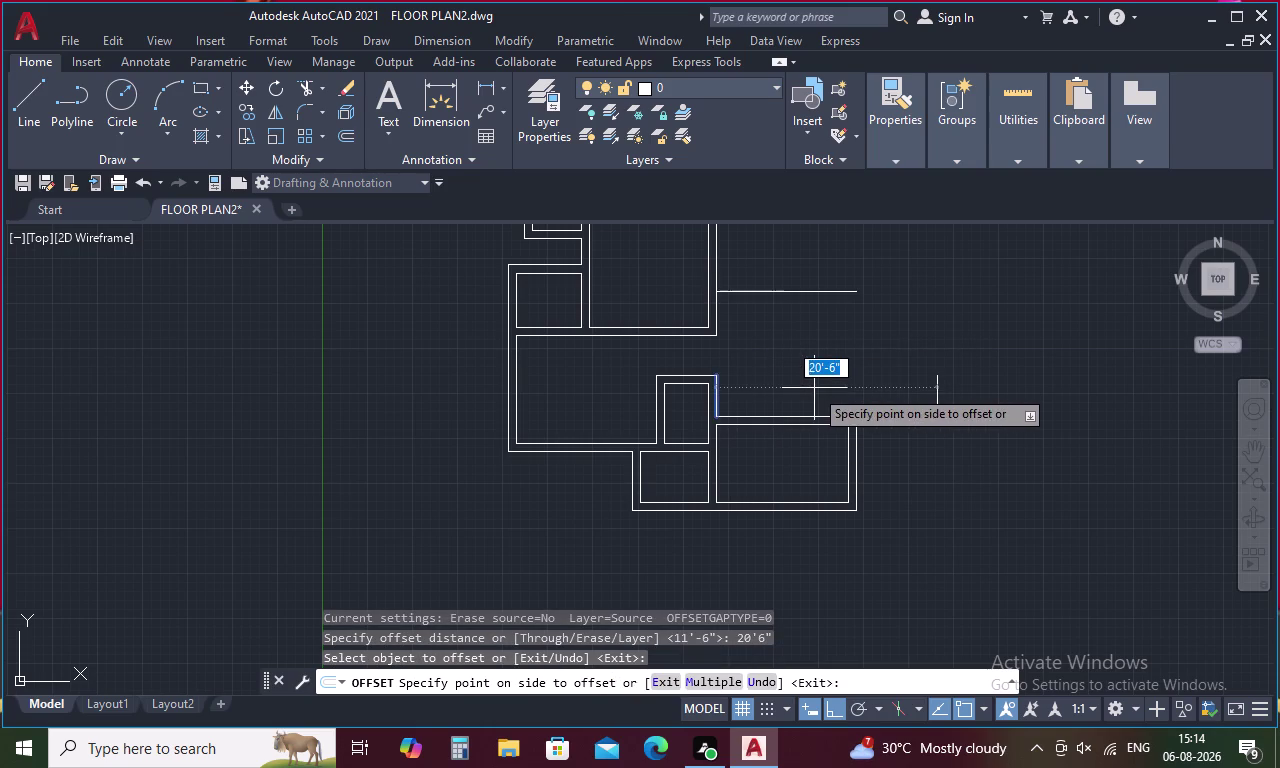
Place the 20'-6" copy of the short vertical wall to the right.
click(814, 388)
key(Escape)
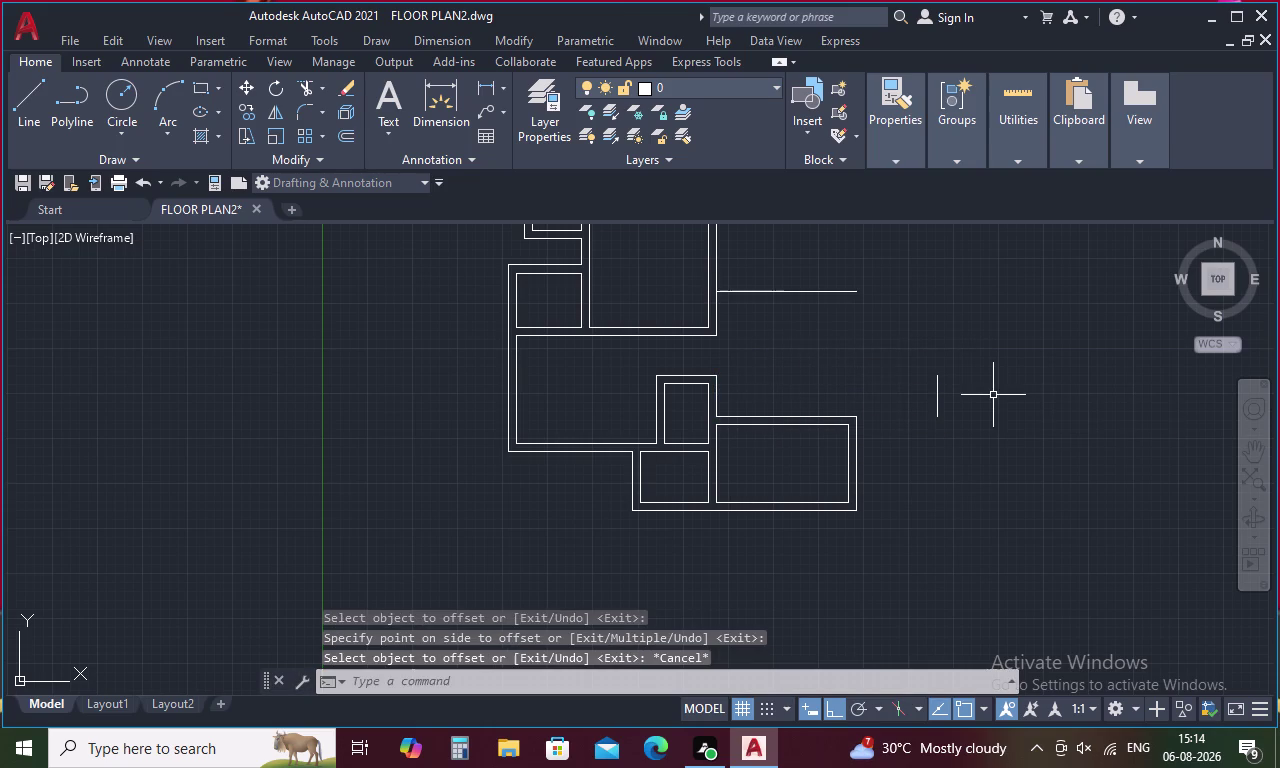
key(o)
key(space)
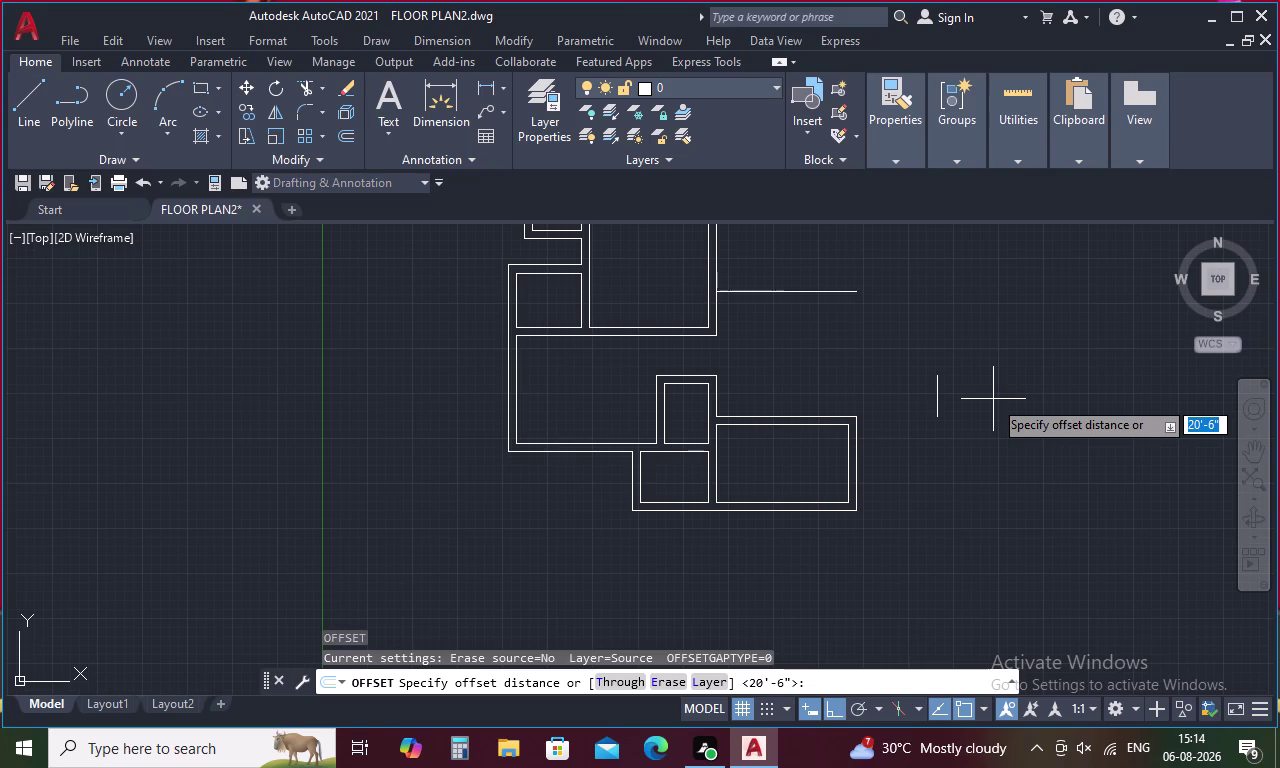
Double the new vertical and horizontal wall lines with 9" offsets.
text(9)
key(space)
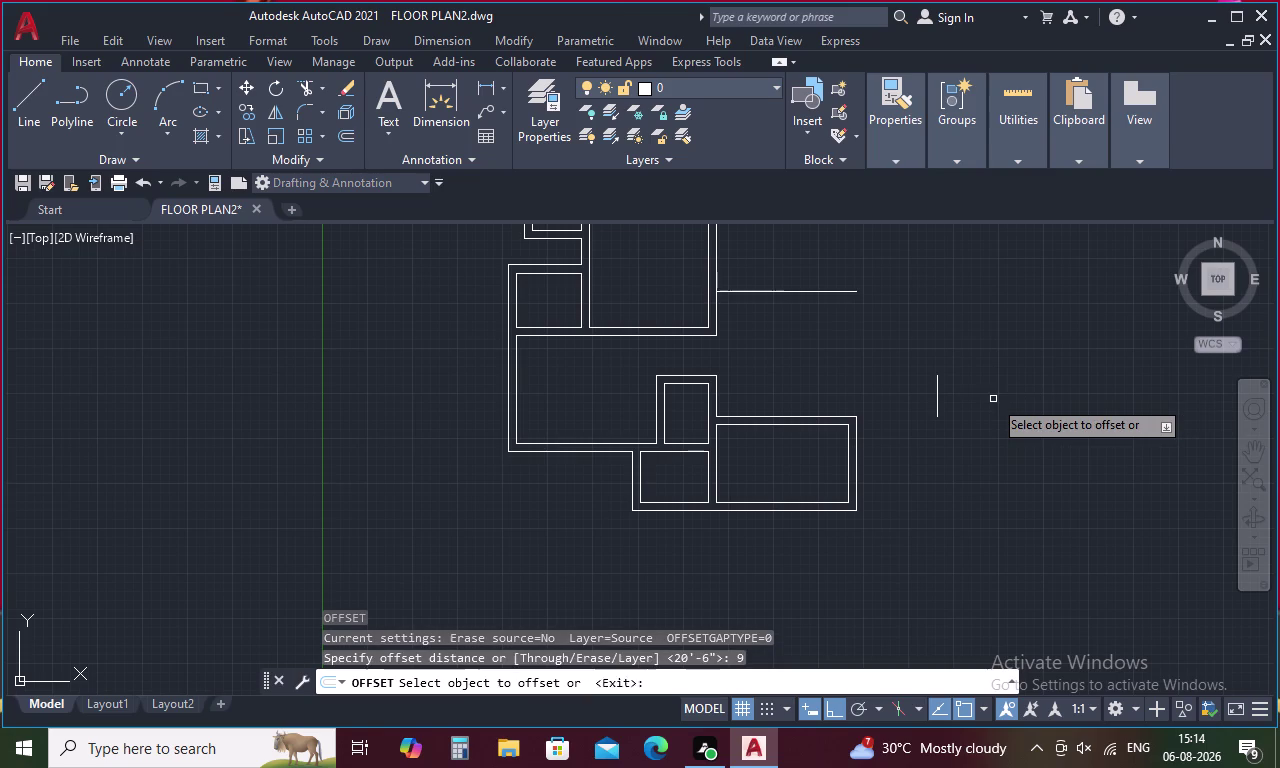
click(937, 390)
click(984, 376)
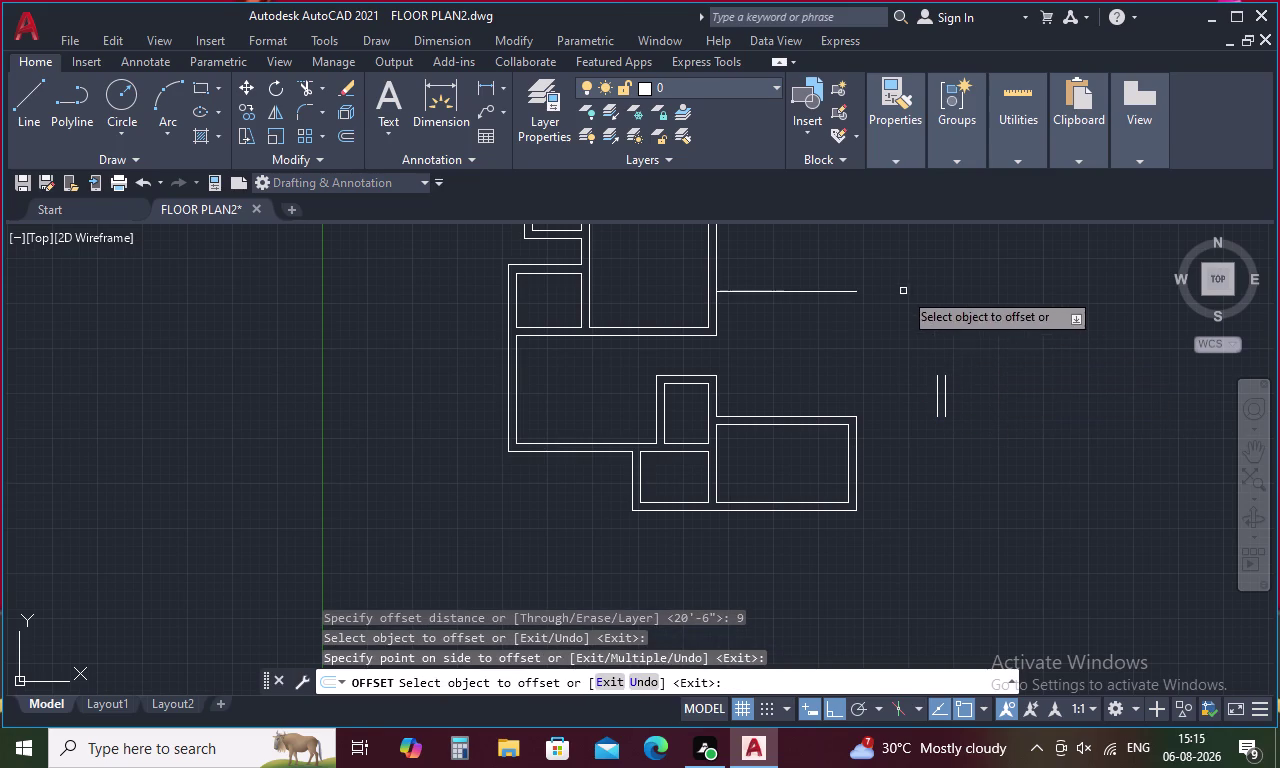
click(840, 292)
click(835, 267)
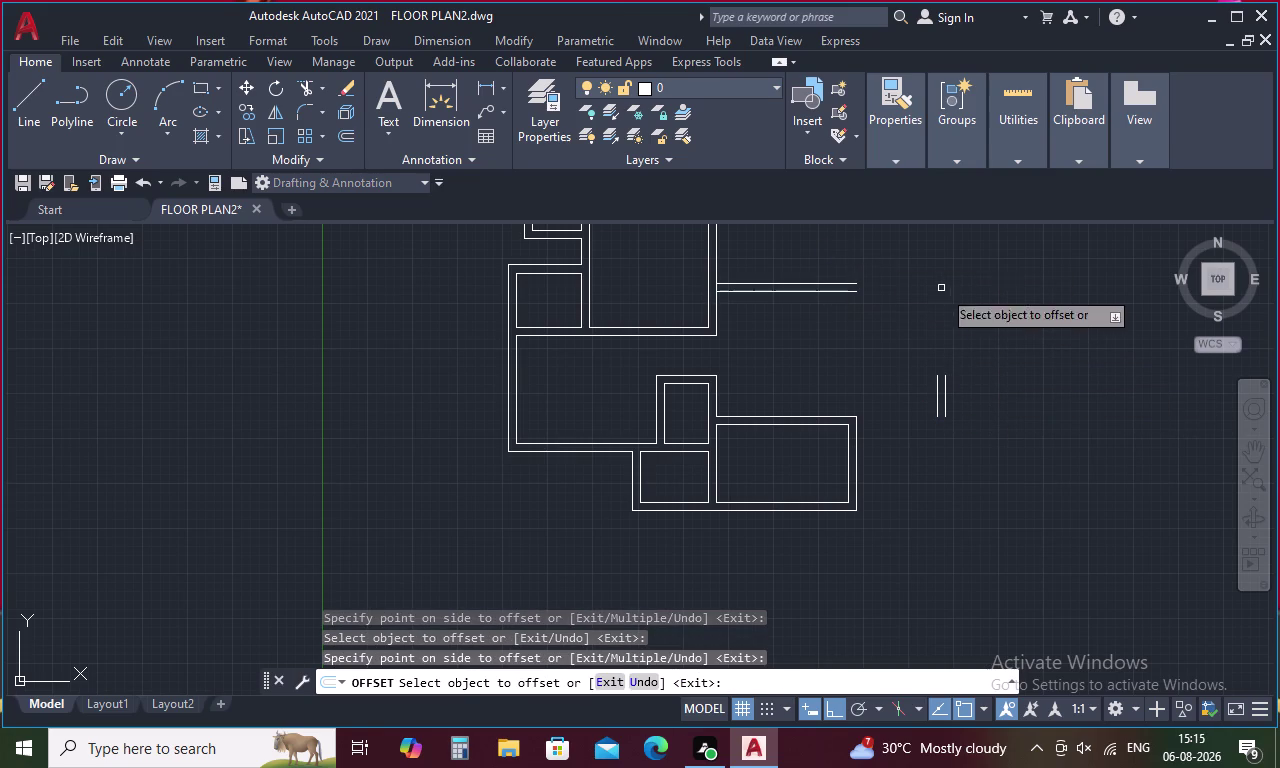
key(Escape)
key(f)
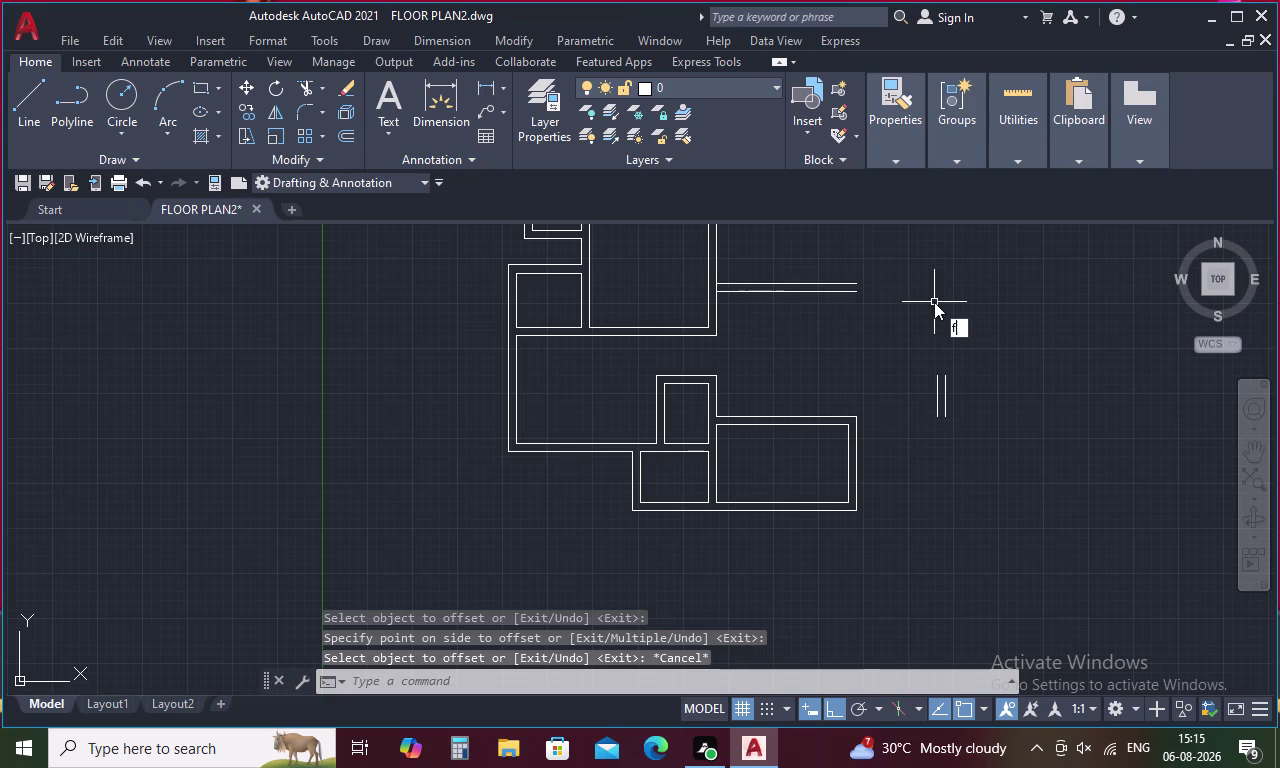
key(space)
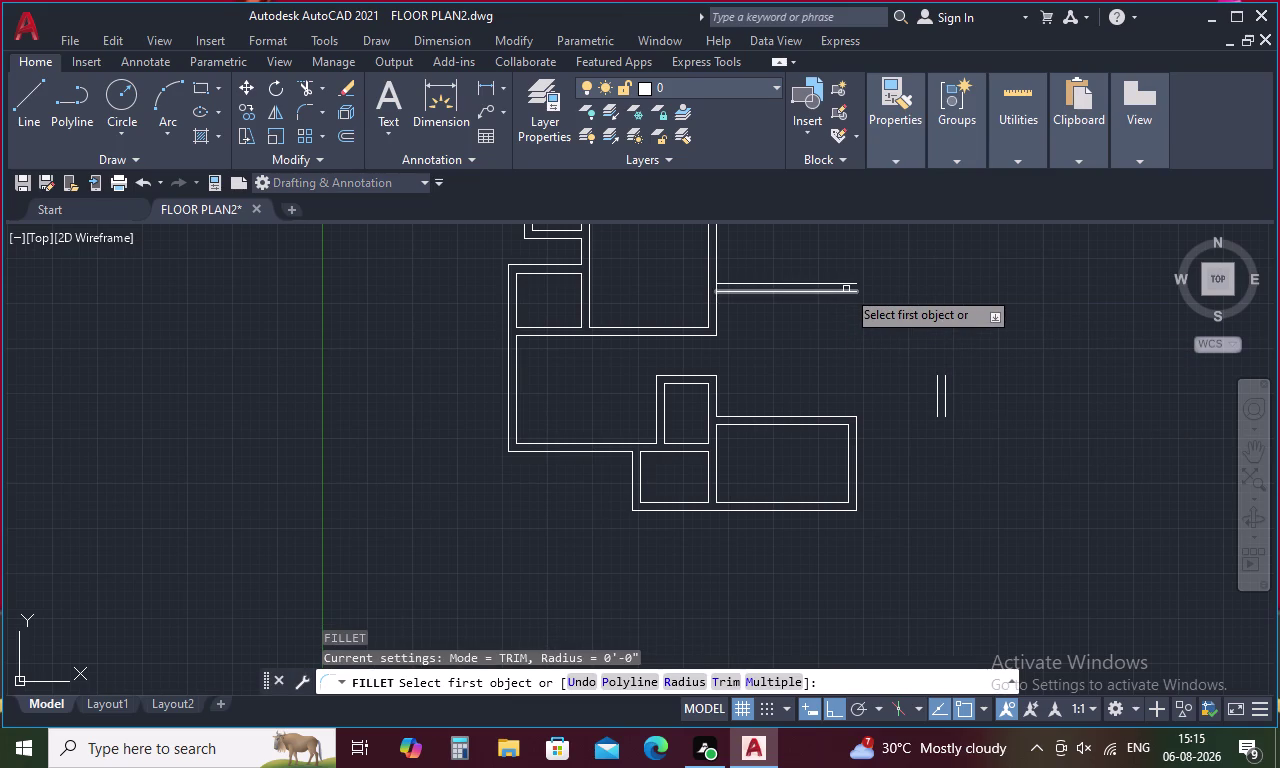
Join the inner horizontal wall lines to the inner vertical wall at sharp corners.
click(851, 293)
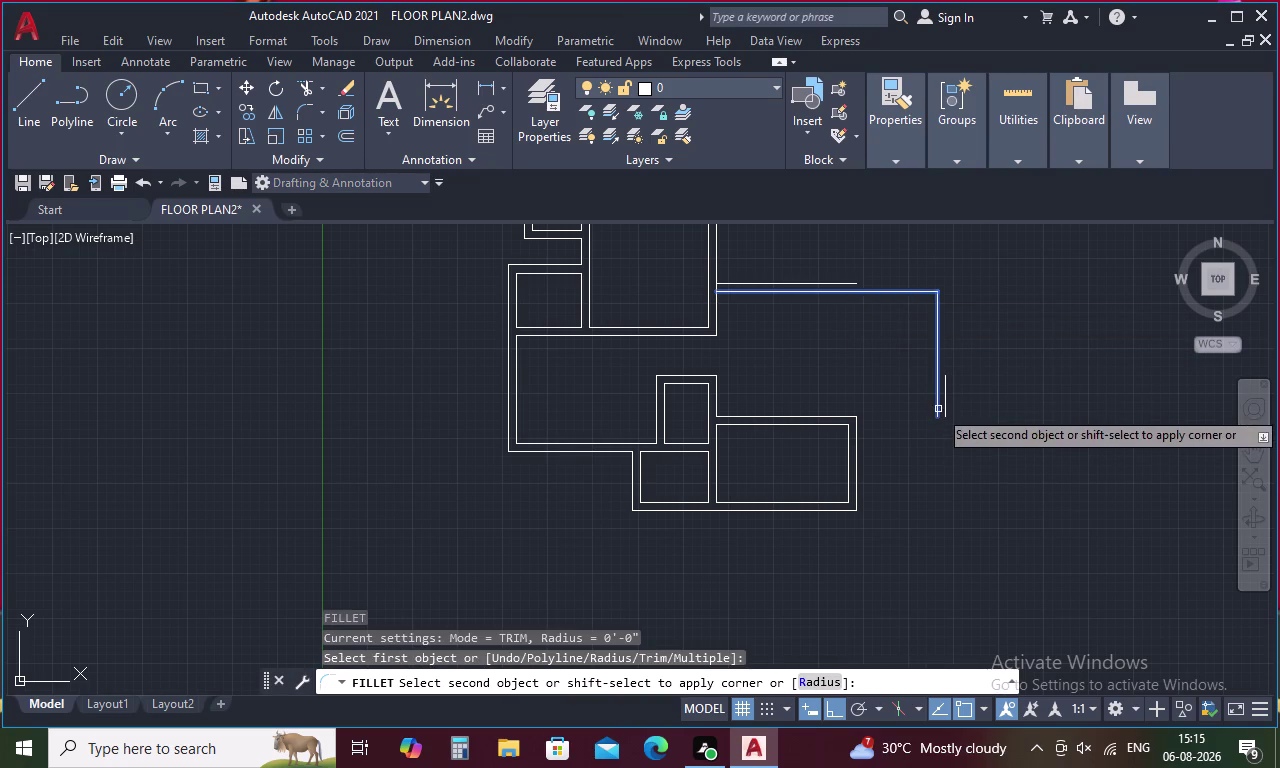
click(938, 406)
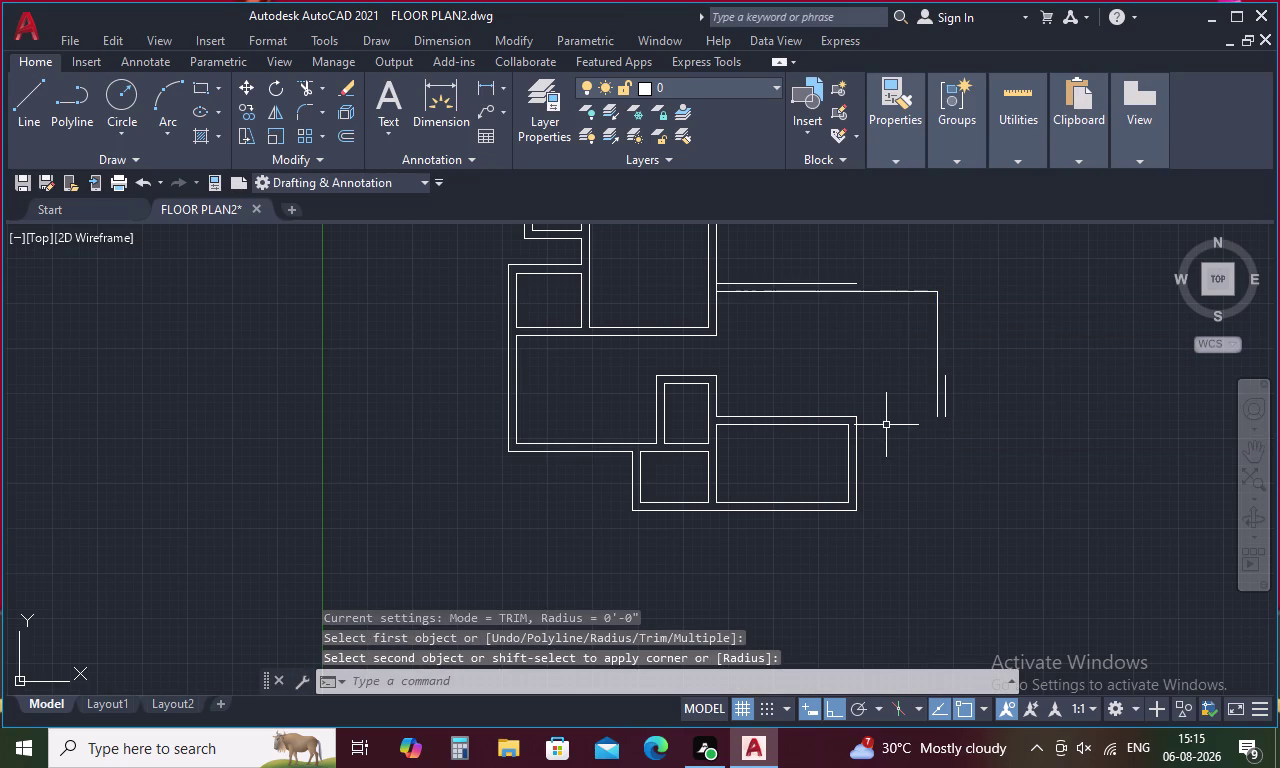
key(space)
key(space)
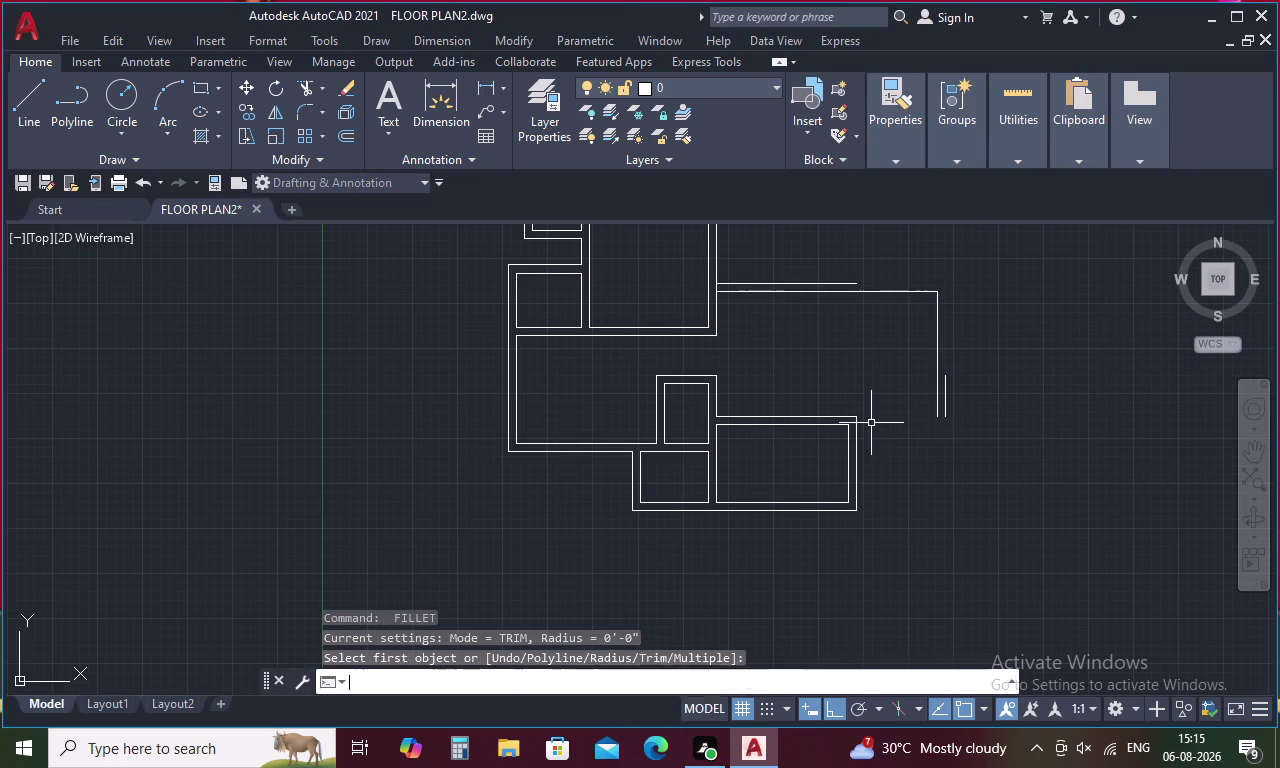
key(space)
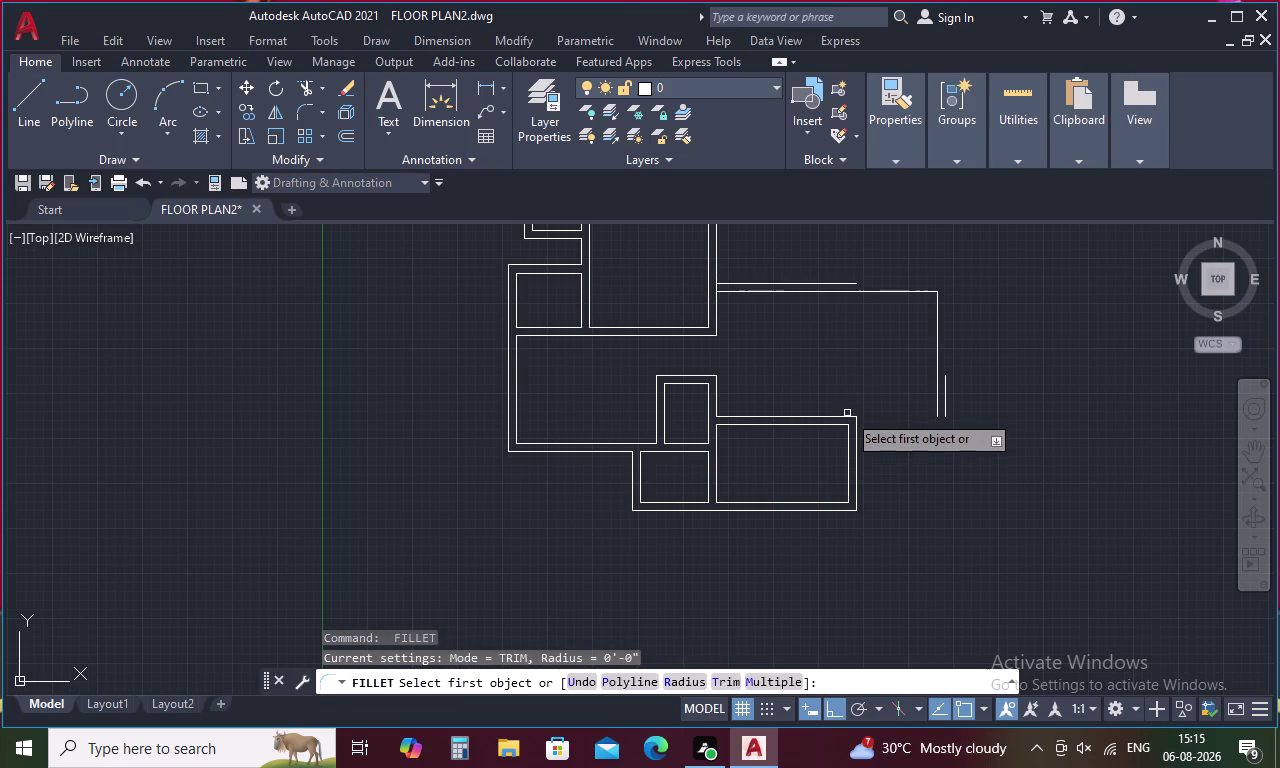
click(849, 417)
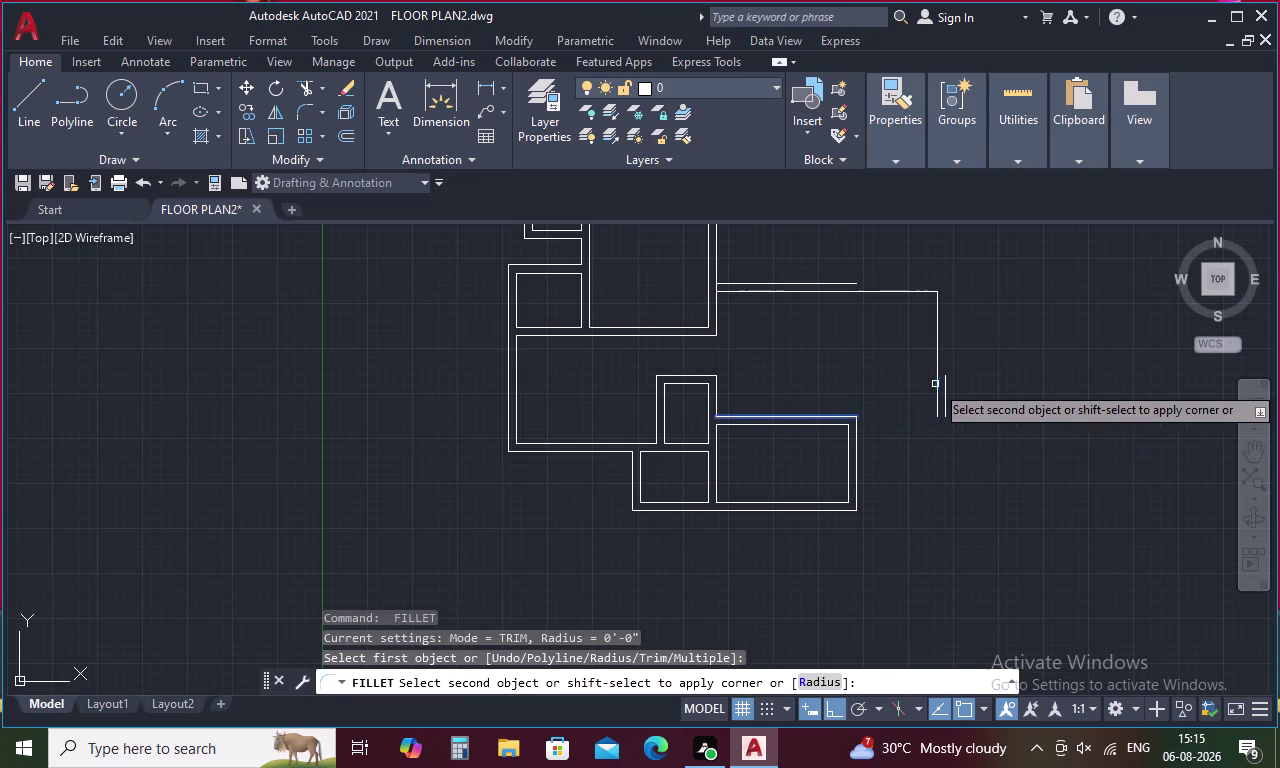
click(938, 383)
Join the lower and upper outer horizontal walls to the outer vertical wall.
key(space)
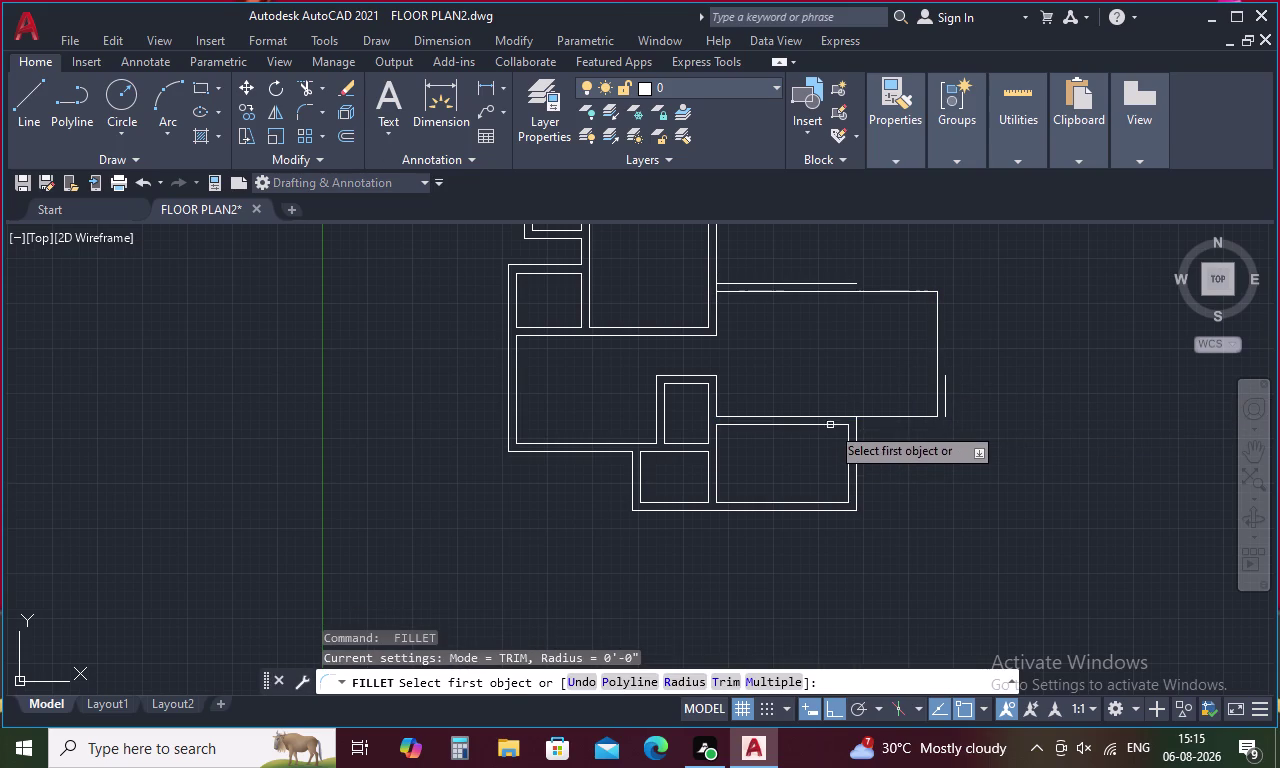
click(831, 425)
click(947, 397)
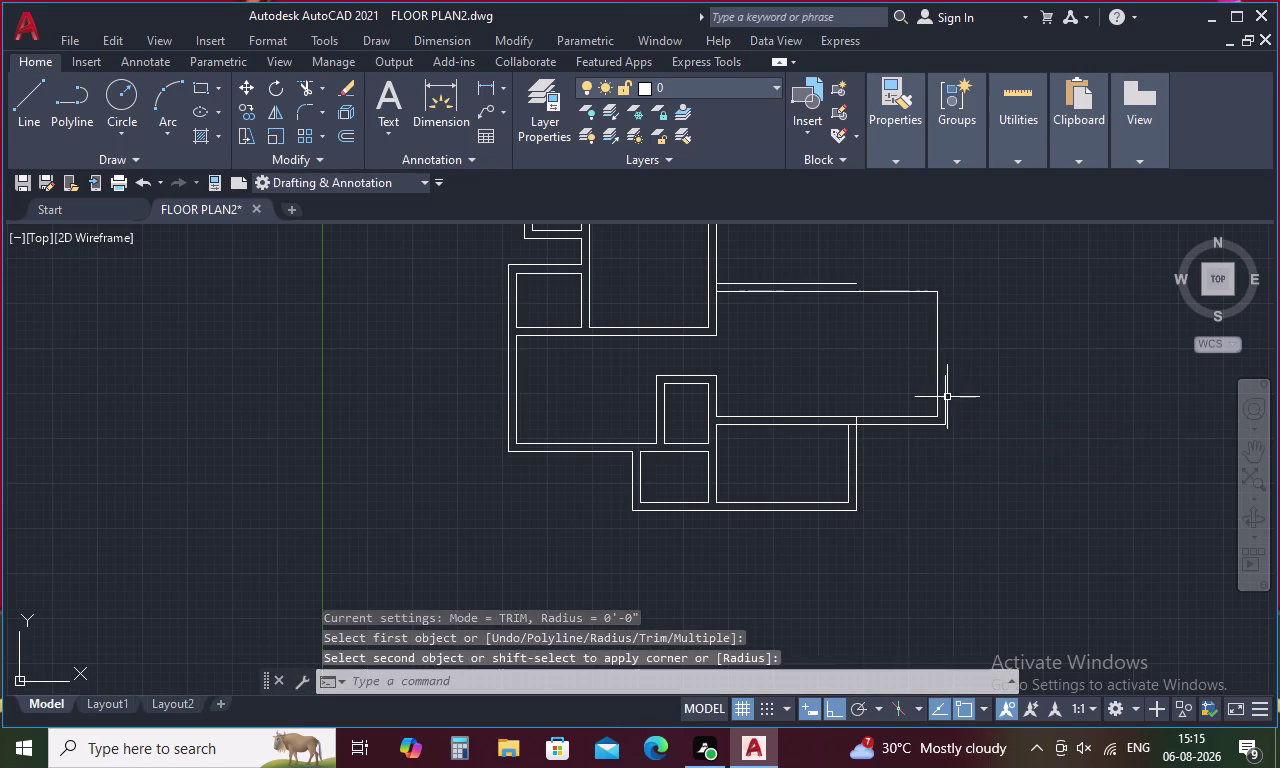
key(space)
click(850, 283)
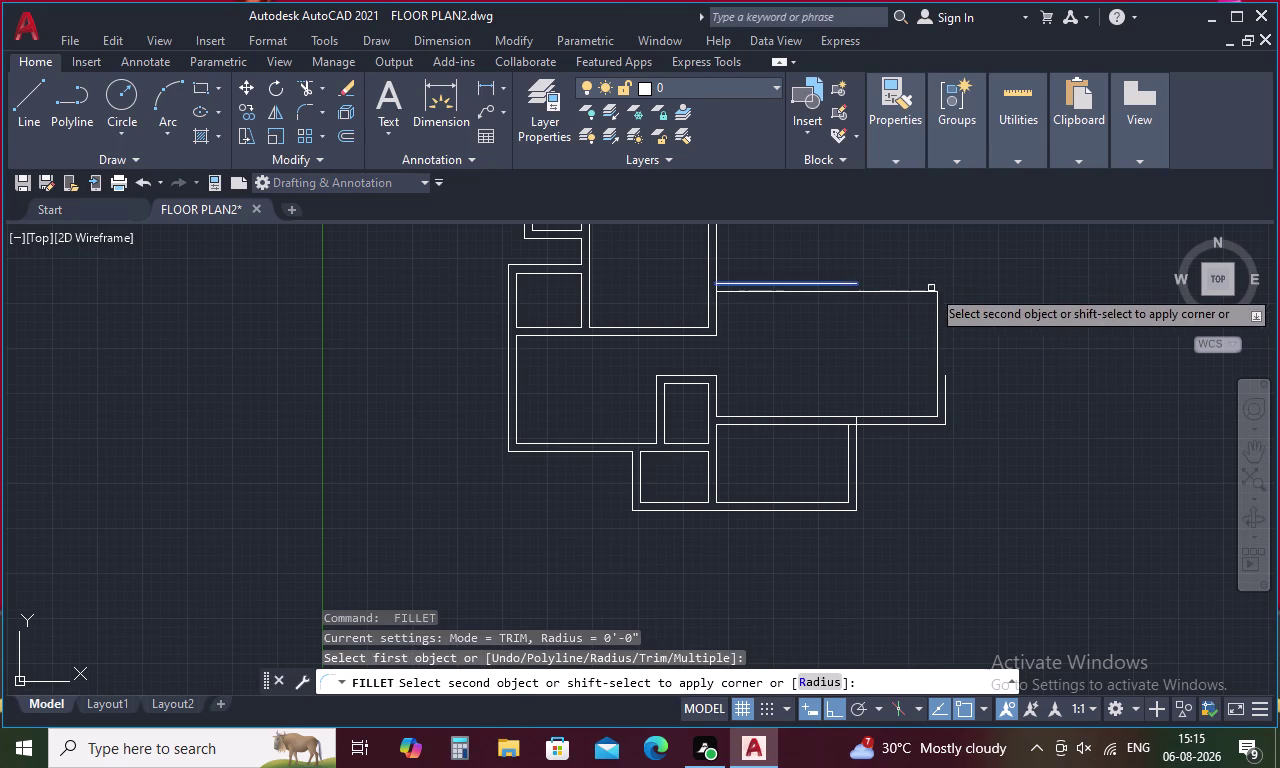
click(948, 394)
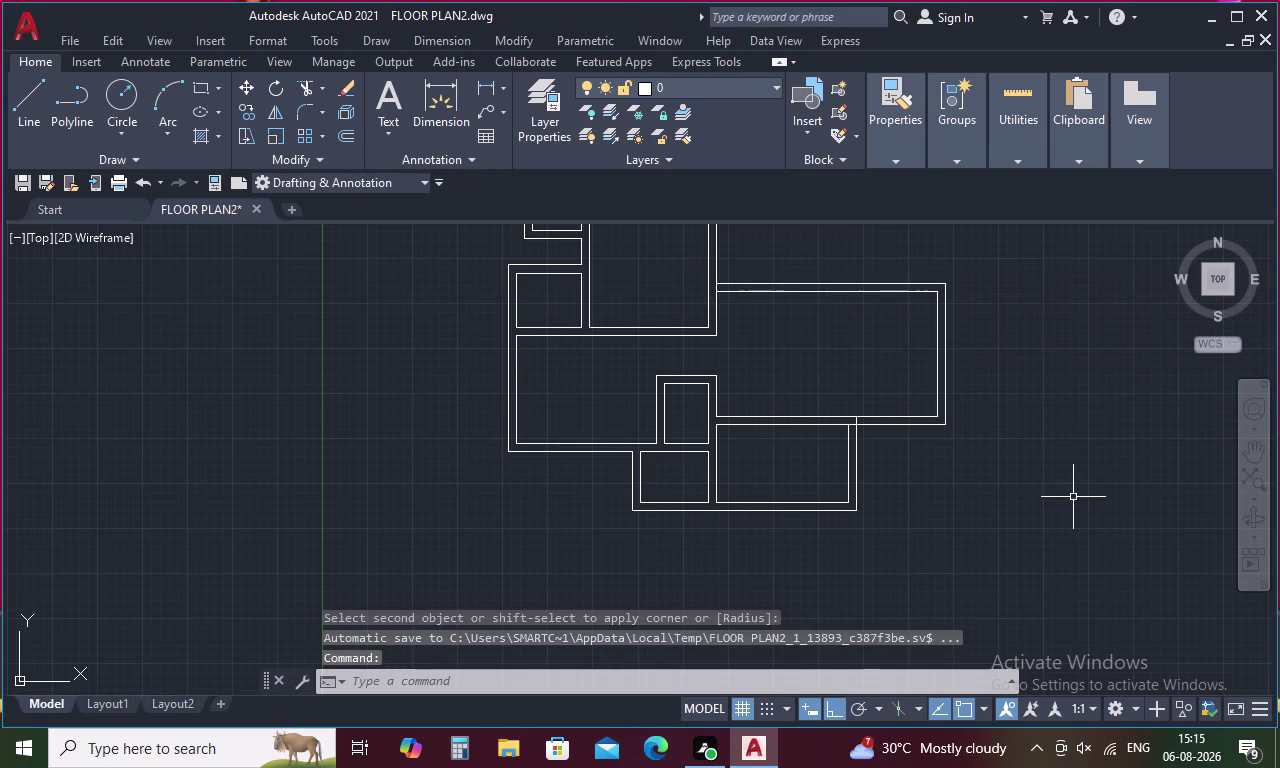
key(Escape)
Trim the overlapping wall segment where the right-hand room meets its neighbour.
text(tr)
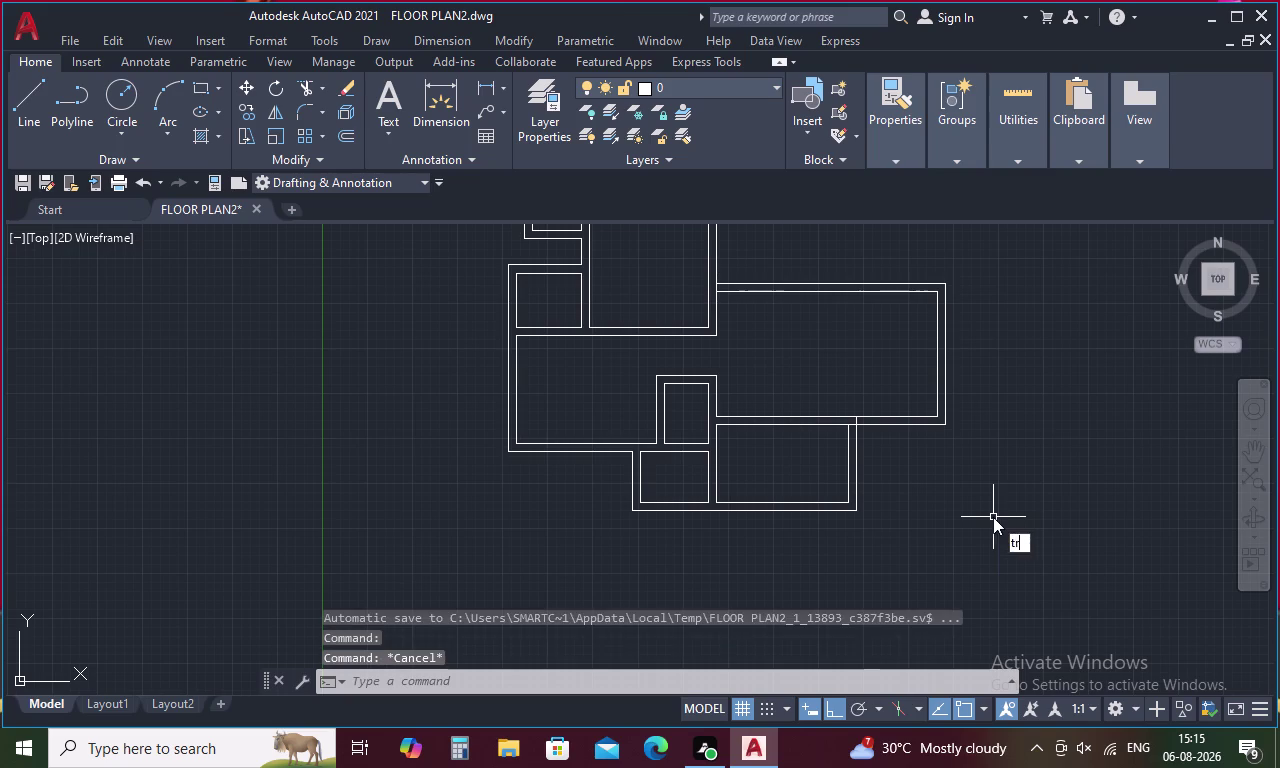
key(space)
scroll(up, 3)
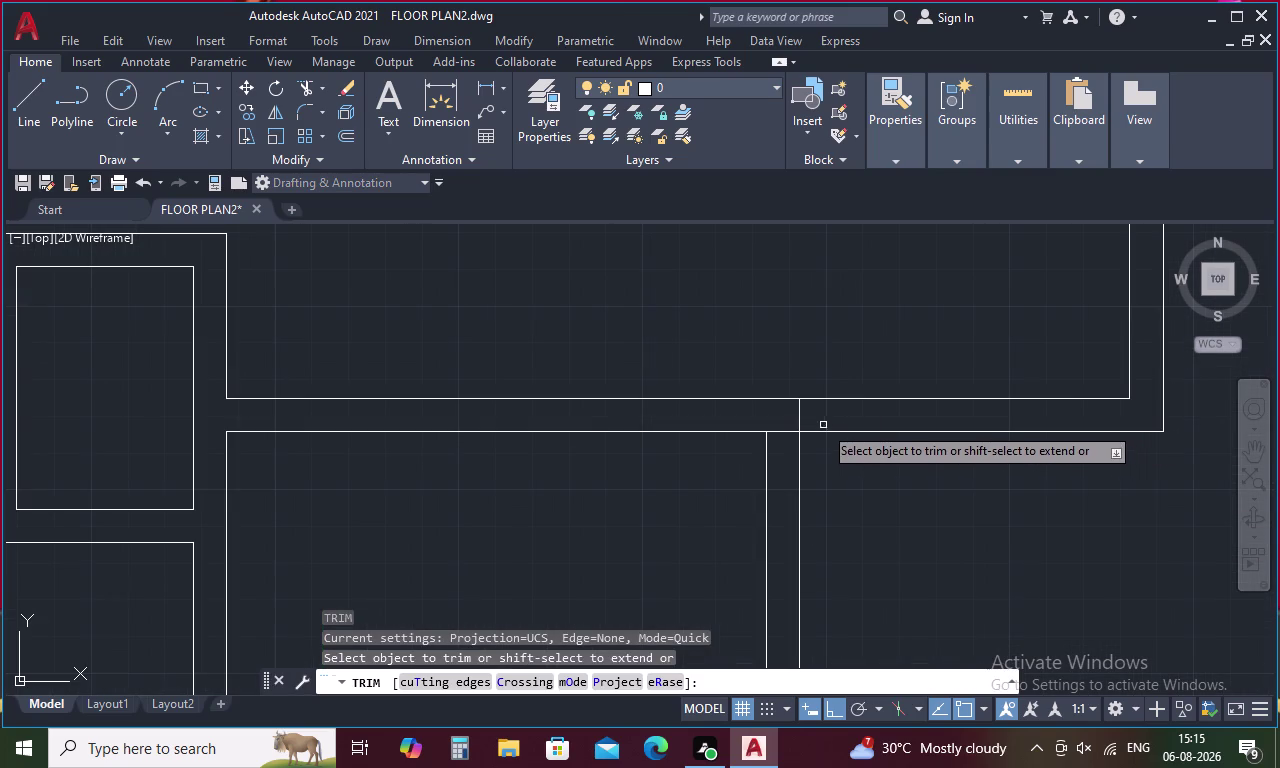
drag(815, 413, 783, 443)
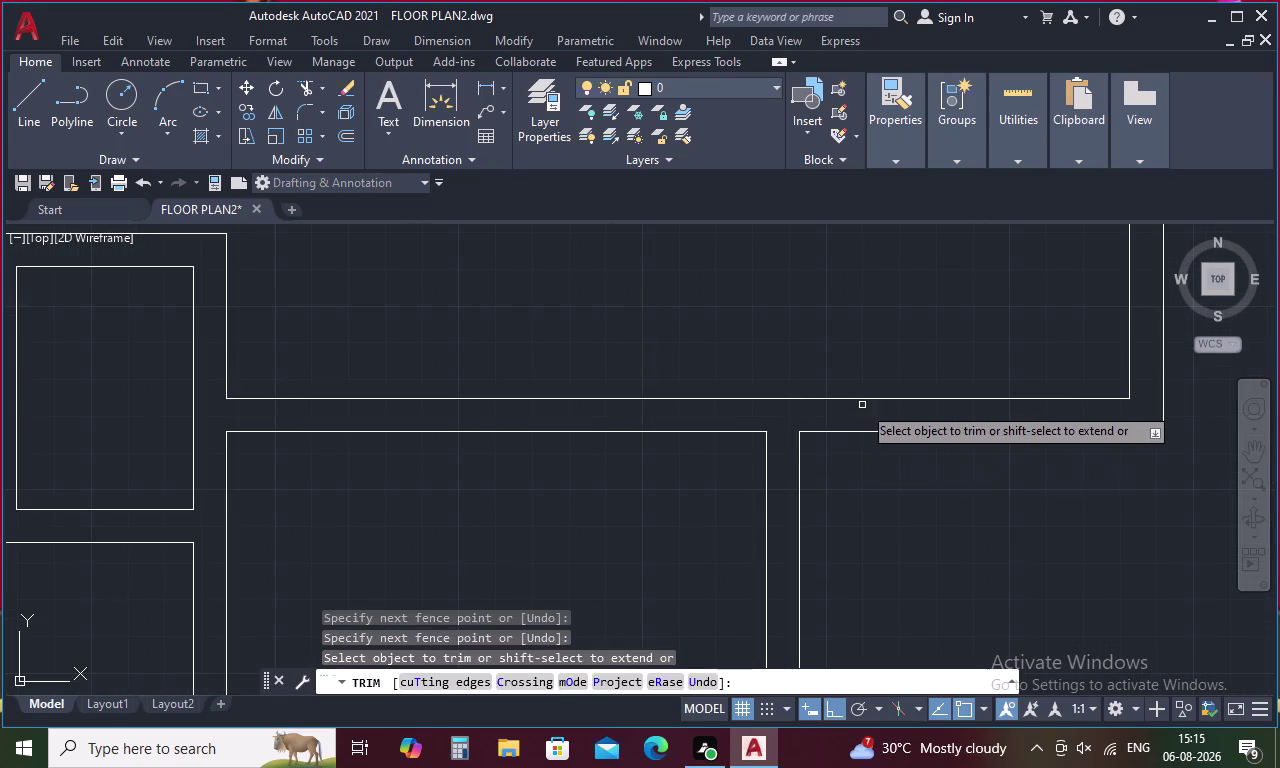
scroll(down, 3)
scroll(down, 3)
middle_drag(877, 330, 878, 377)
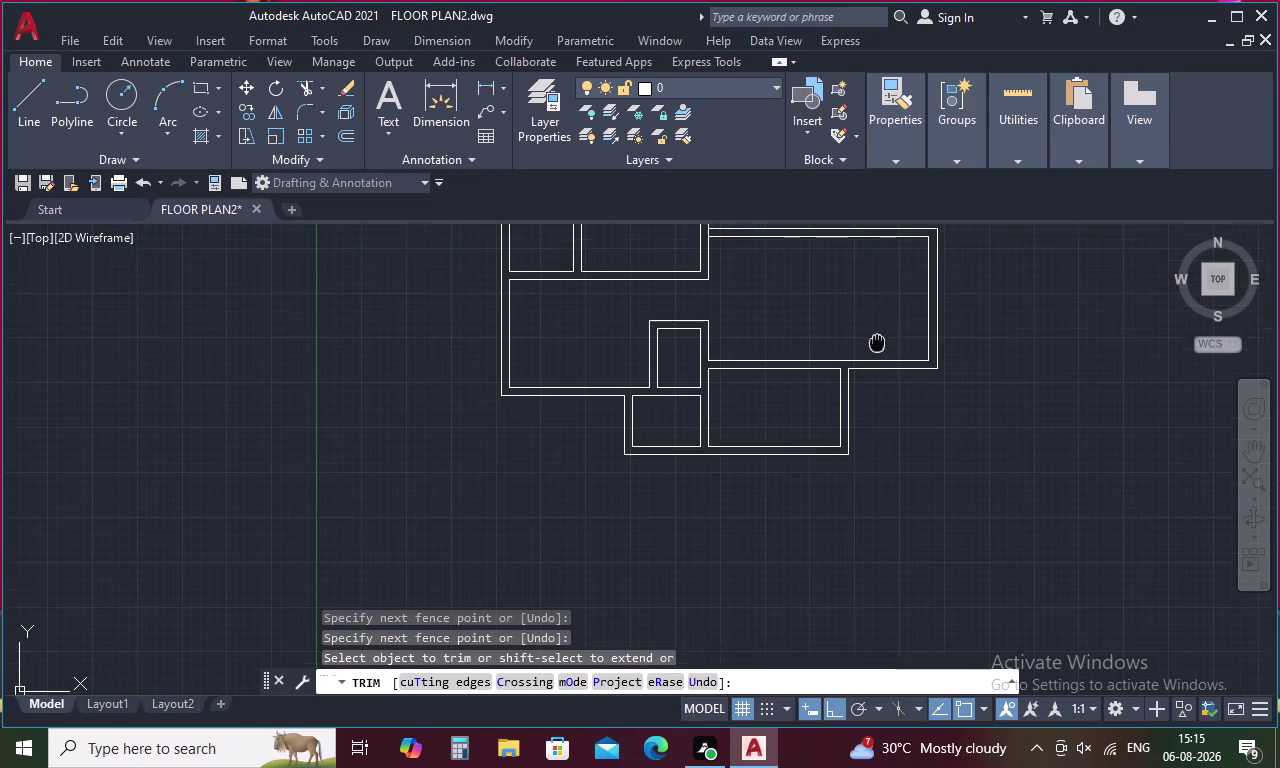
middle_drag(878, 377, 884, 398)
scroll(up, 3)
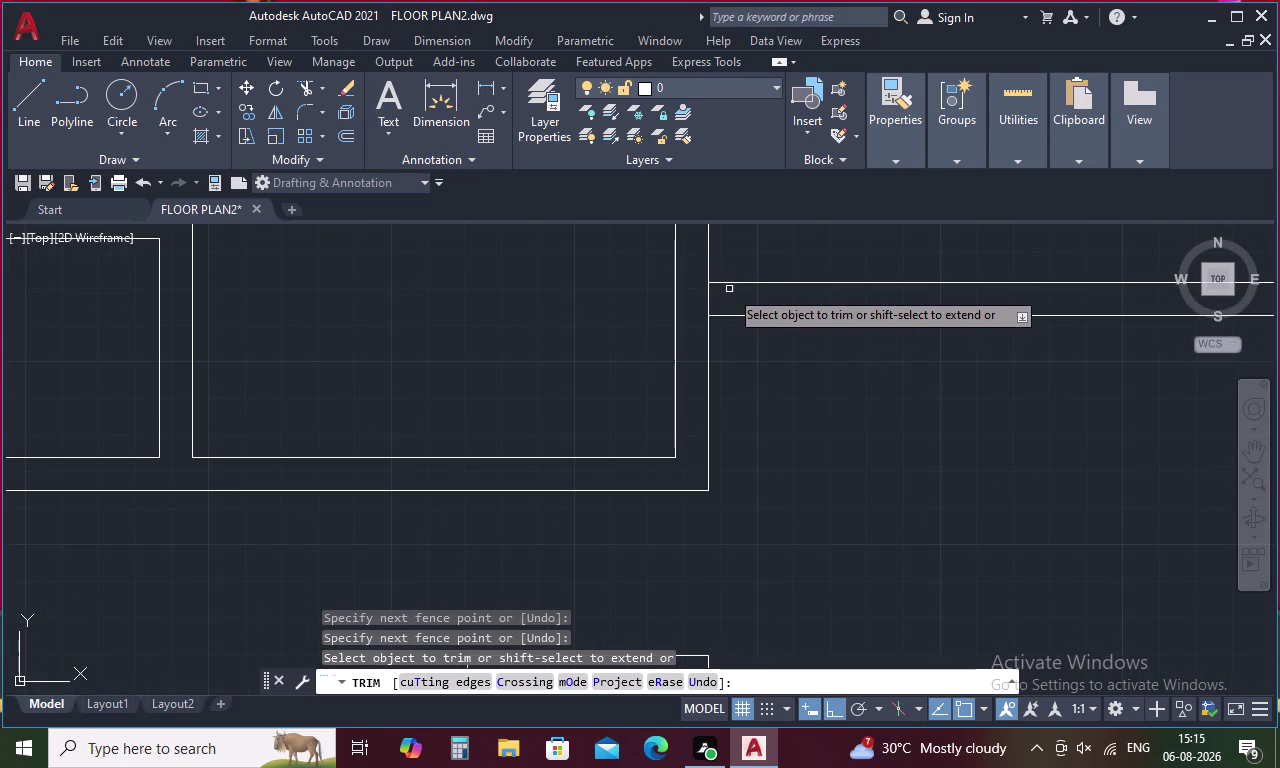
click(709, 302)
scroll(down, 3)
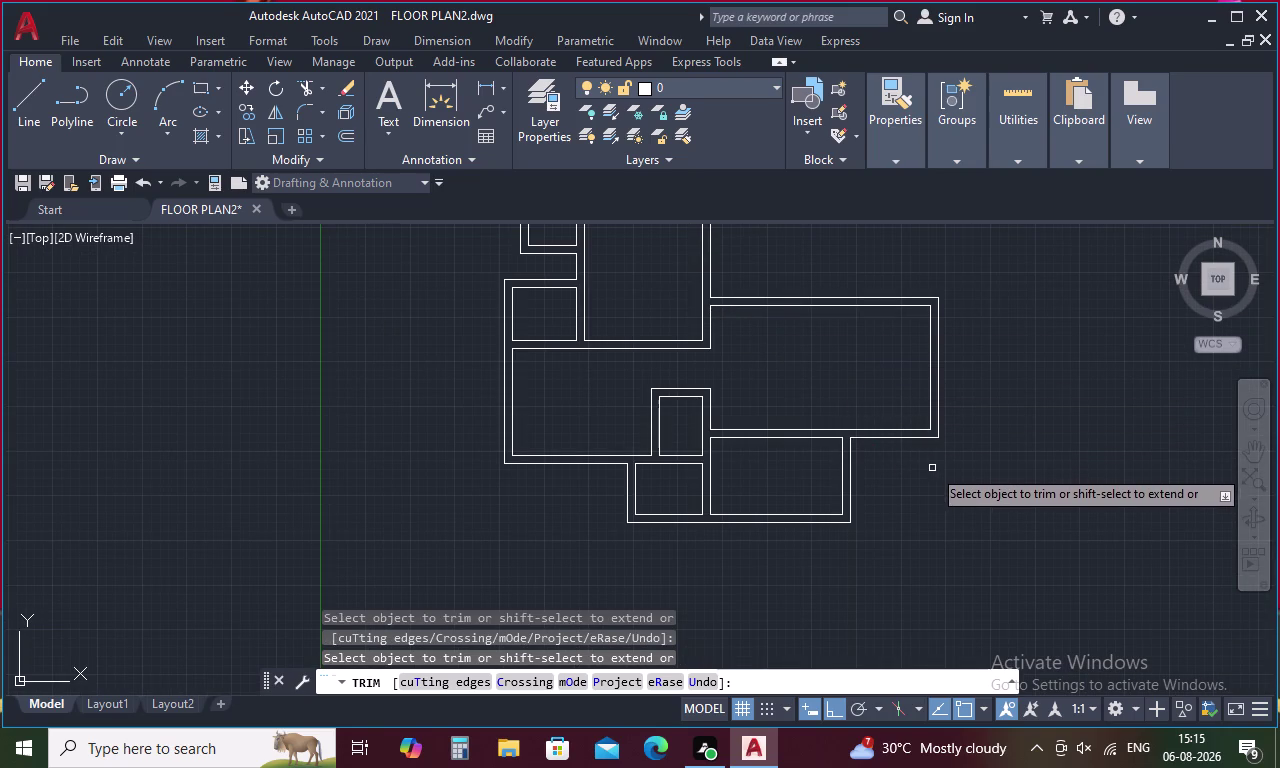
key(Escape)
text(o)
key(space)
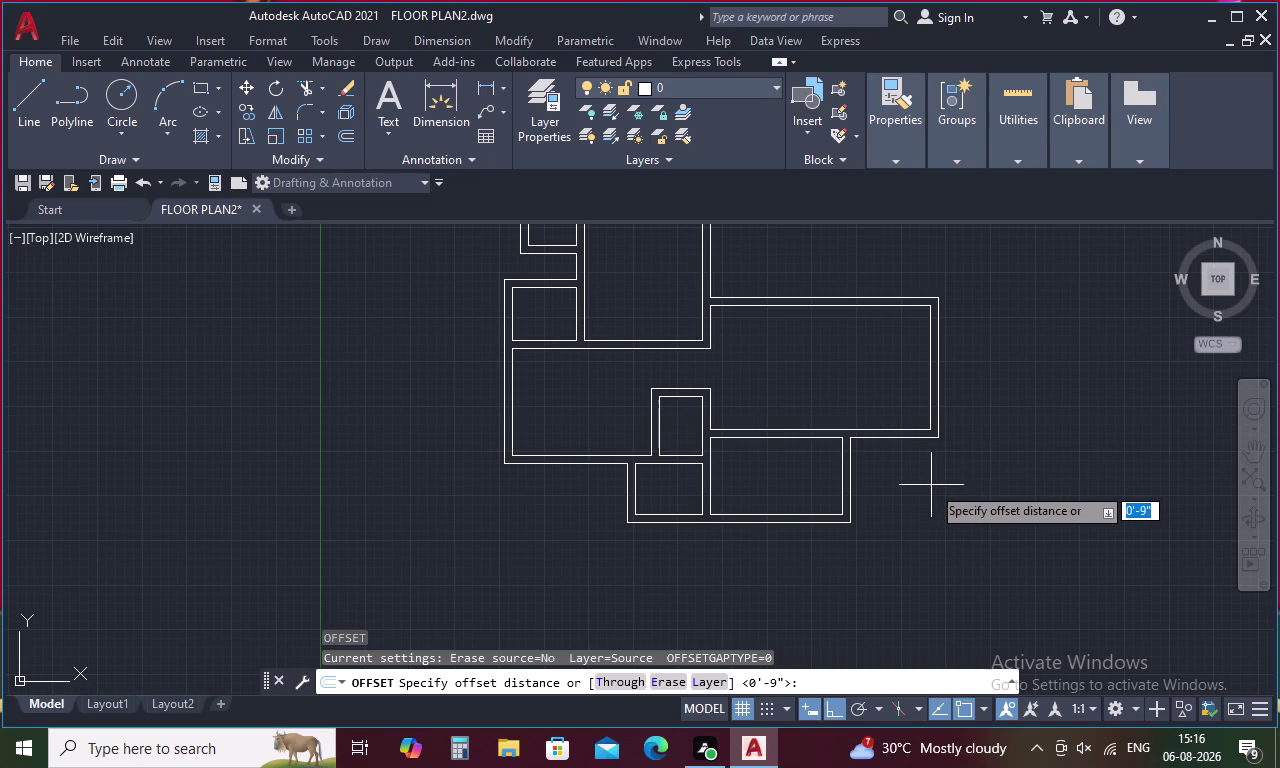
Try setting the offset distance by picking points, then cancel the offset.
key(d)
key(i)
key(space)
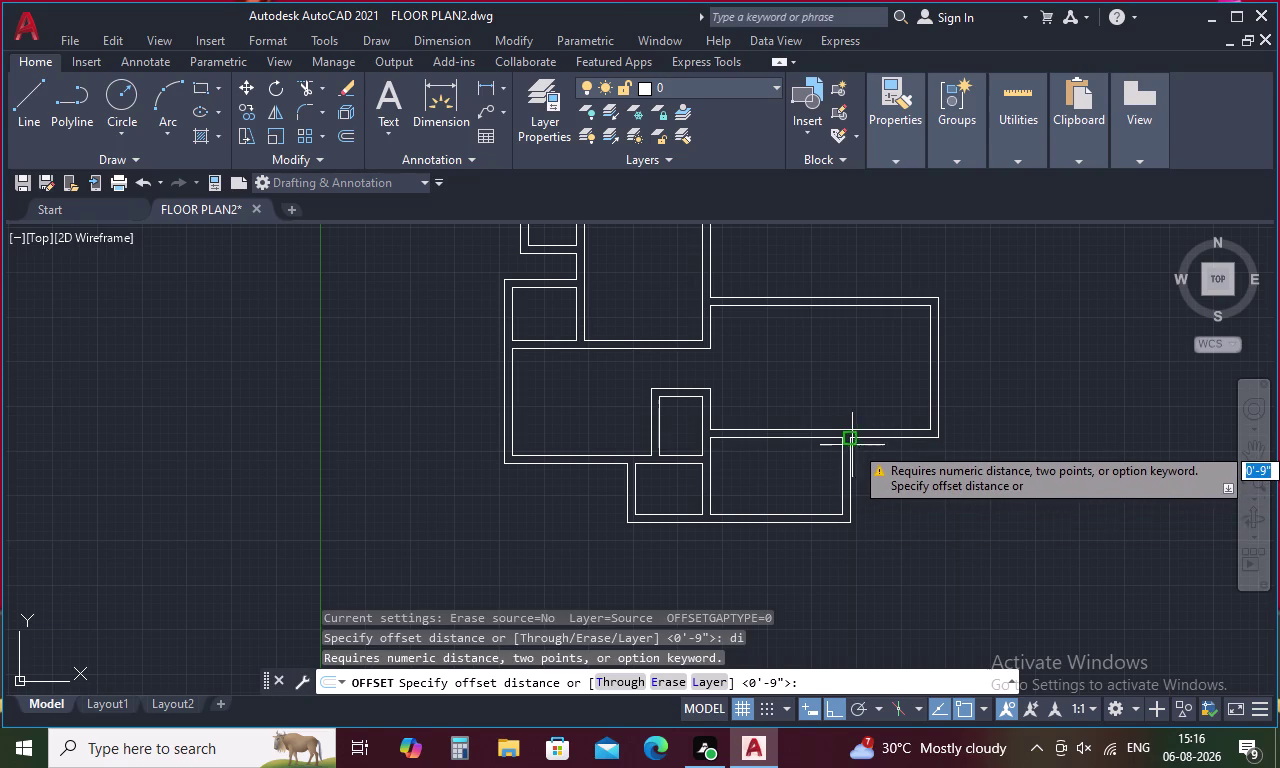
click(852, 439)
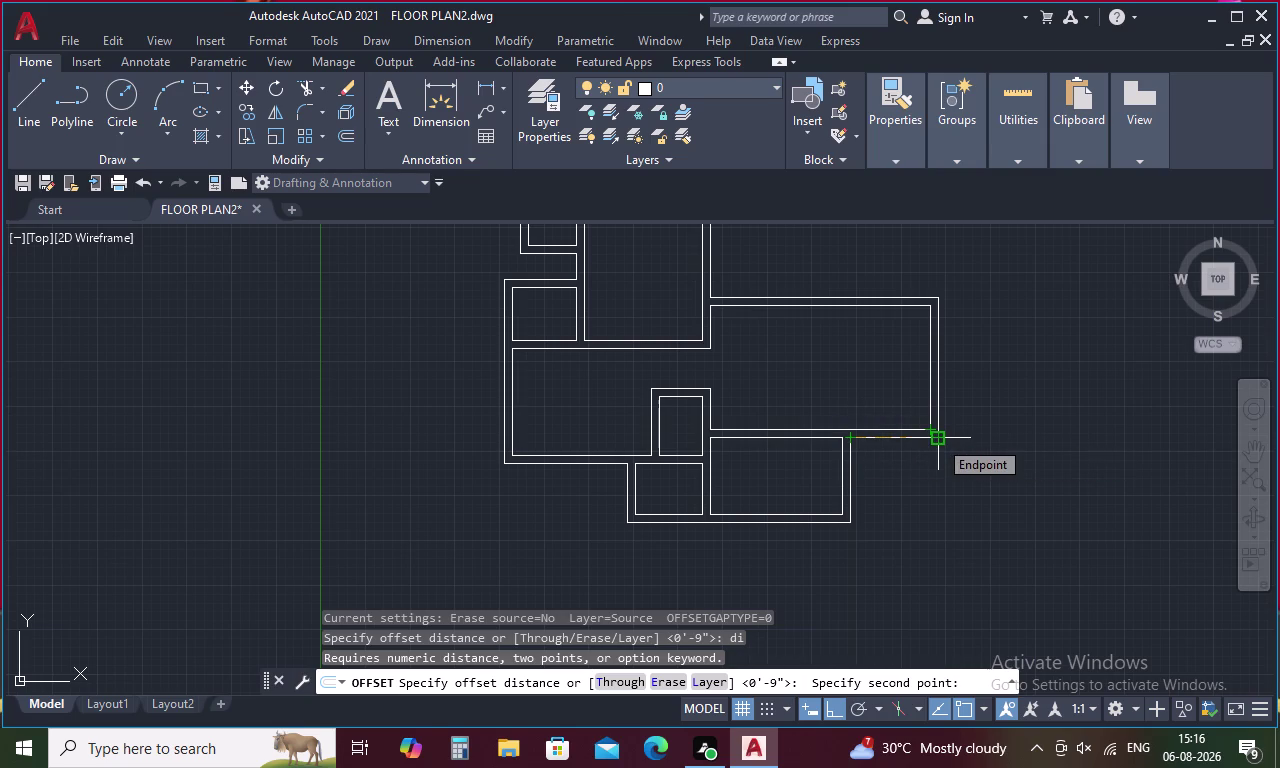
scroll(up, 3)
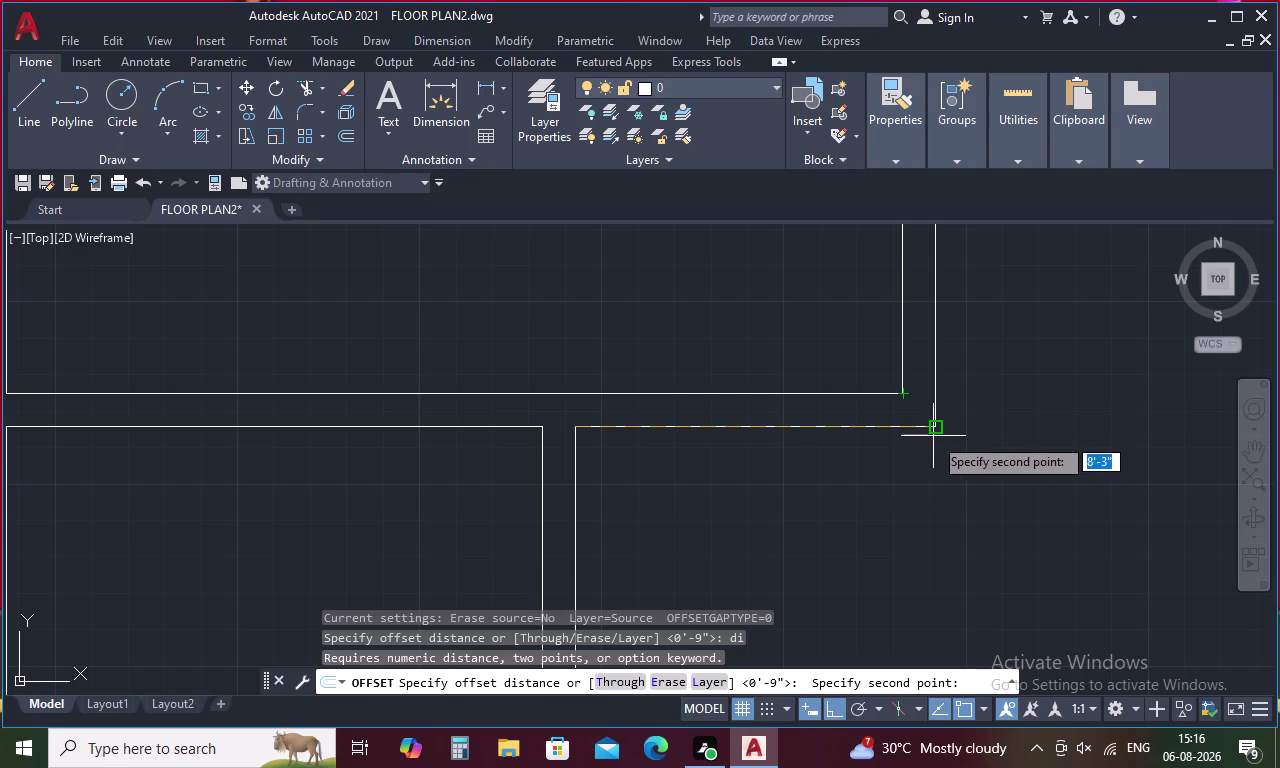
key(Escape)
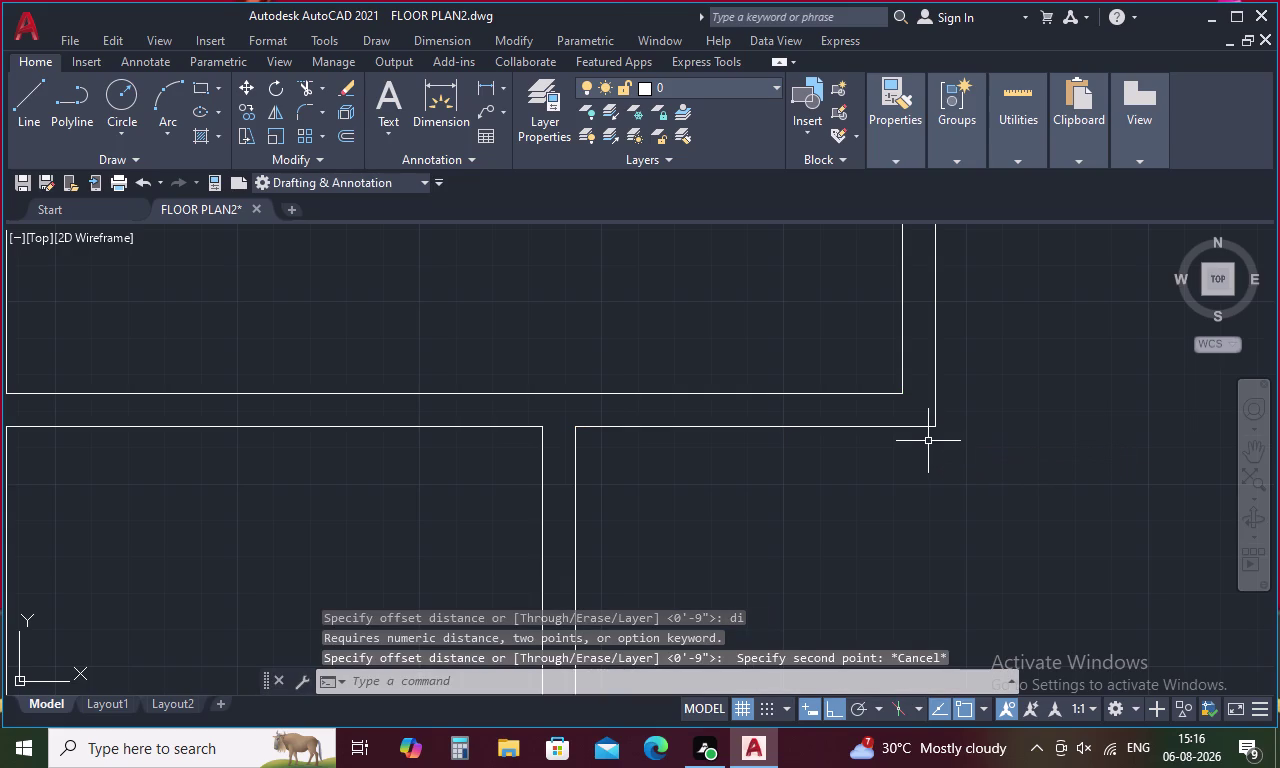
Start a DIST distance measurement.
key(d)
key(i)
key(space)
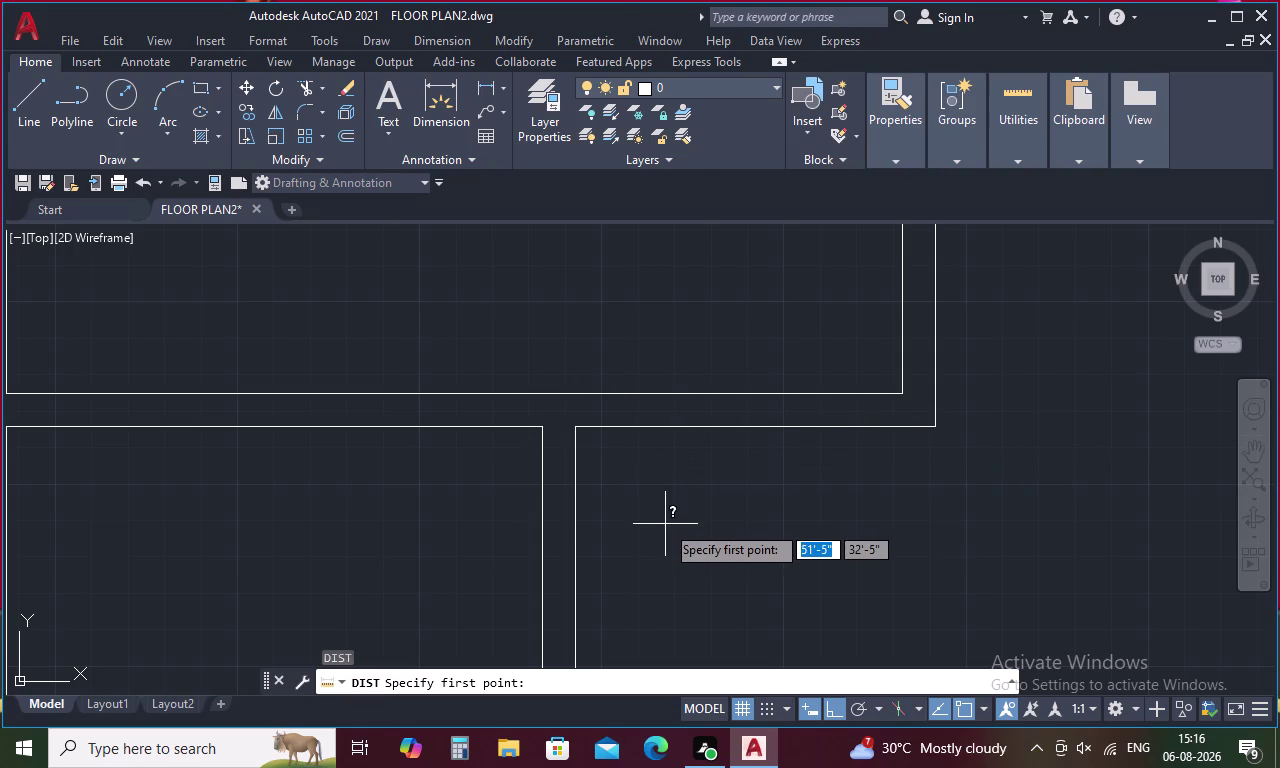
Measure the 7'-6" distance between the inner wall corners using tracking points.
text(tk)
key(space)
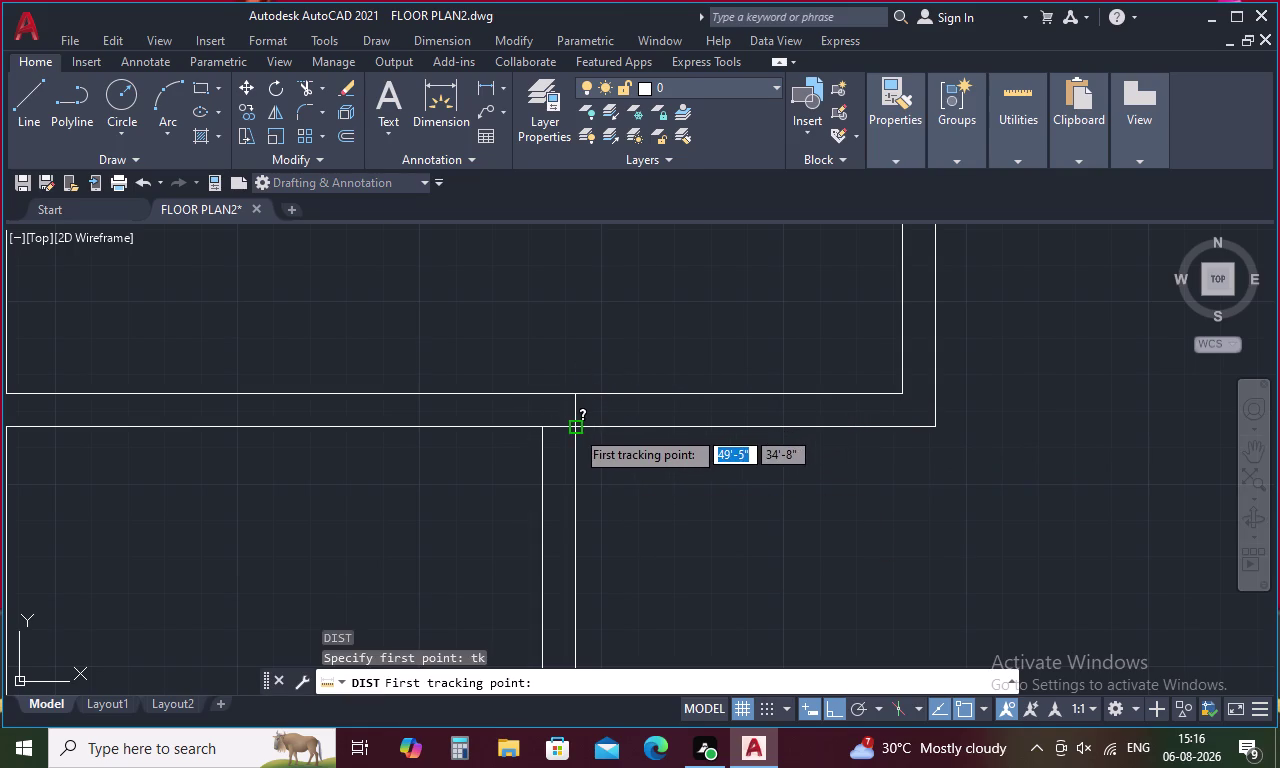
click(575, 429)
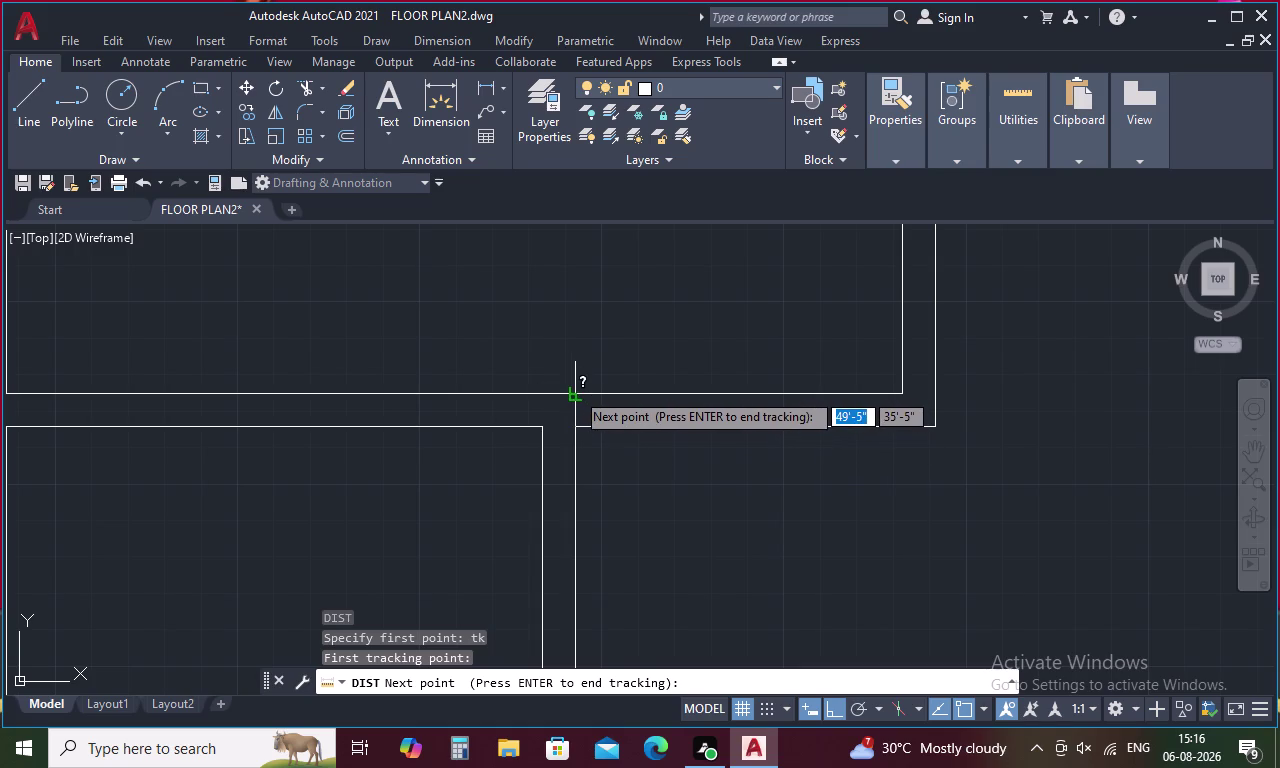
click(575, 392)
key(space)
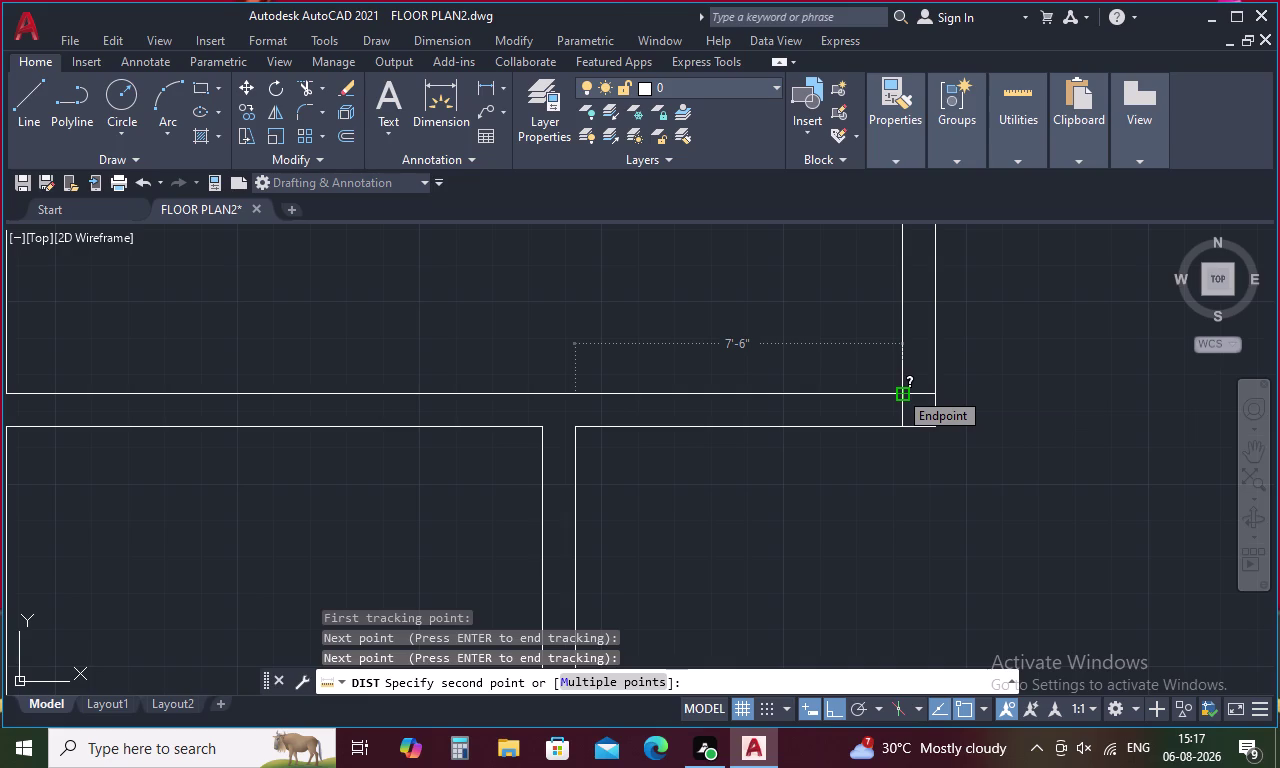
key(Escape)
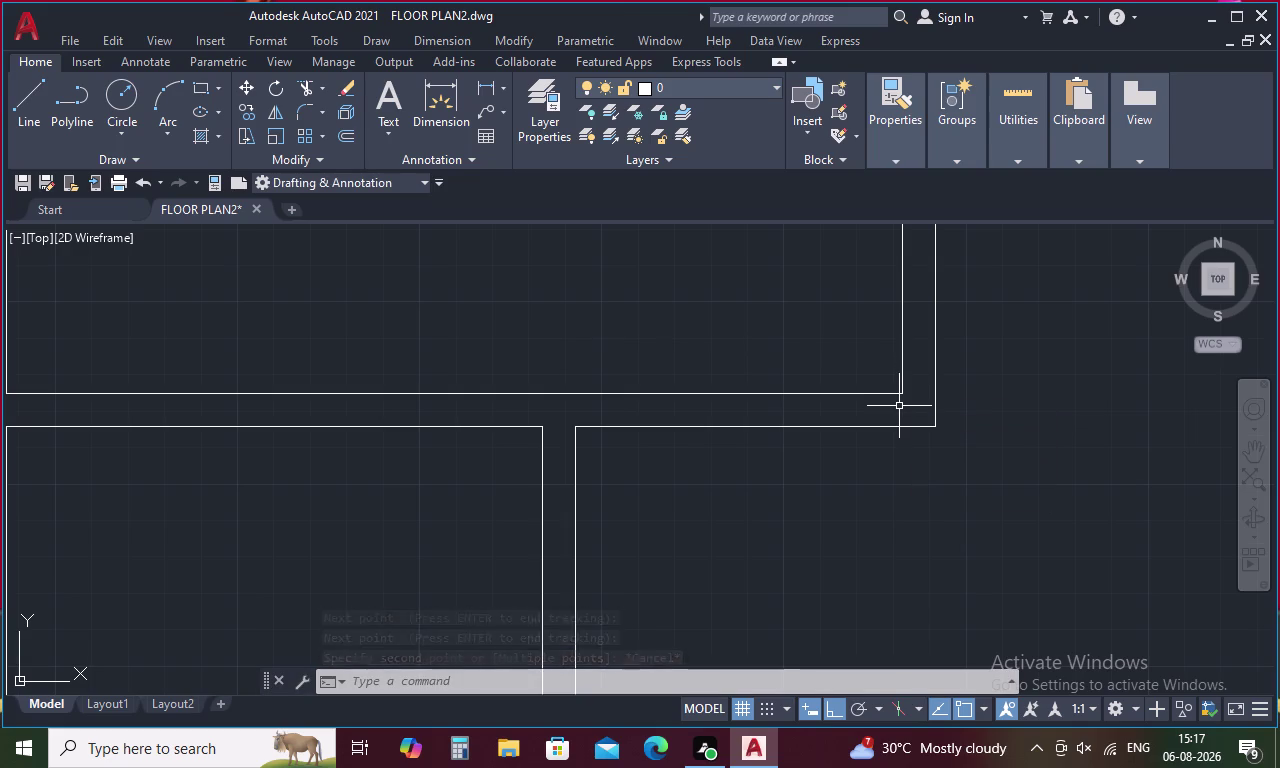
key(Escape)
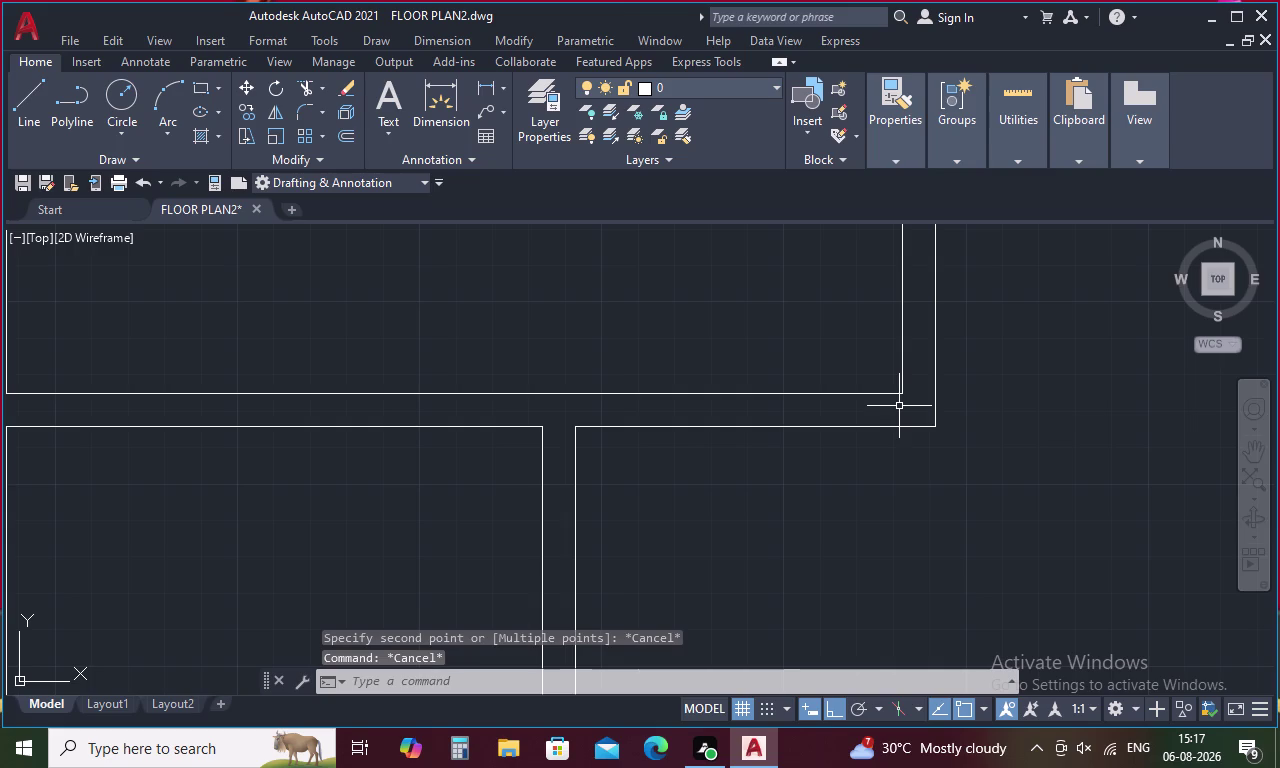
Offset the right room's top wall line 3'-9" downward.
key(o)
key(space)
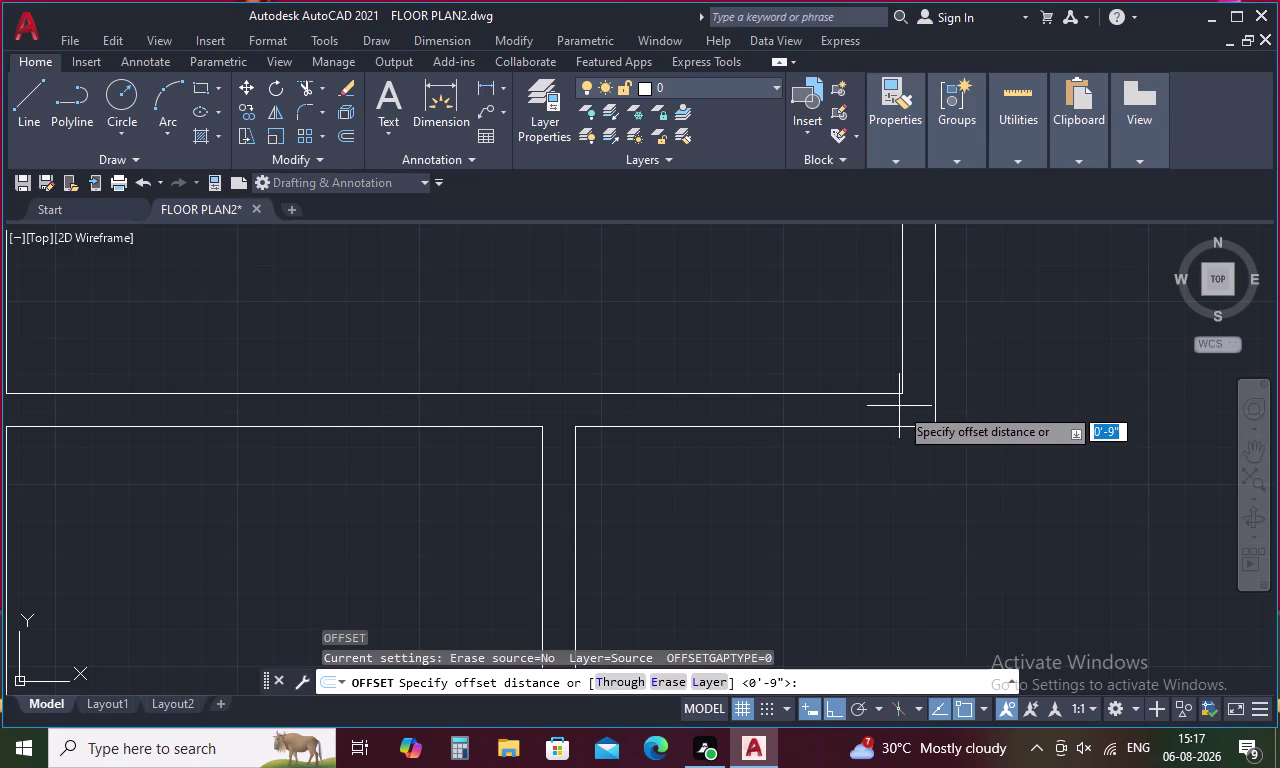
text(3)
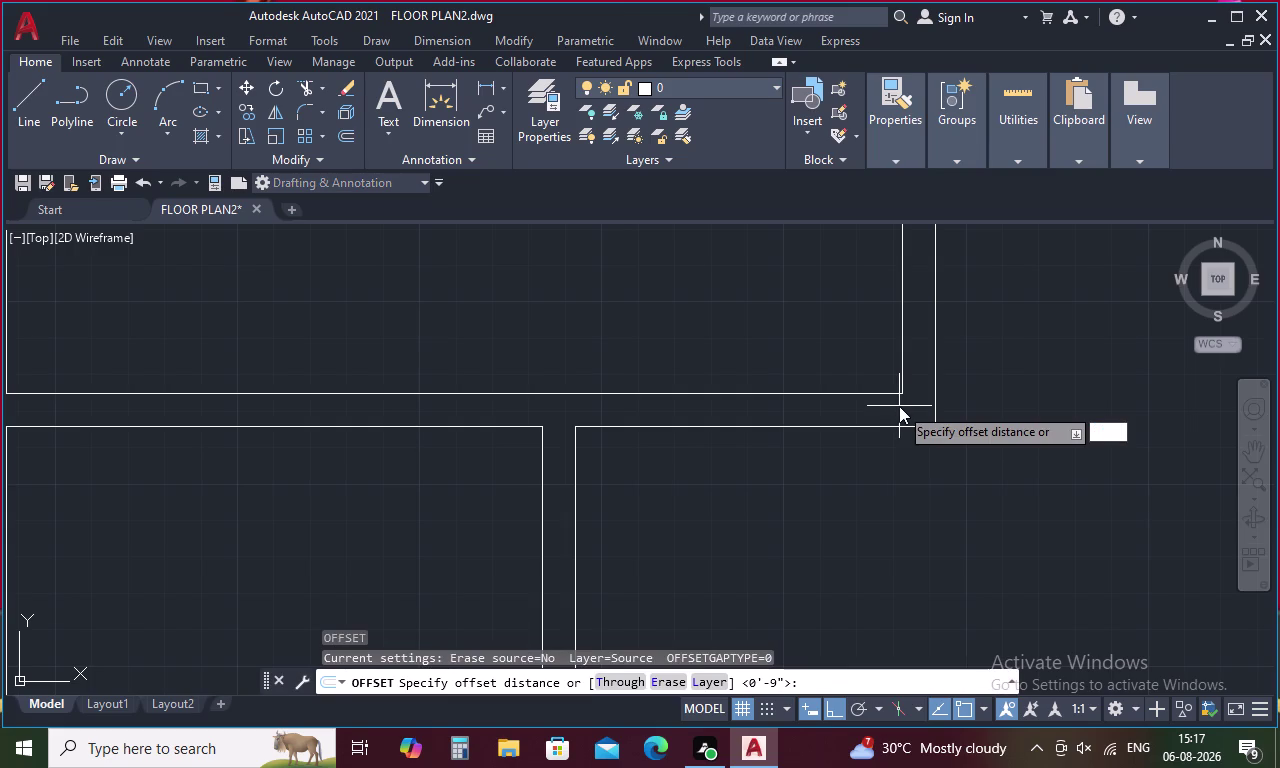
text(')
text(9")
key(Return)
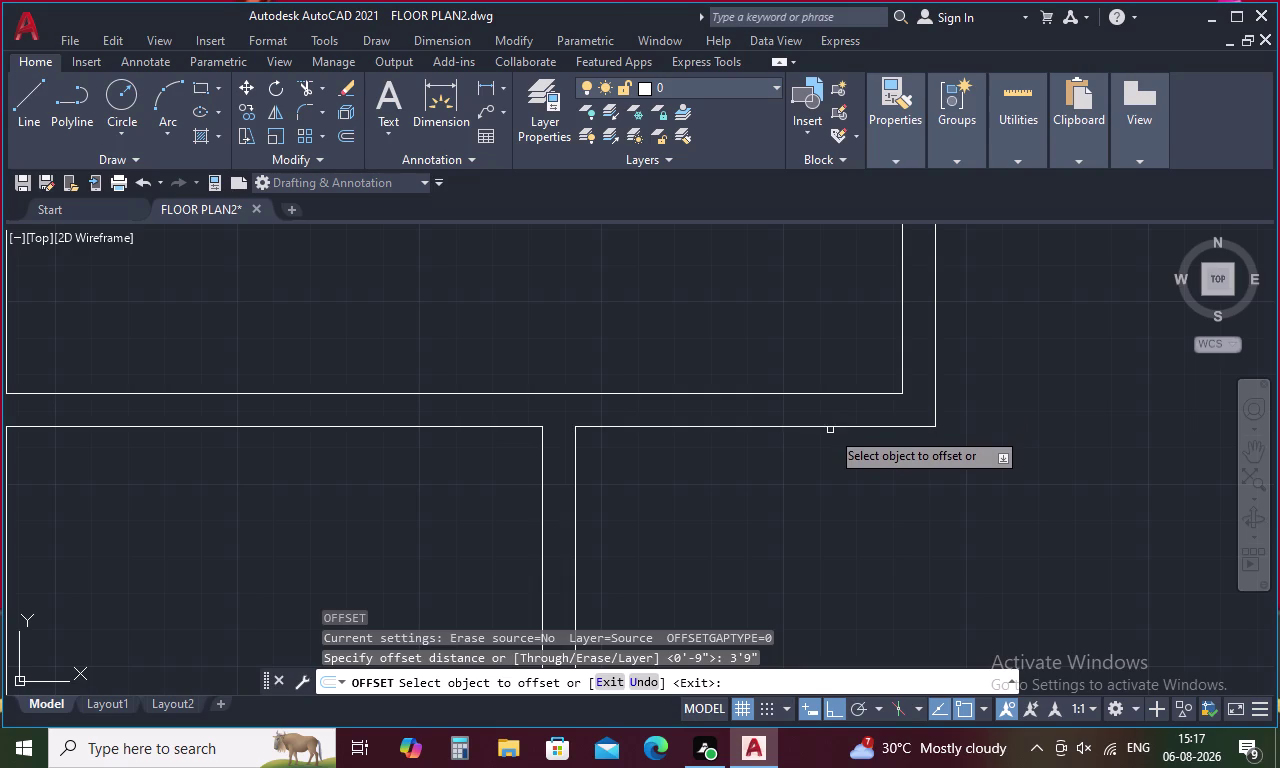
click(835, 427)
click(833, 459)
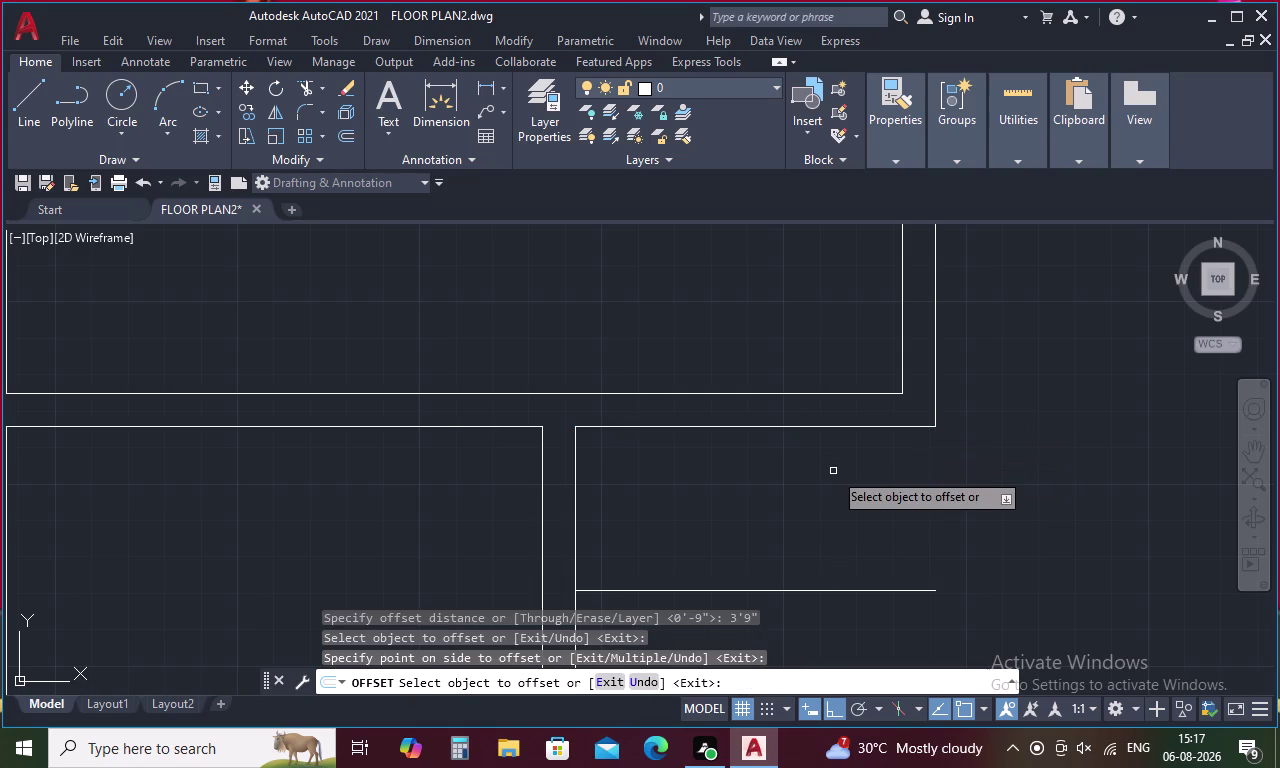
key(space)
Add a second line 9" below the new horizontal line.
key(space)
key(9)
key(space)
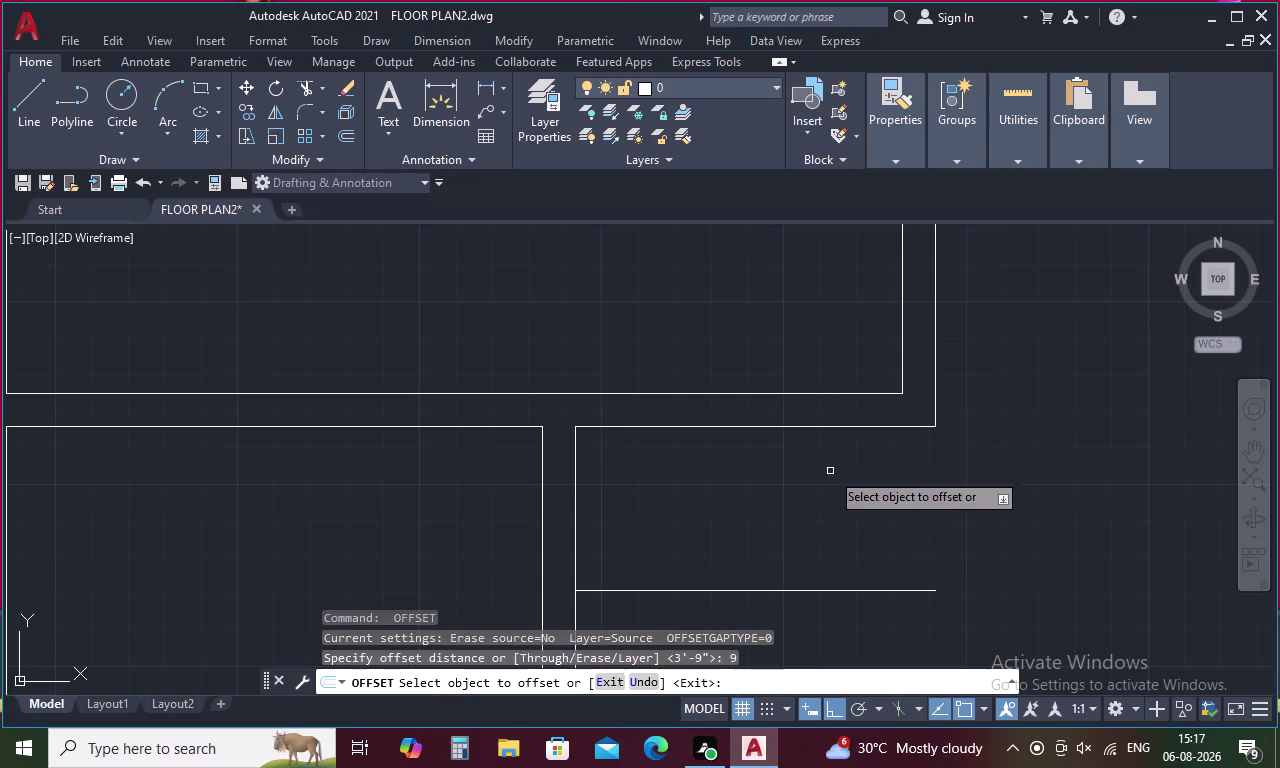
click(849, 591)
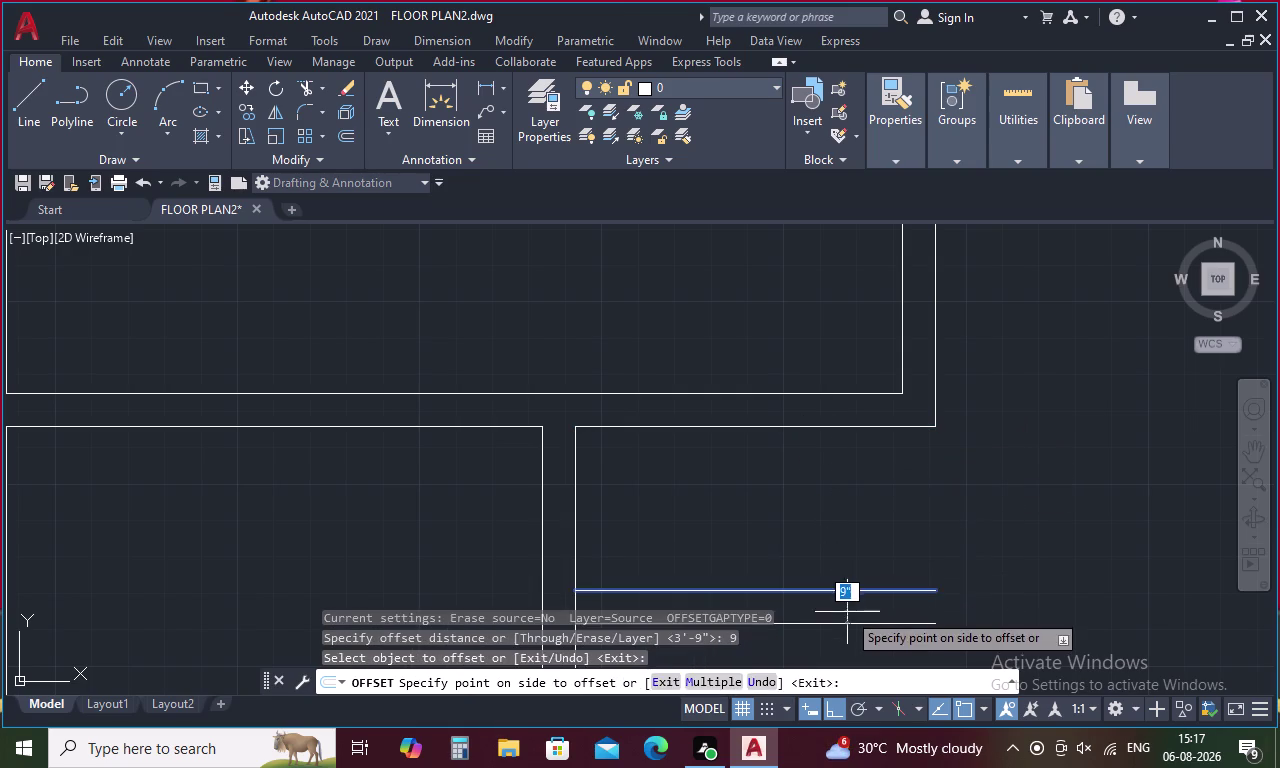
click(847, 612)
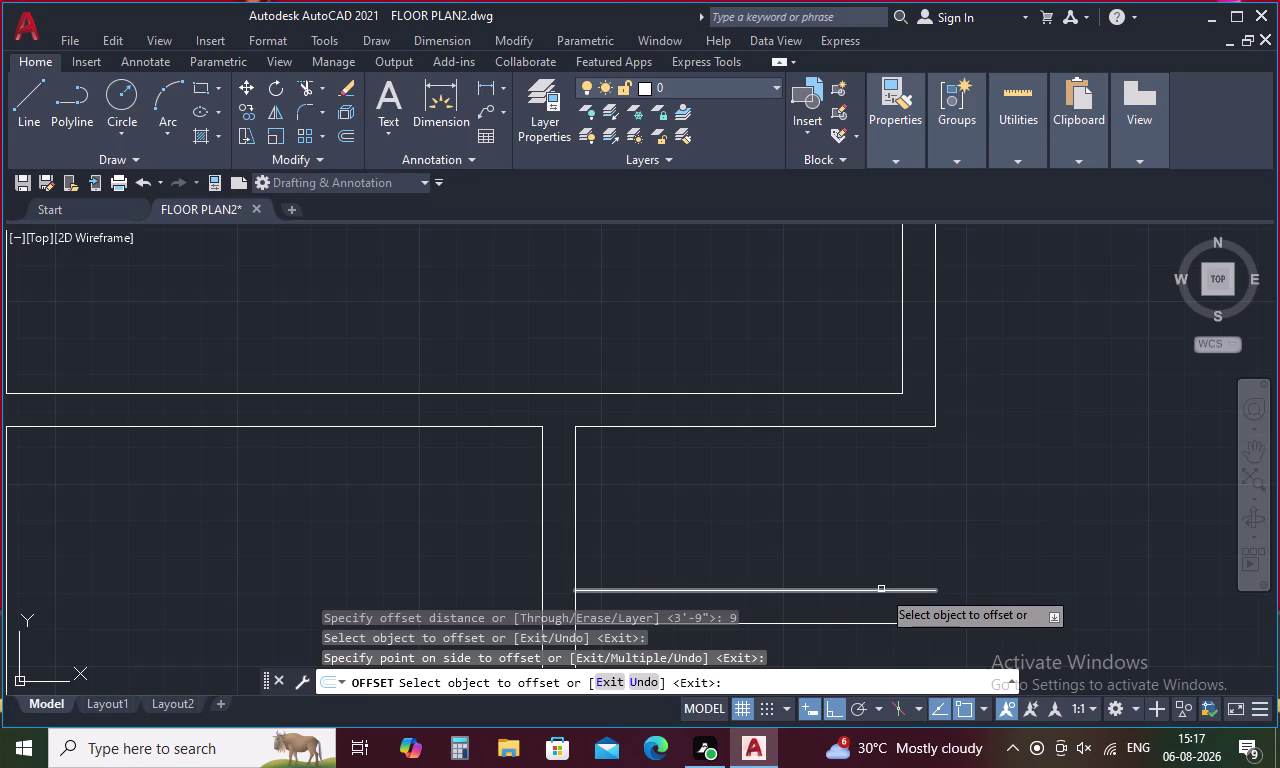
key(Escape)
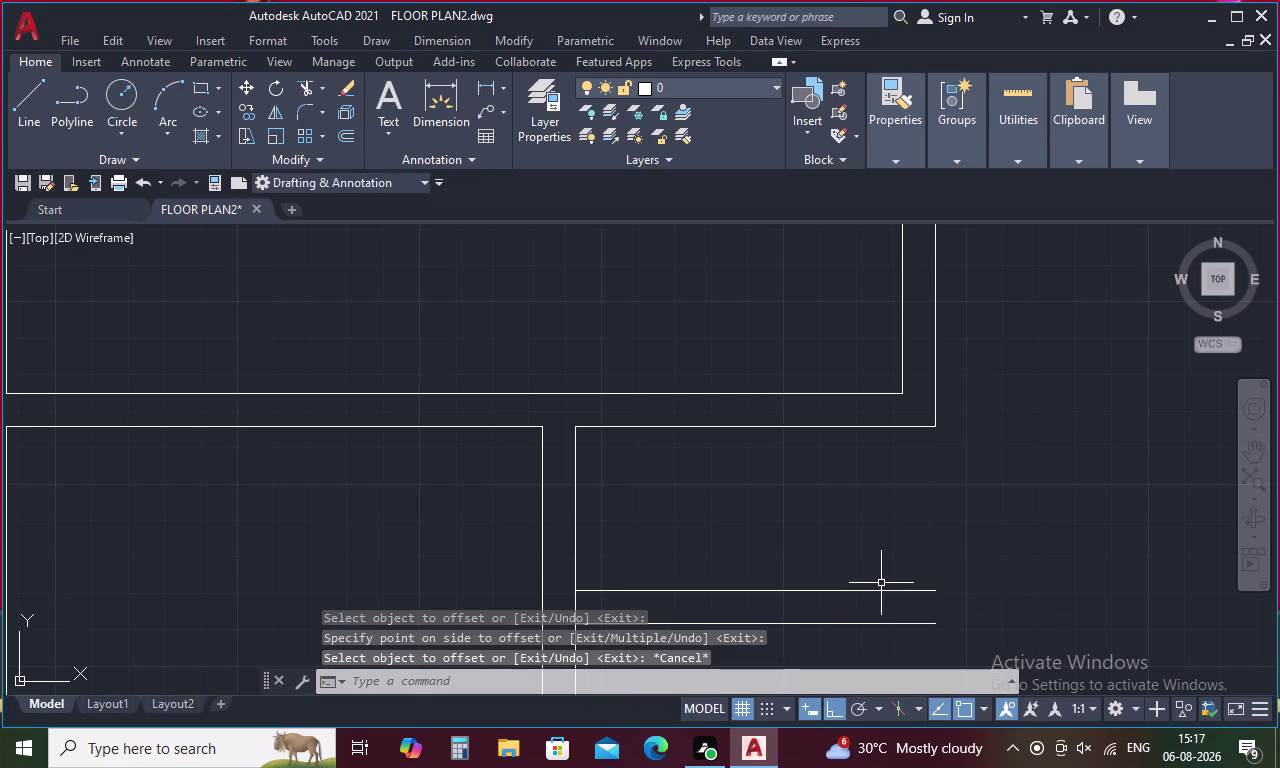
key(f)
key(space)
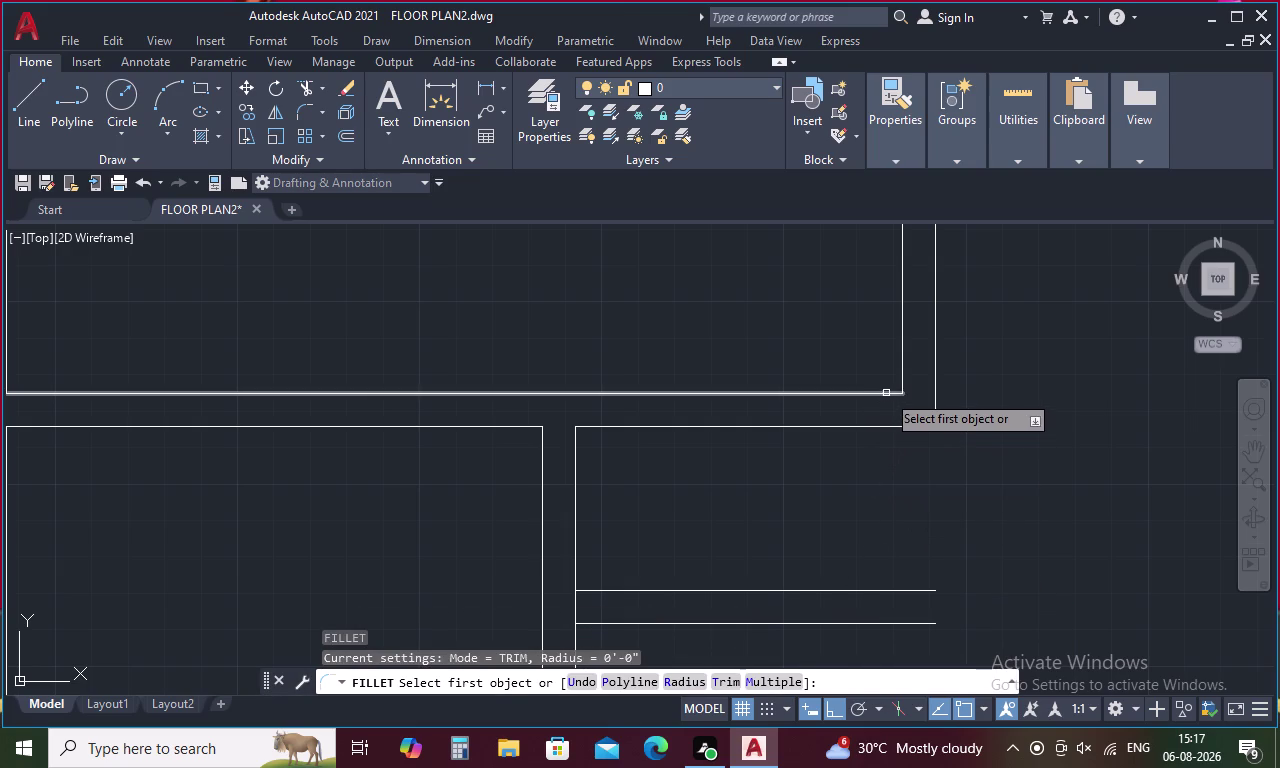
Draw a vertical line from the upper wall's inner corner to the upper new line.
click(886, 393)
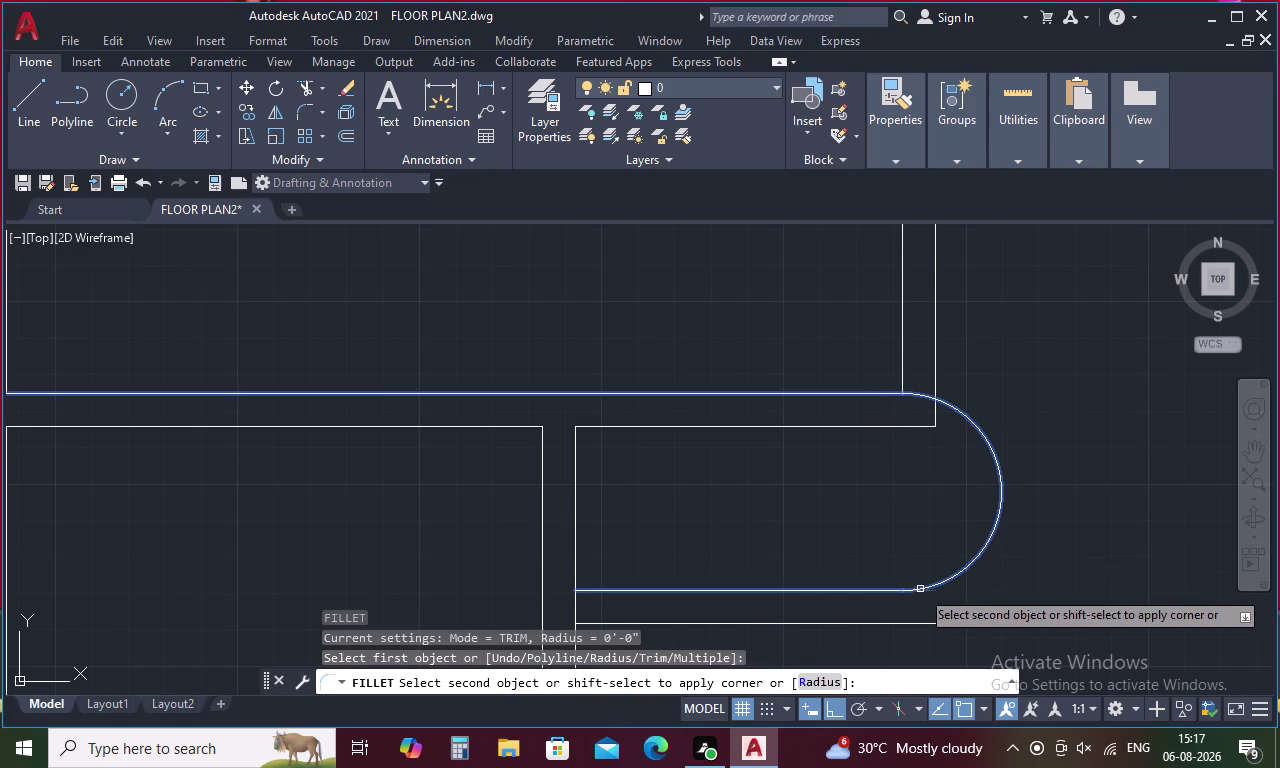
key(Escape)
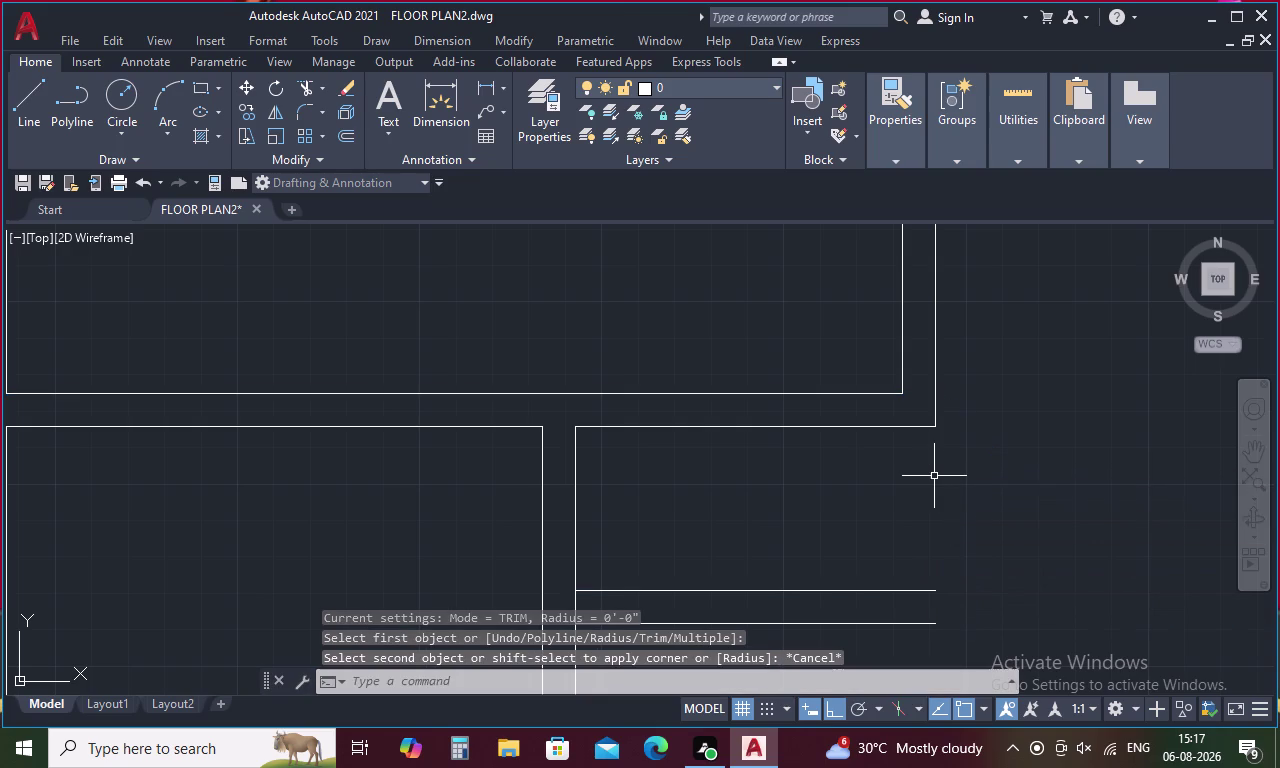
text(l)
key(space)
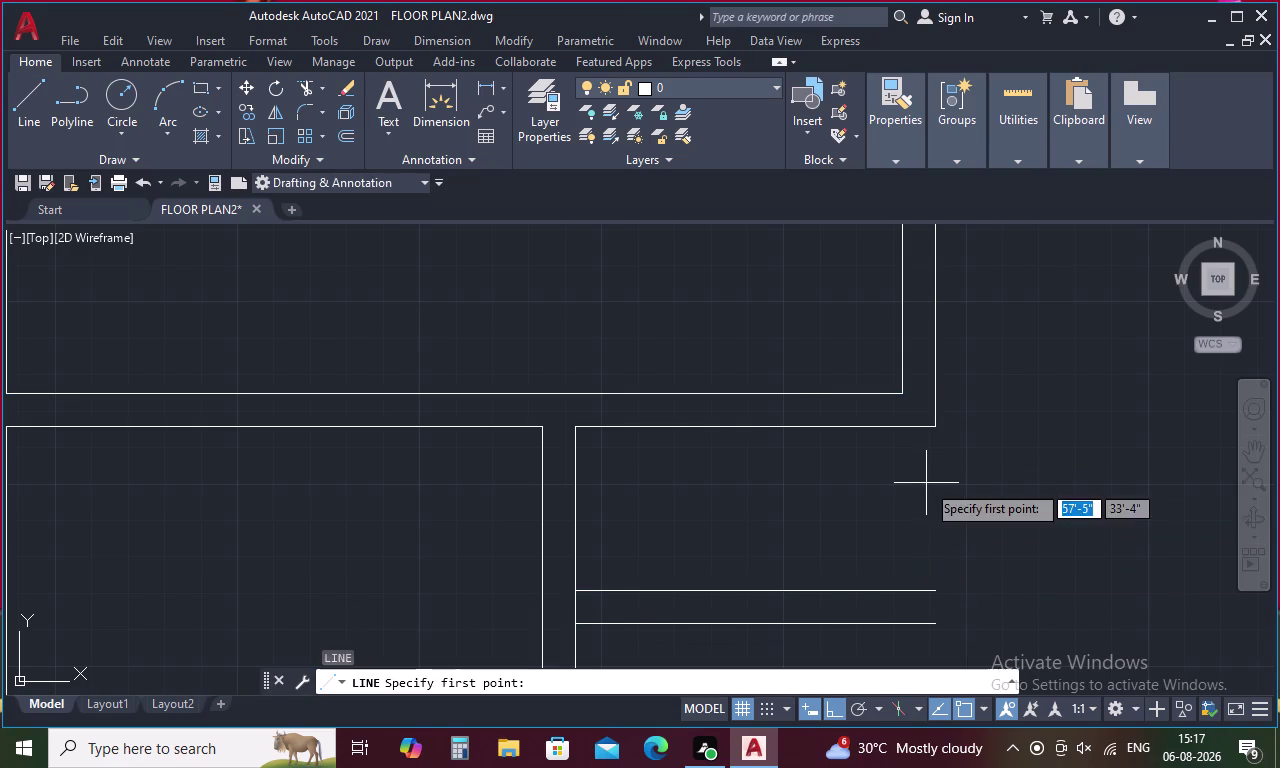
click(899, 400)
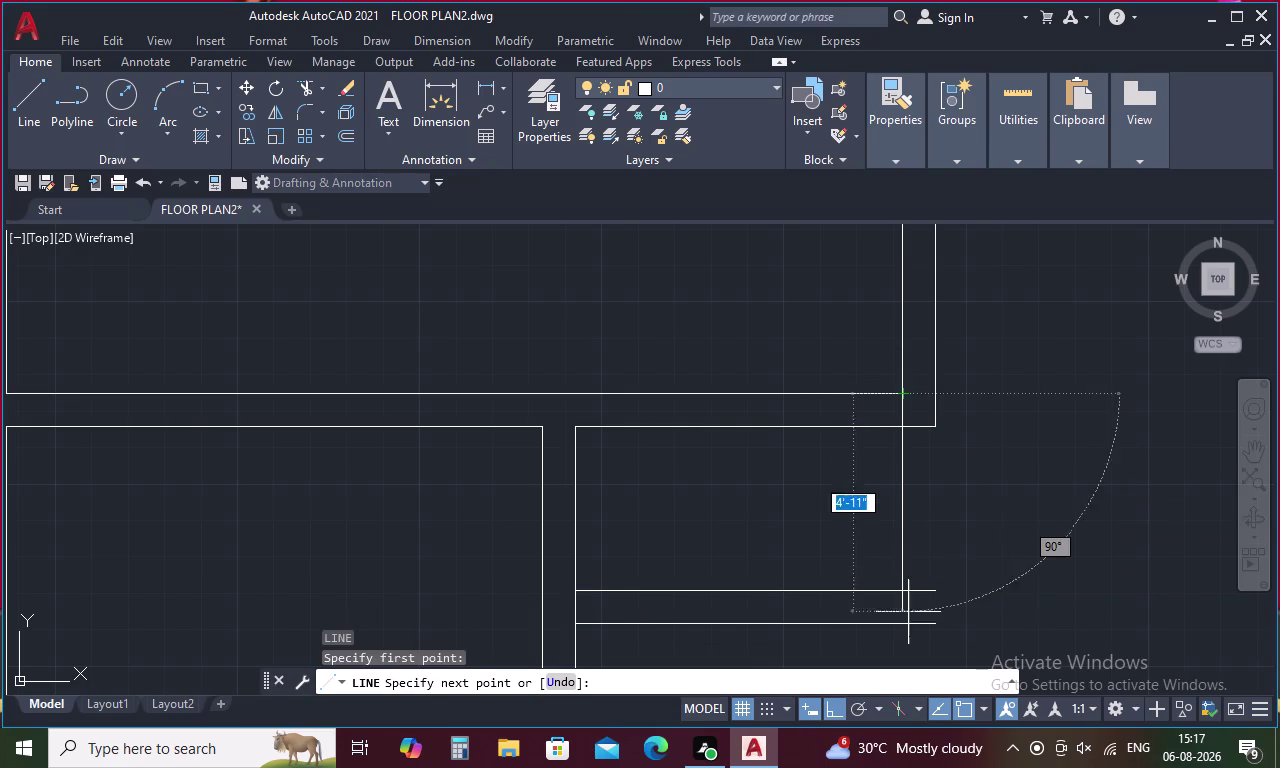
click(901, 591)
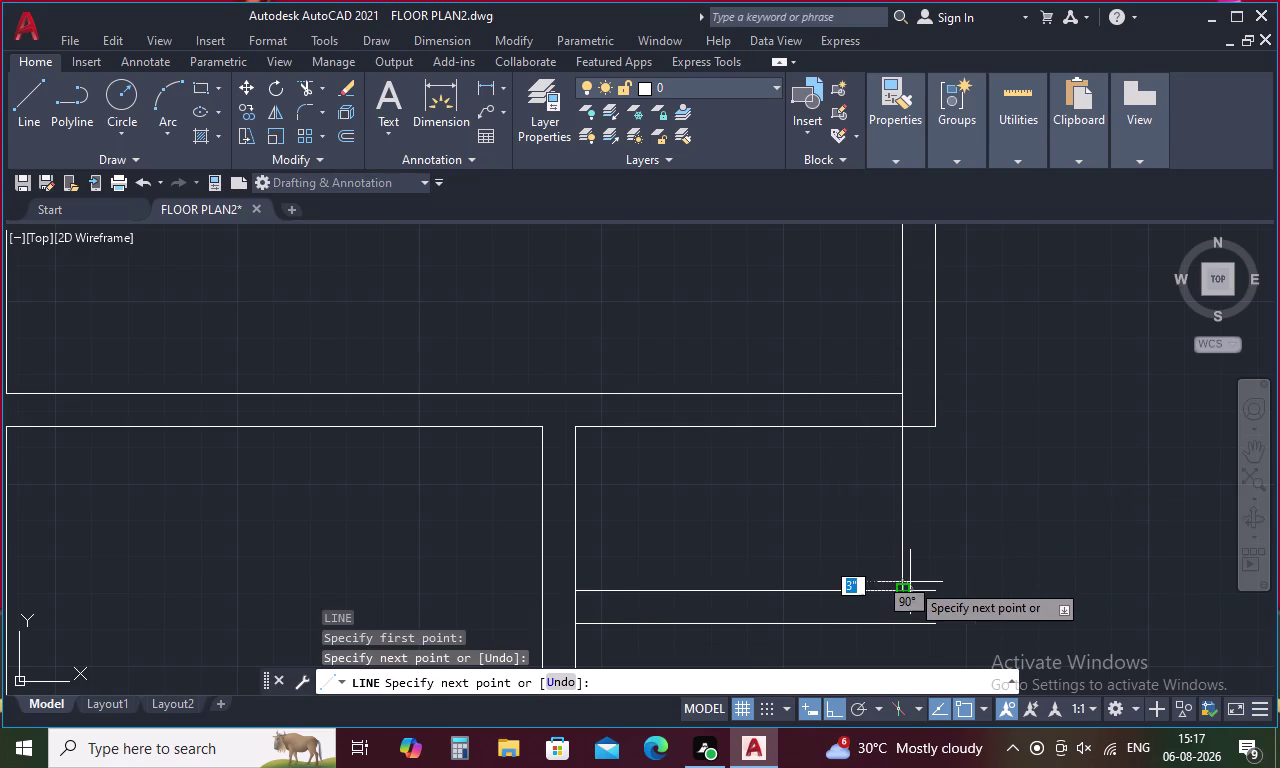
key(Escape)
Draw a second vertical line from the outer wall corner to the lower new line.
key(space)
click(933, 430)
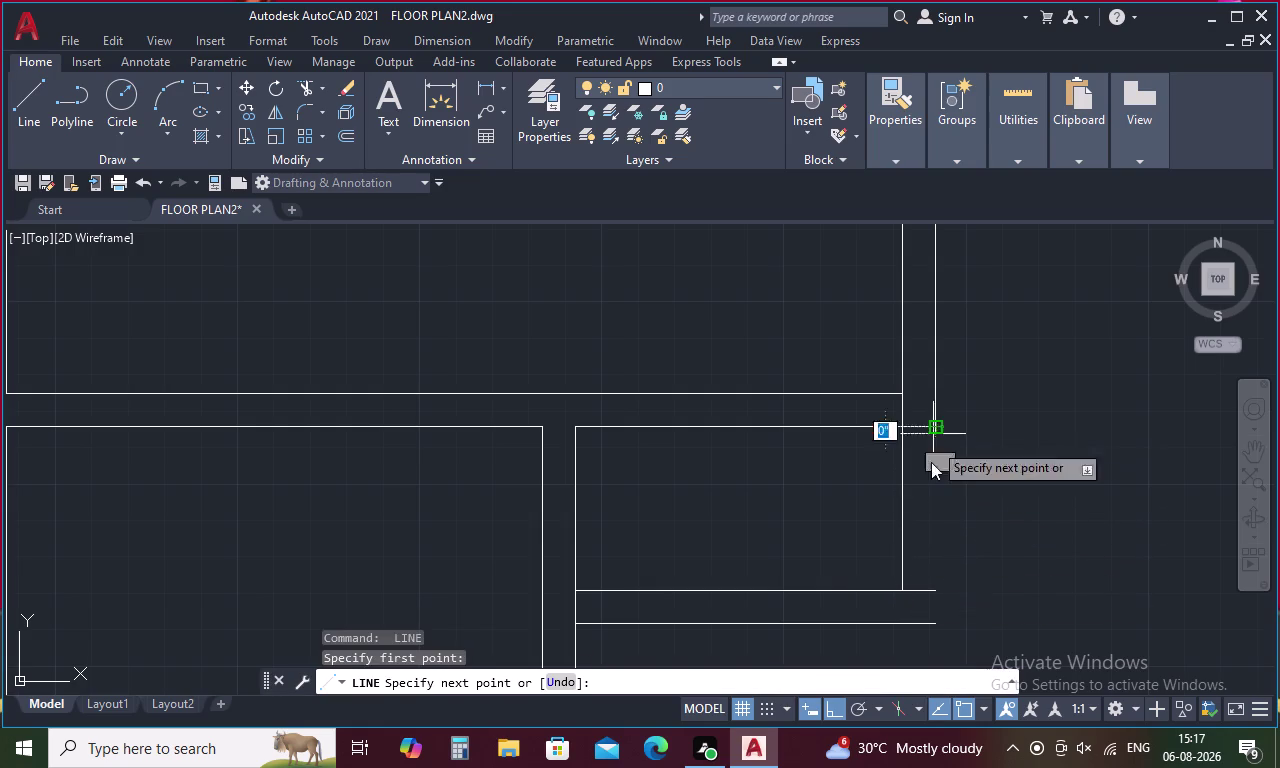
click(937, 626)
key(Escape)
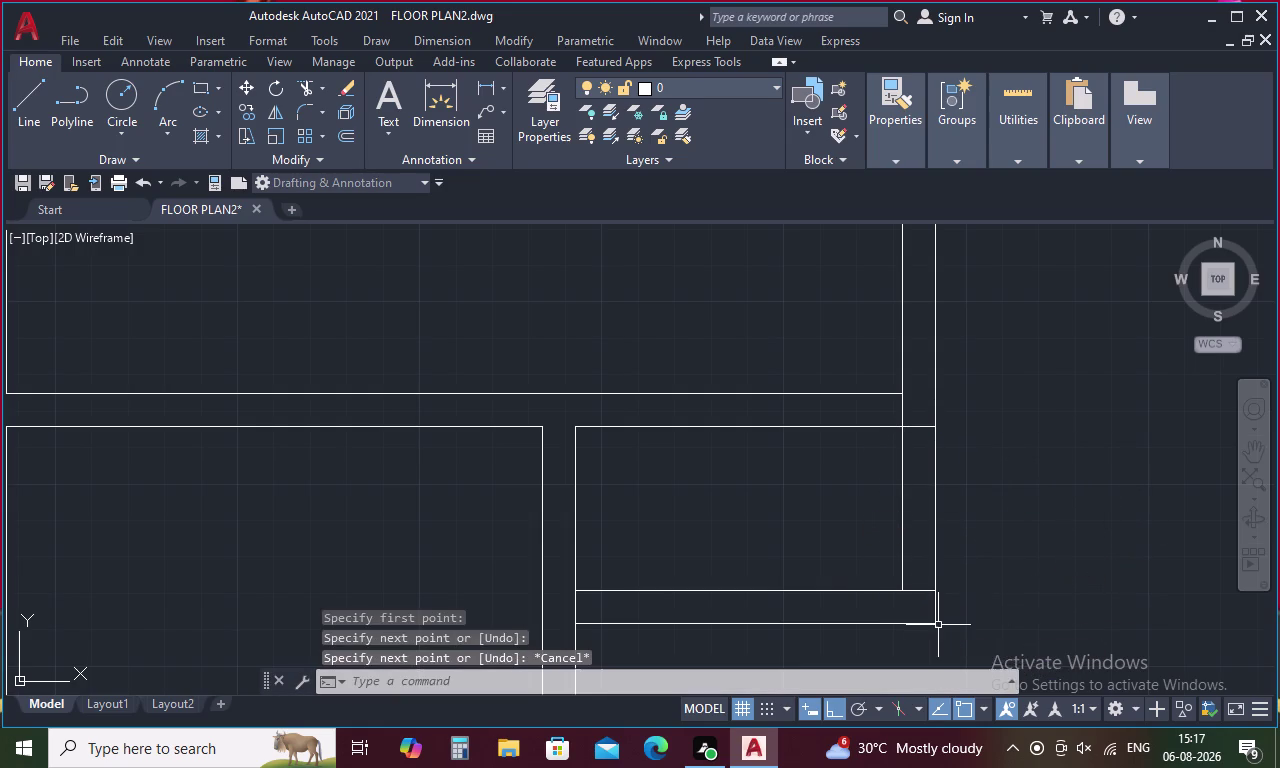
text(tr)
key(space)
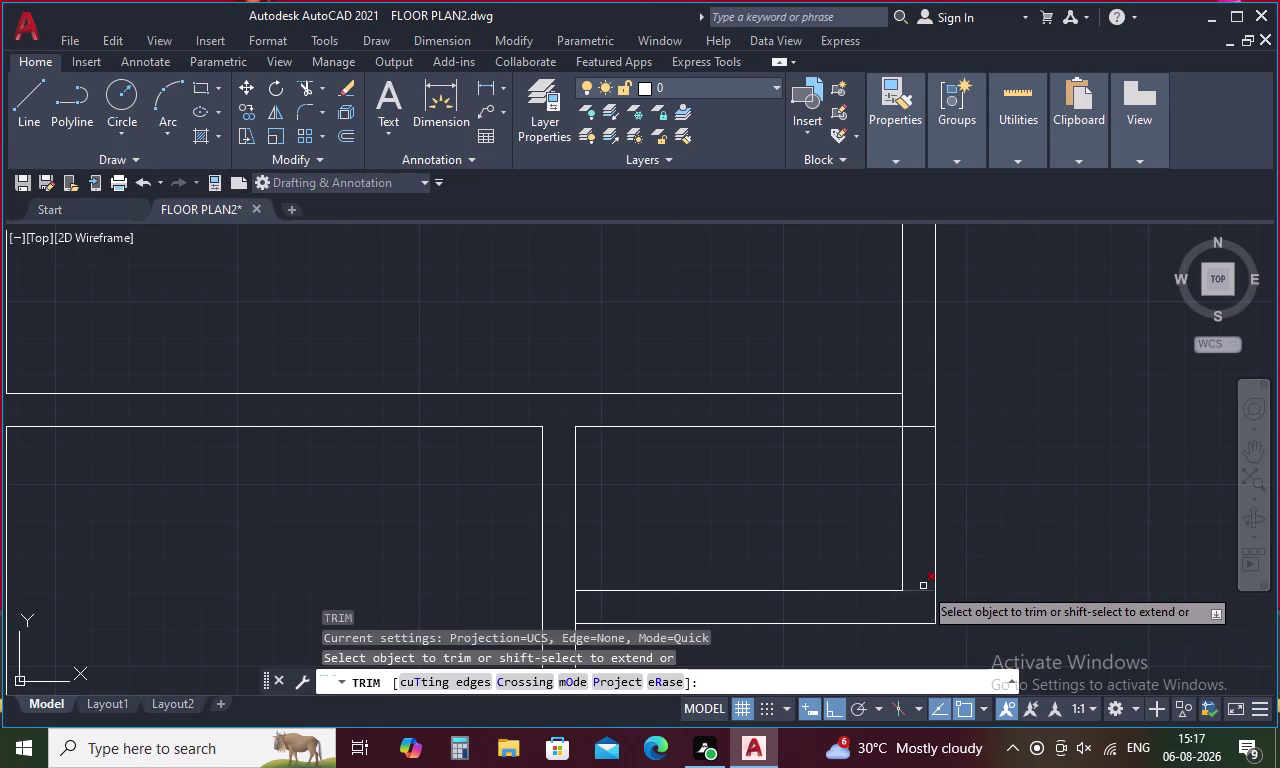
Bring the whole floor plan back into view.
drag(919, 571, 915, 609)
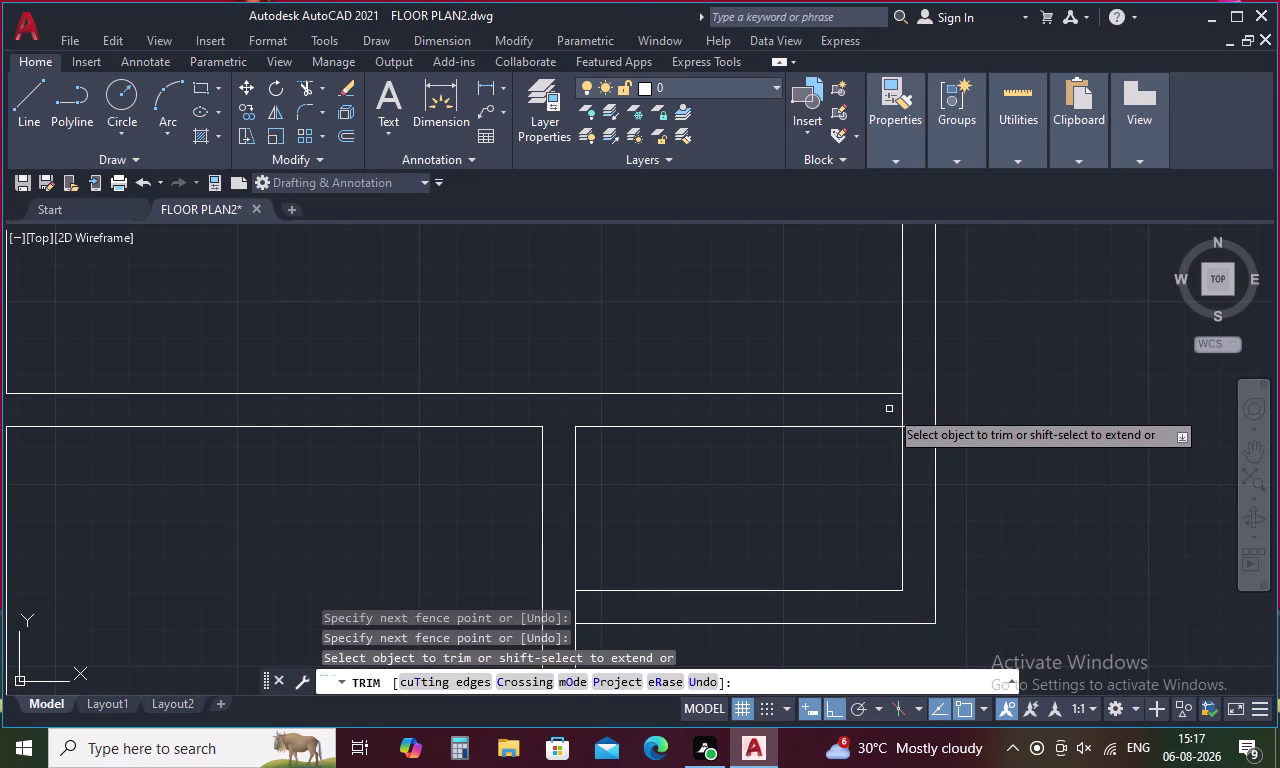
drag(890, 408, 923, 437)
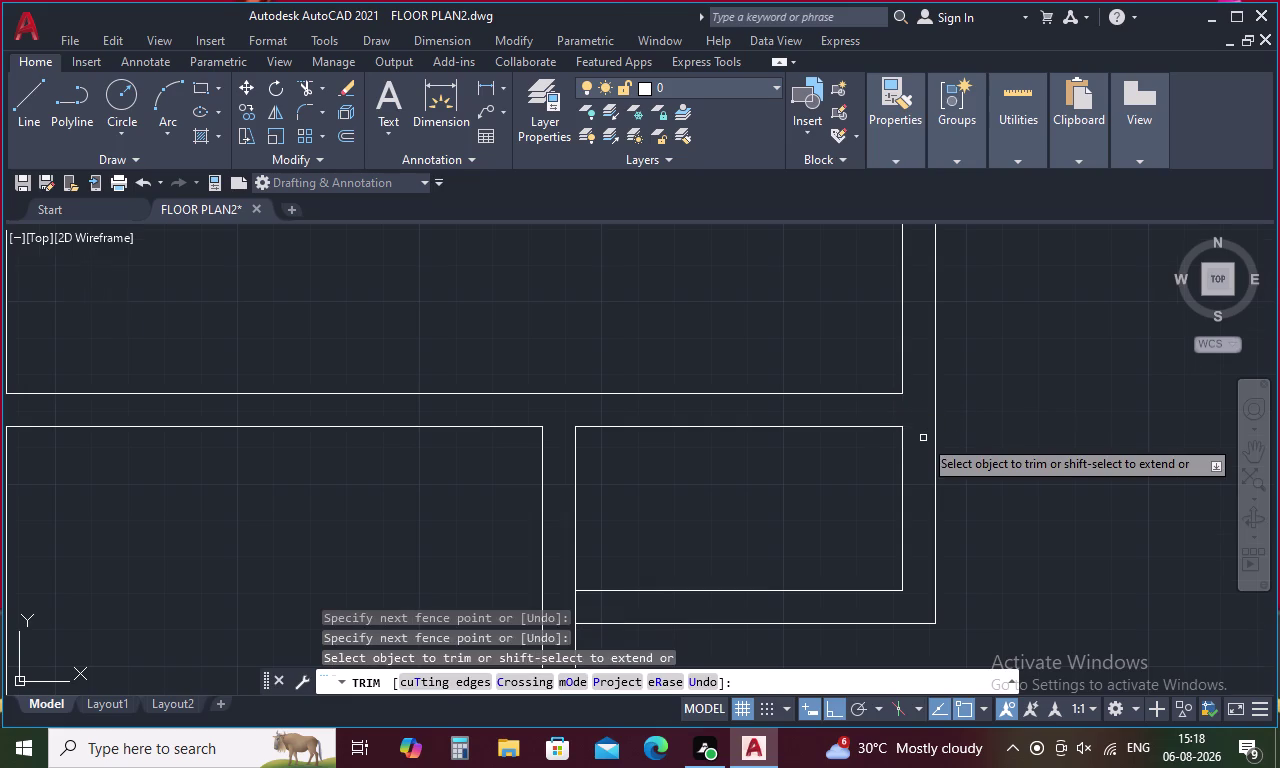
scroll(down, 3)
middle_drag(843, 387, 843, 442)
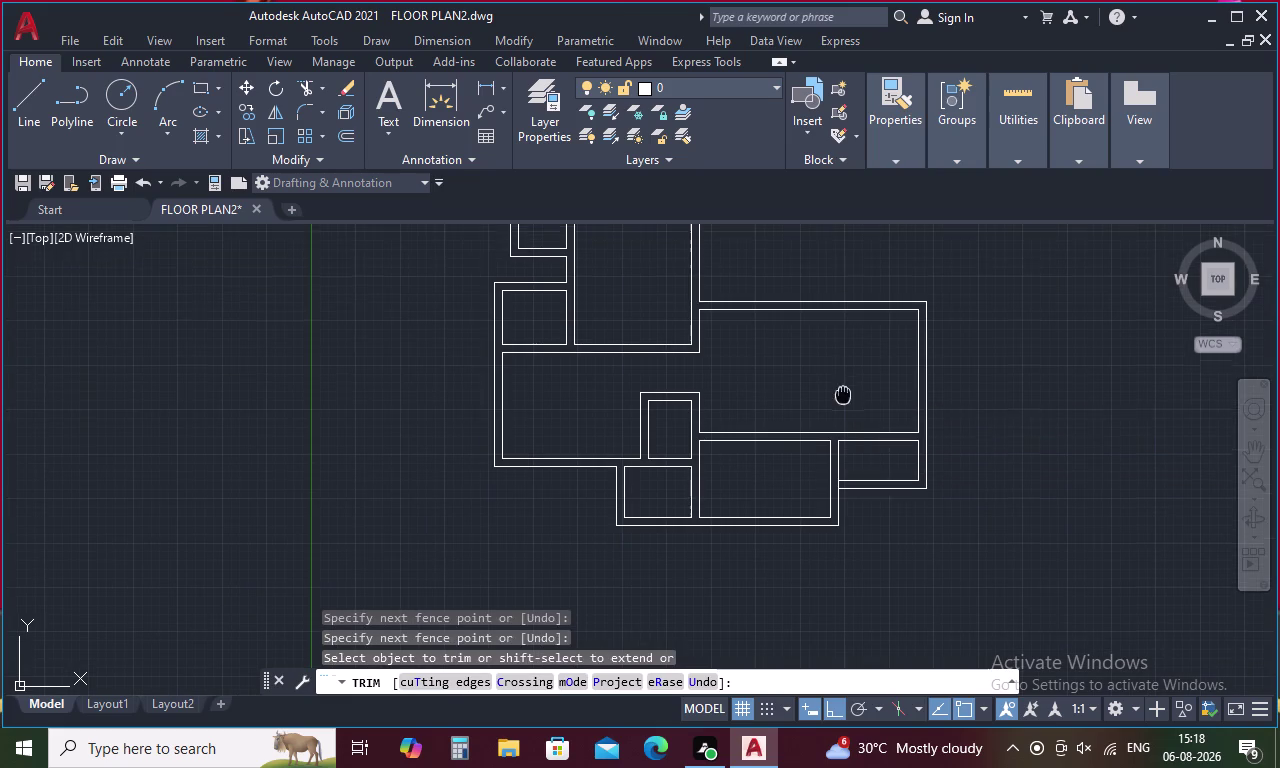
middle_drag(843, 442, 842, 509)
middle_drag(843, 511, 923, 538)
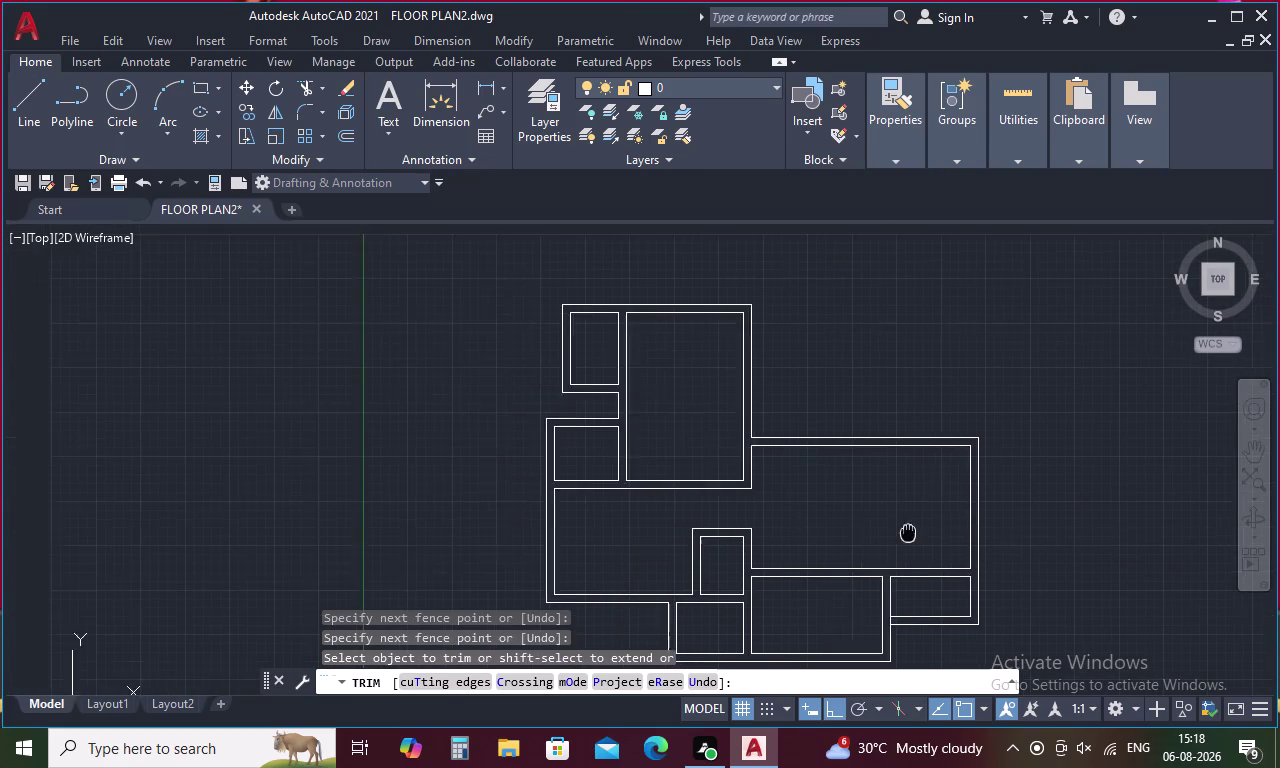
middle_drag(923, 538, 932, 538)
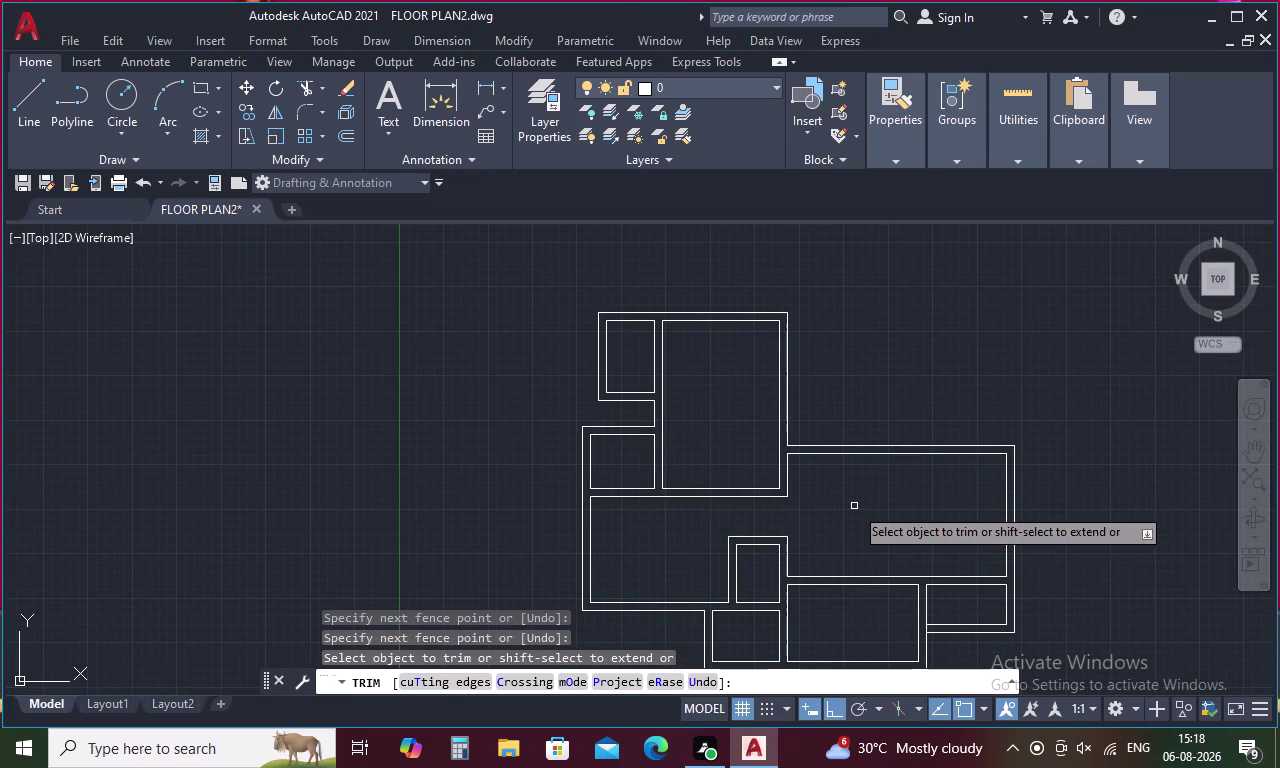
Enter 10' at the trim prompt, then cancel trimming and start OFFSET.
key(o)
key(space)
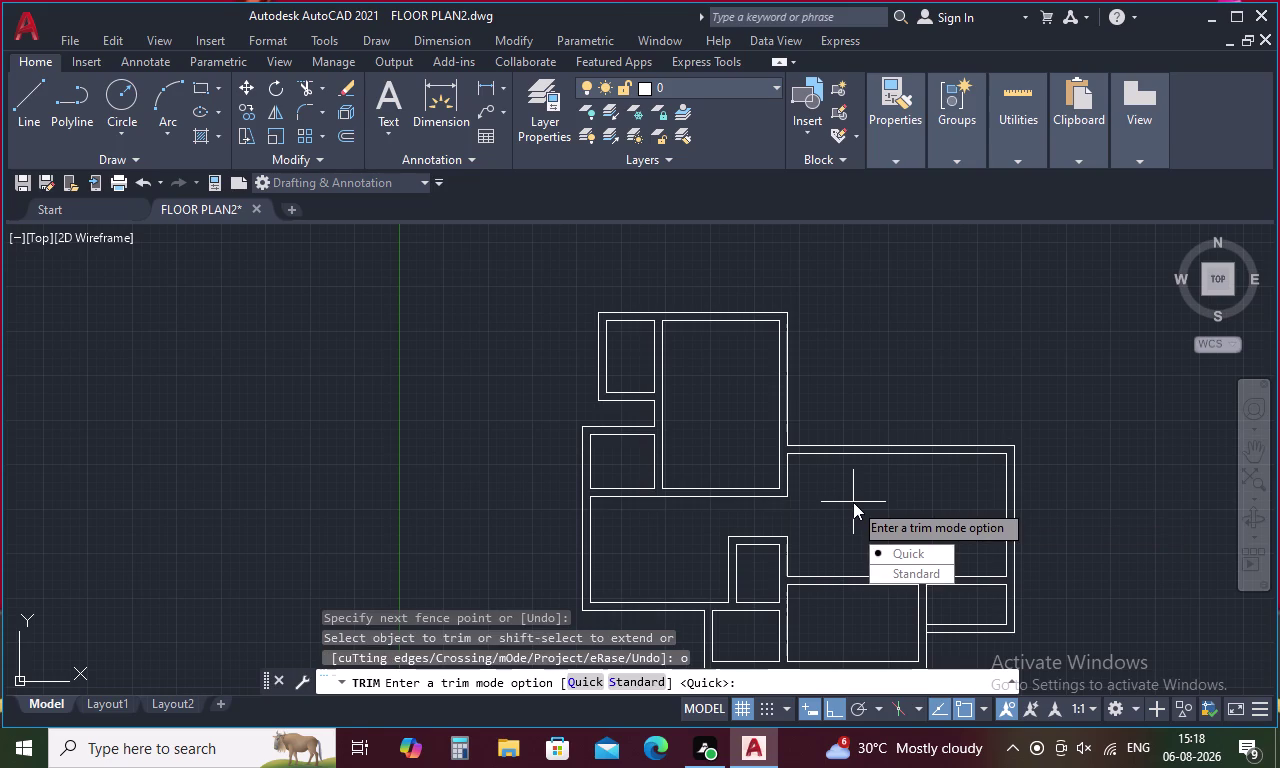
key(1)
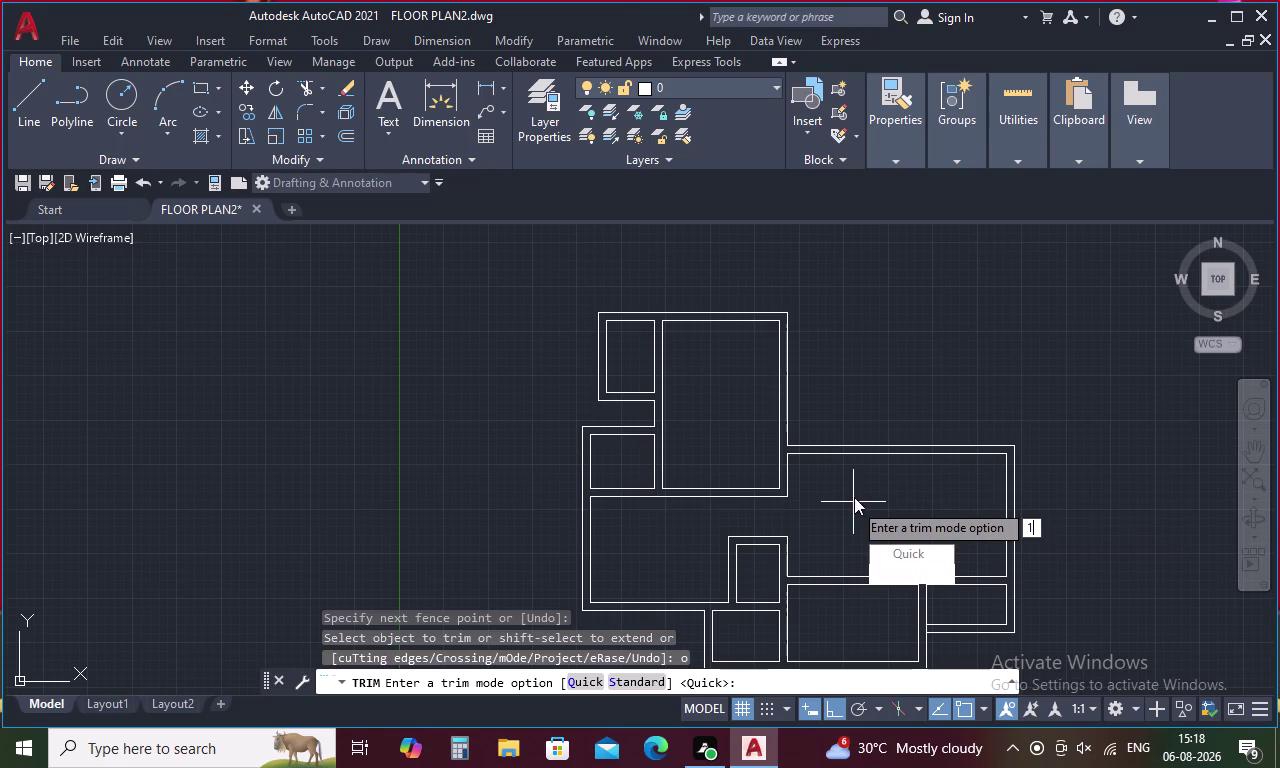
key(0)
key(apostrophe)
key(Return)
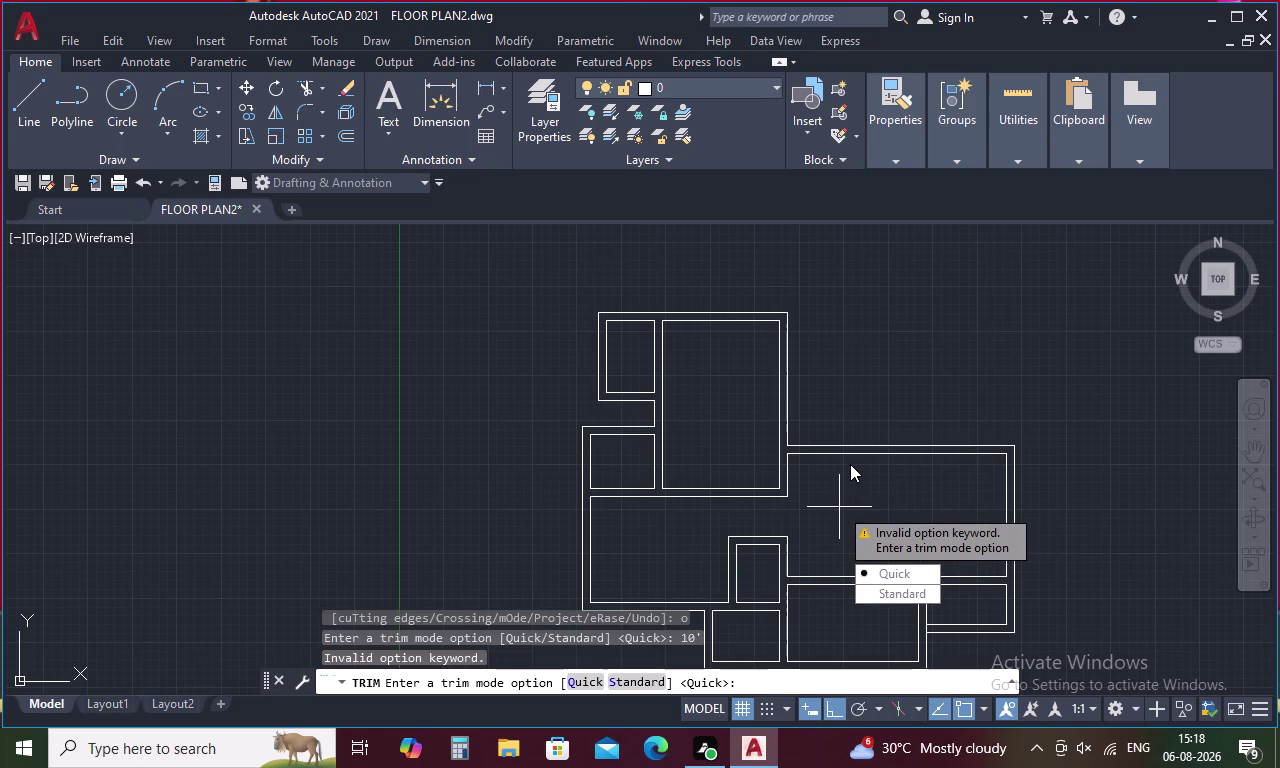
key(Escape)
key(Escape)
key(o)
key(space)
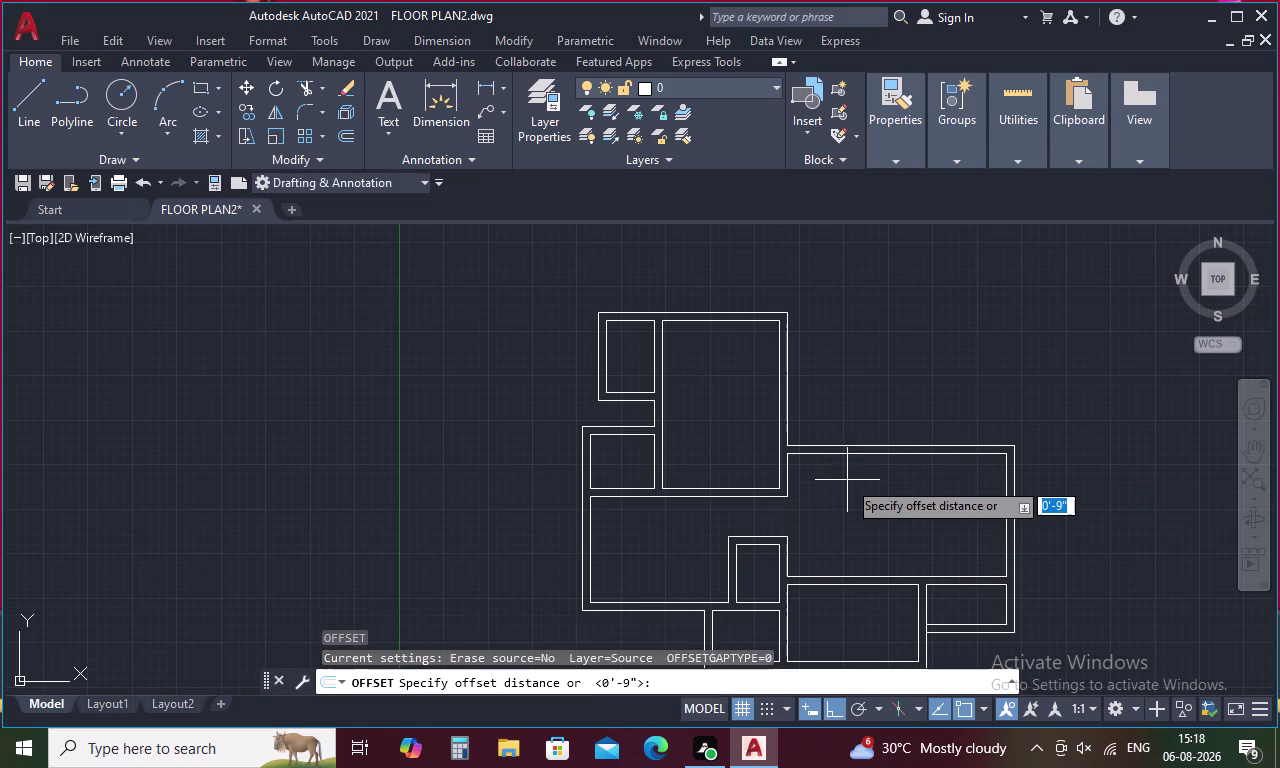
Offset the right wing's top wall line 10 feet upward.
text(10)
text('[)
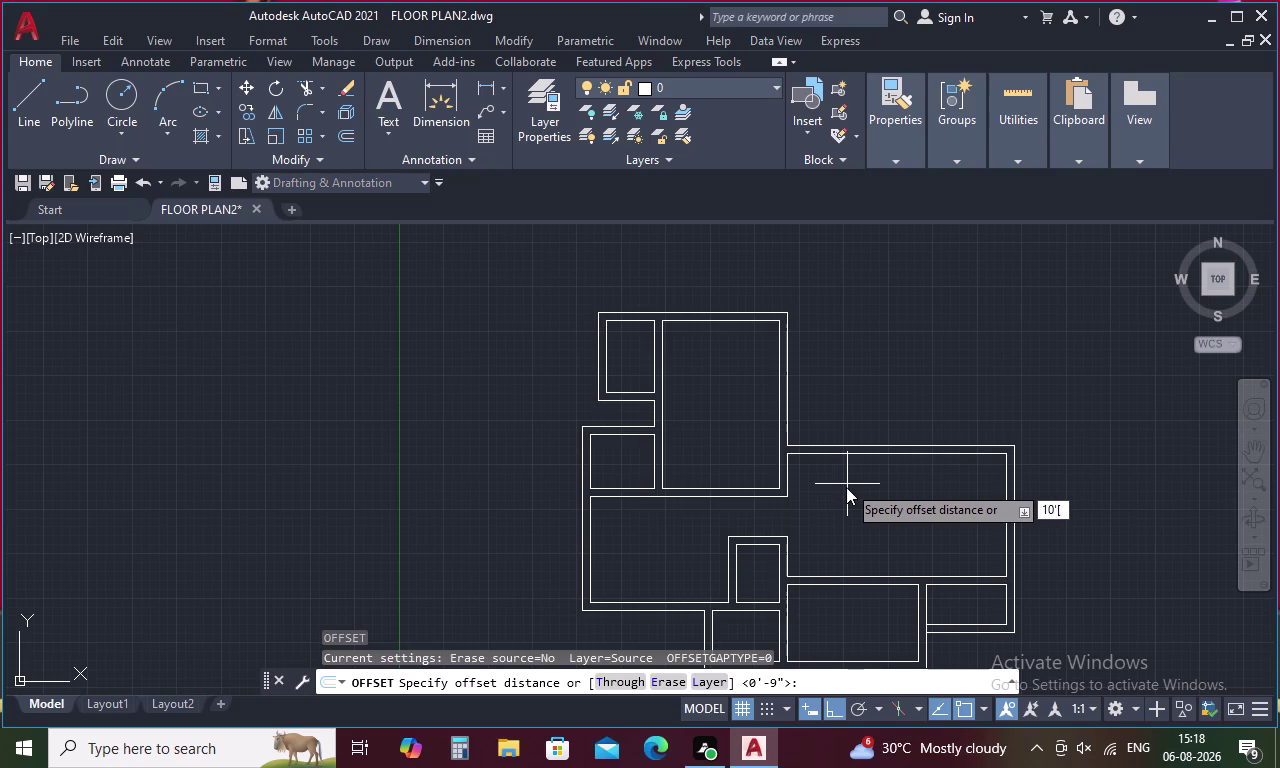
key(BackSpace)
key(space)
click(842, 447)
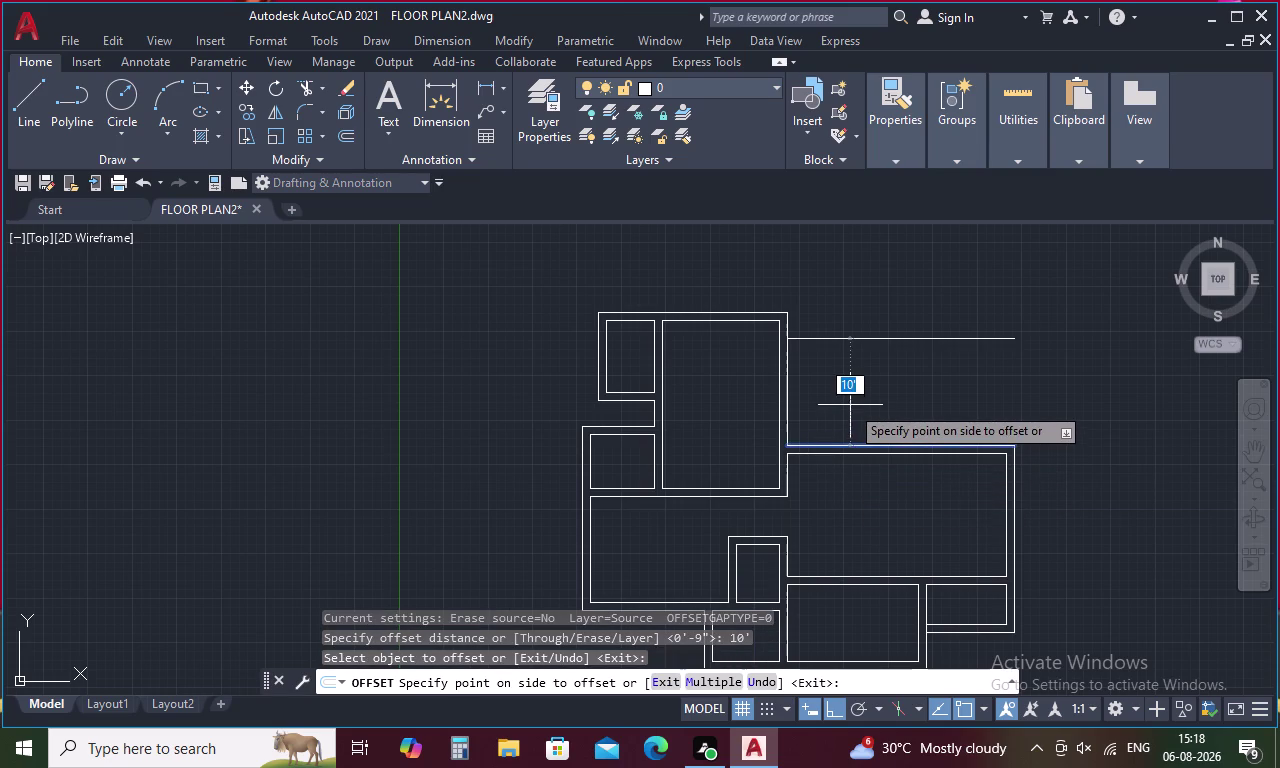
click(851, 404)
key(space)
Add a 9-inch copy above the new horizontal wall line.
key(space)
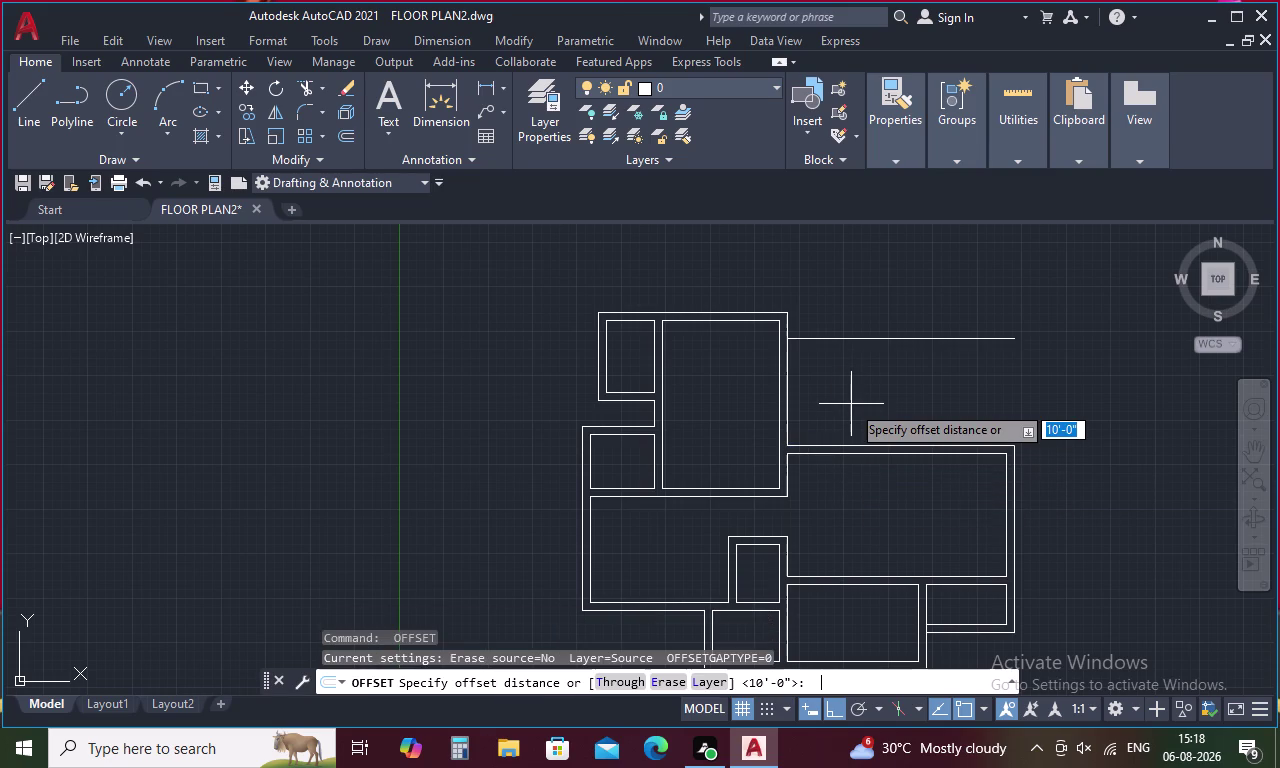
text(9)
key(space)
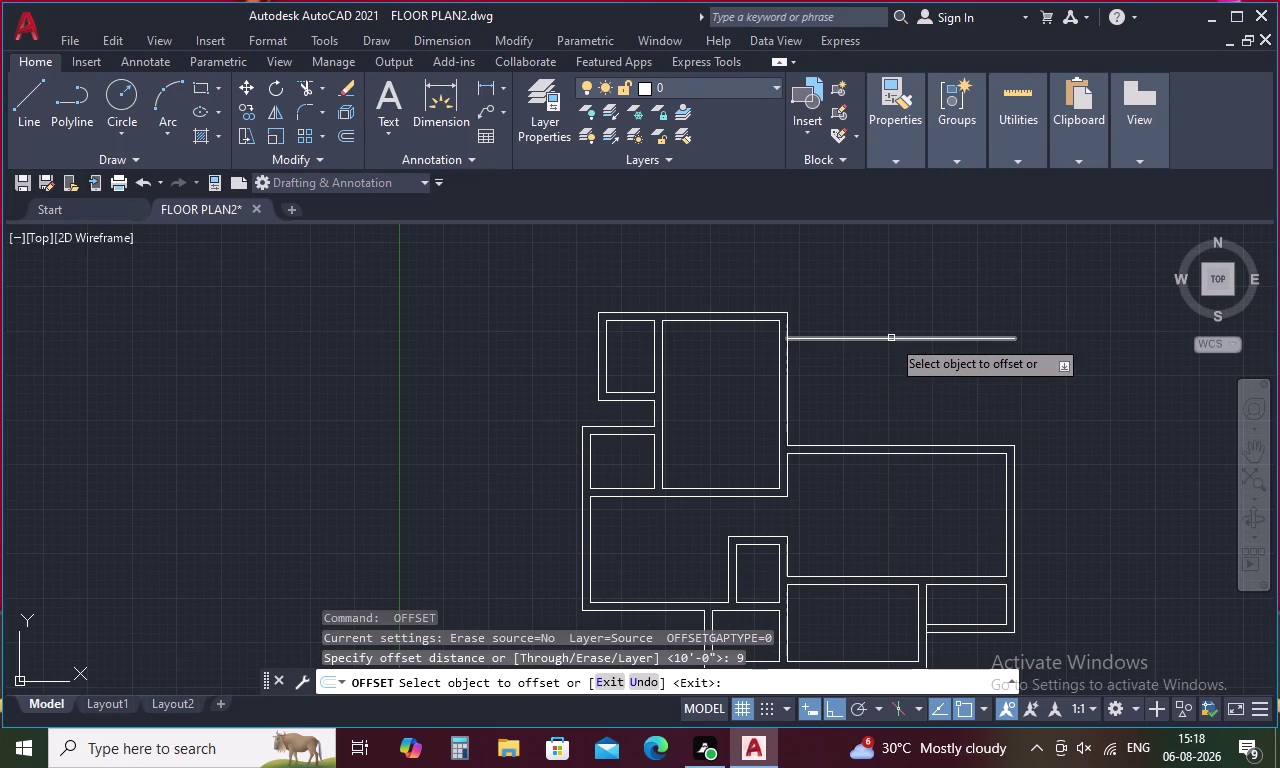
click(891, 338)
click(894, 316)
key(Escape)
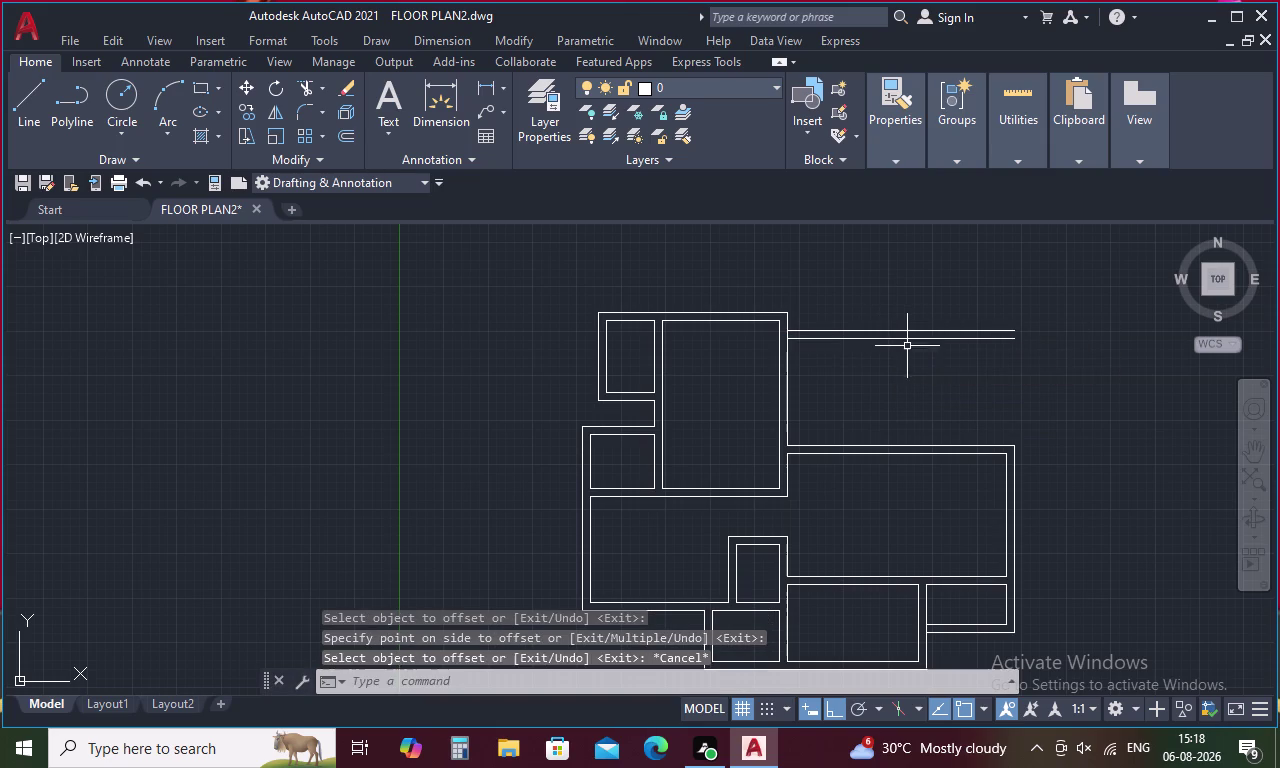
Offset the upper block's east wall line 10 feet to the east.
key(o)
key(space)
key(1)
key(0)
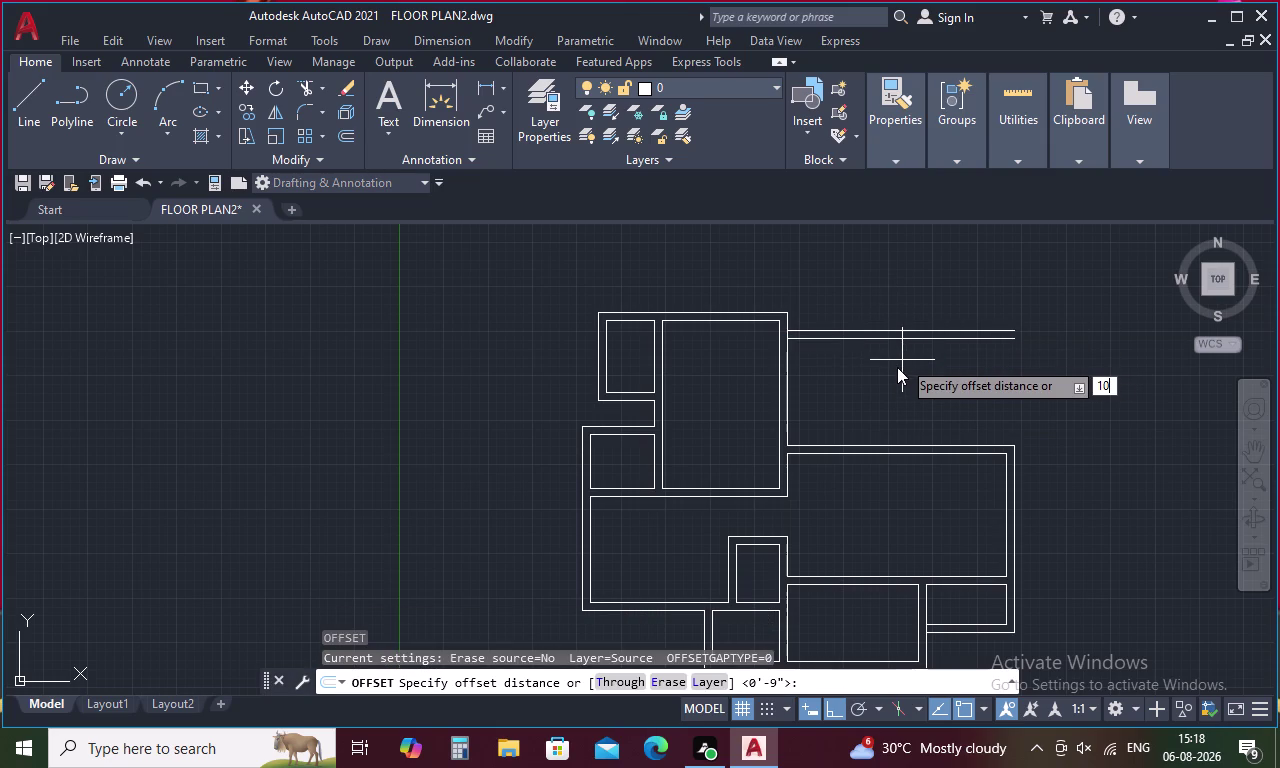
key(apostrophe)
key(space)
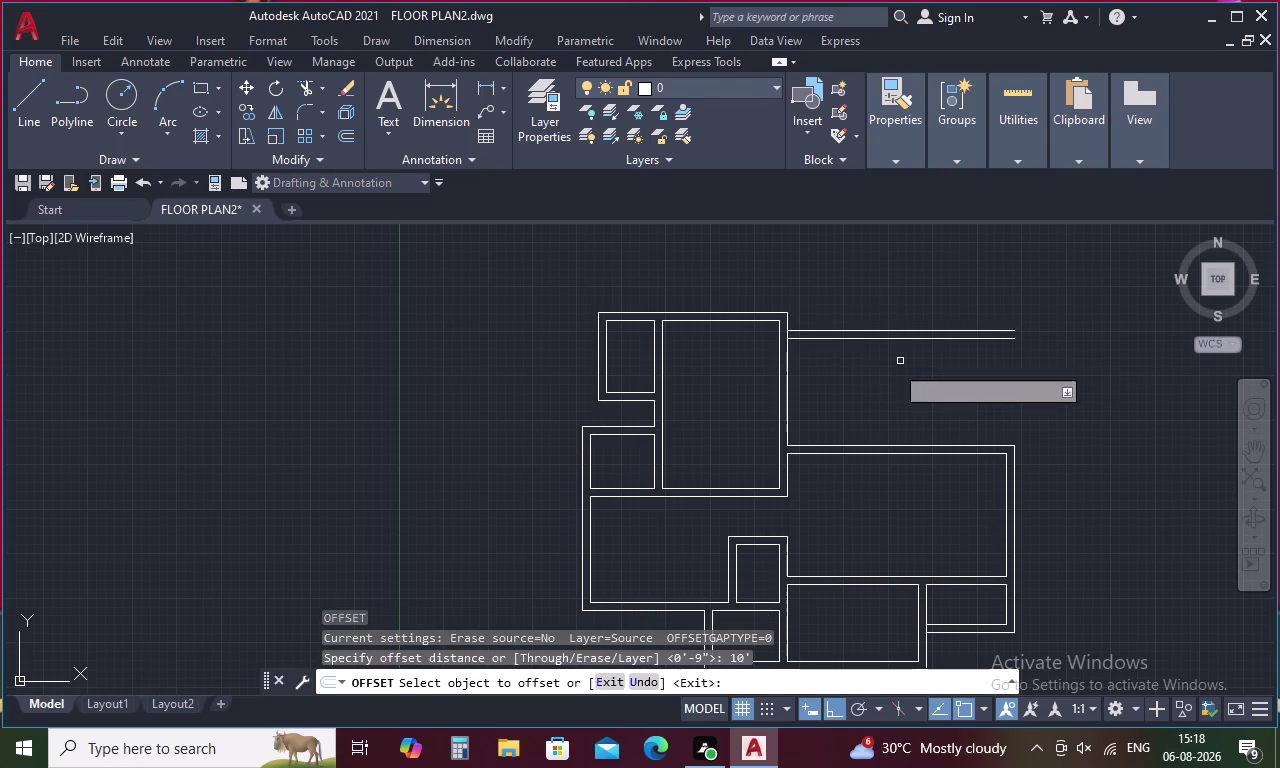
click(787, 397)
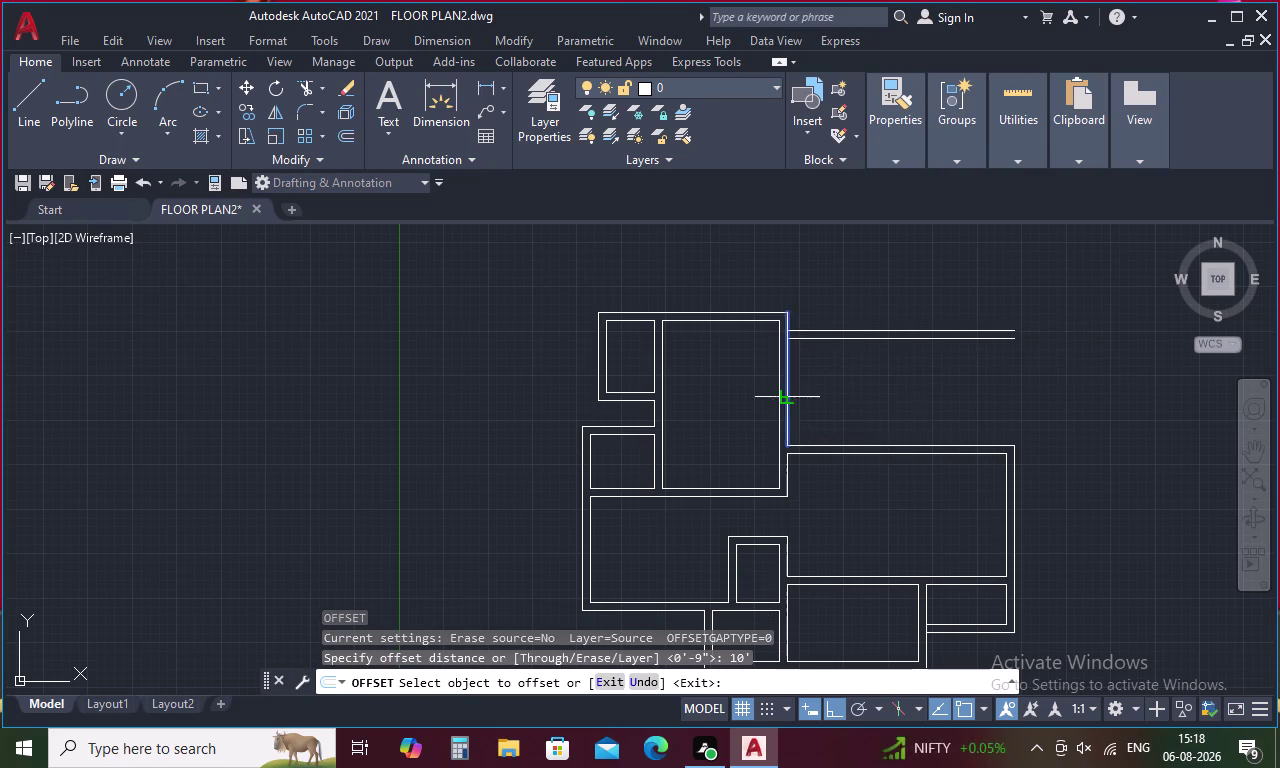
click(855, 390)
key(space)
Add a 9-inch copy east of the new vertical wall line.
key(space)
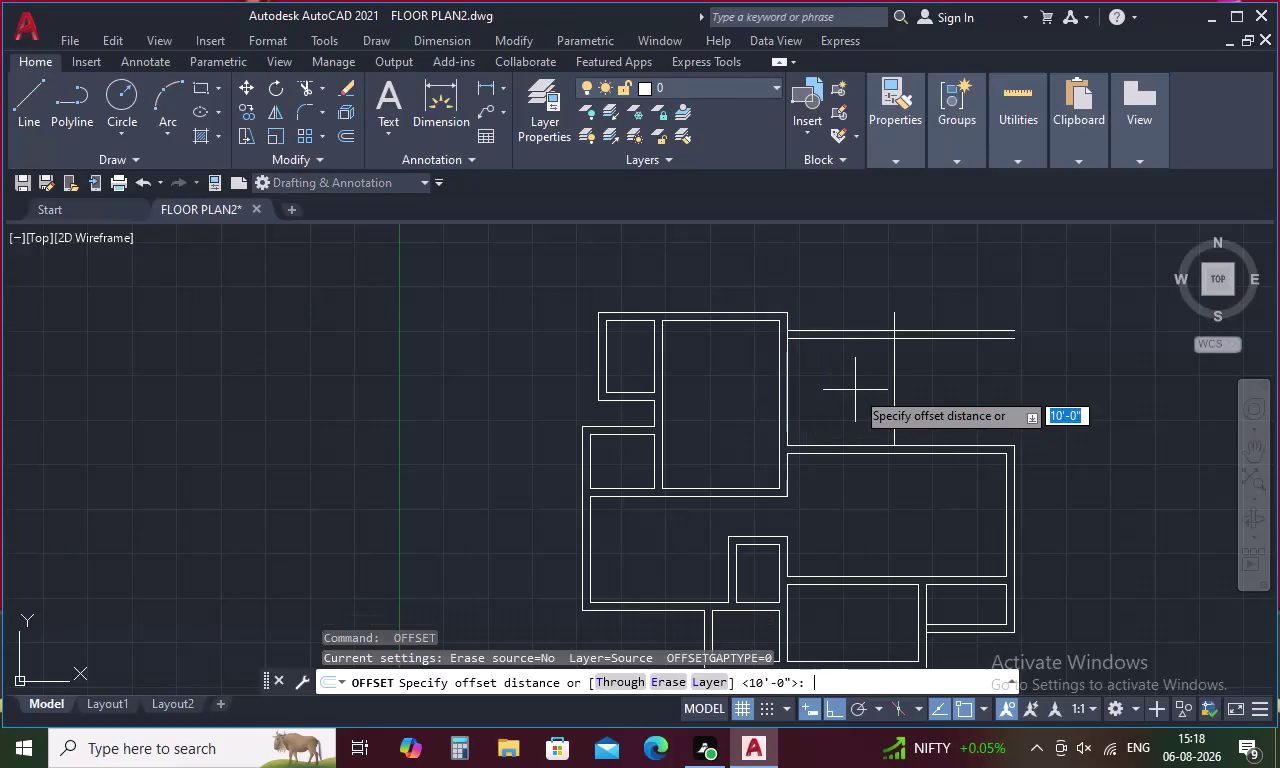
text(9)
key(space)
click(893, 380)
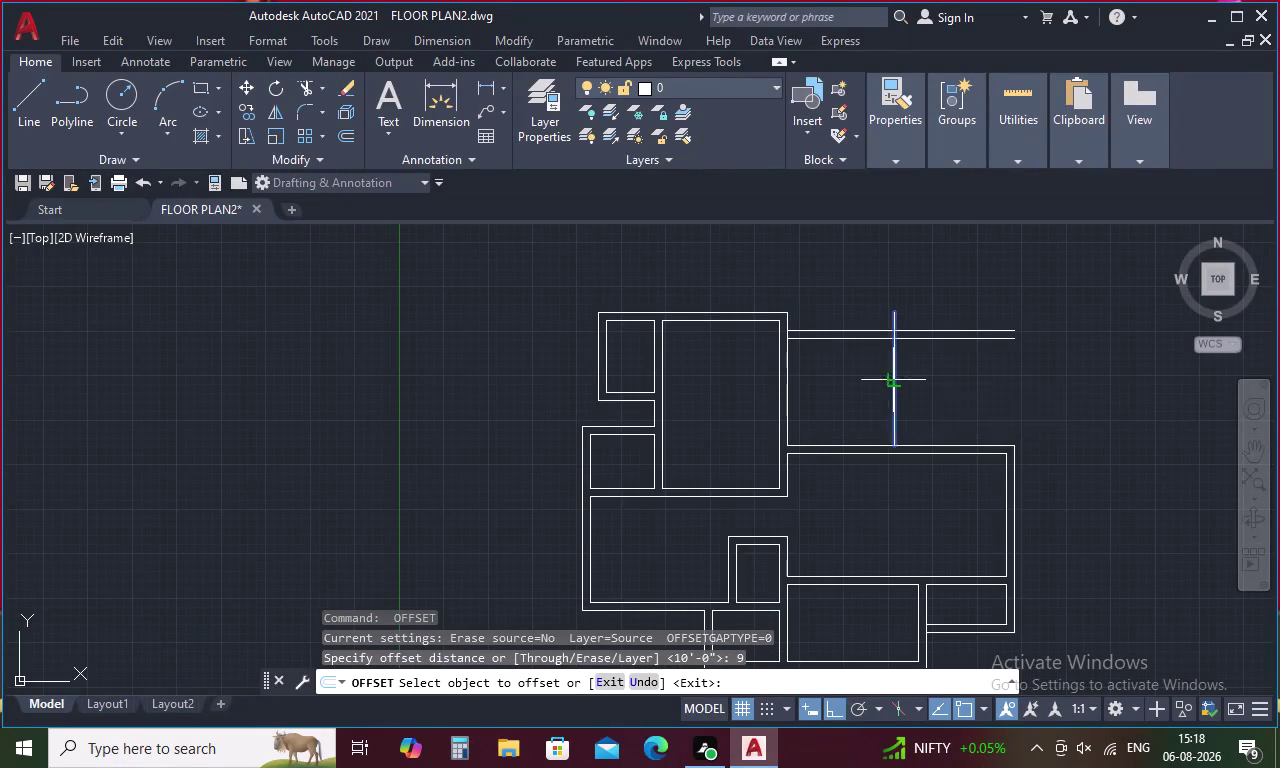
click(952, 377)
key(Escape)
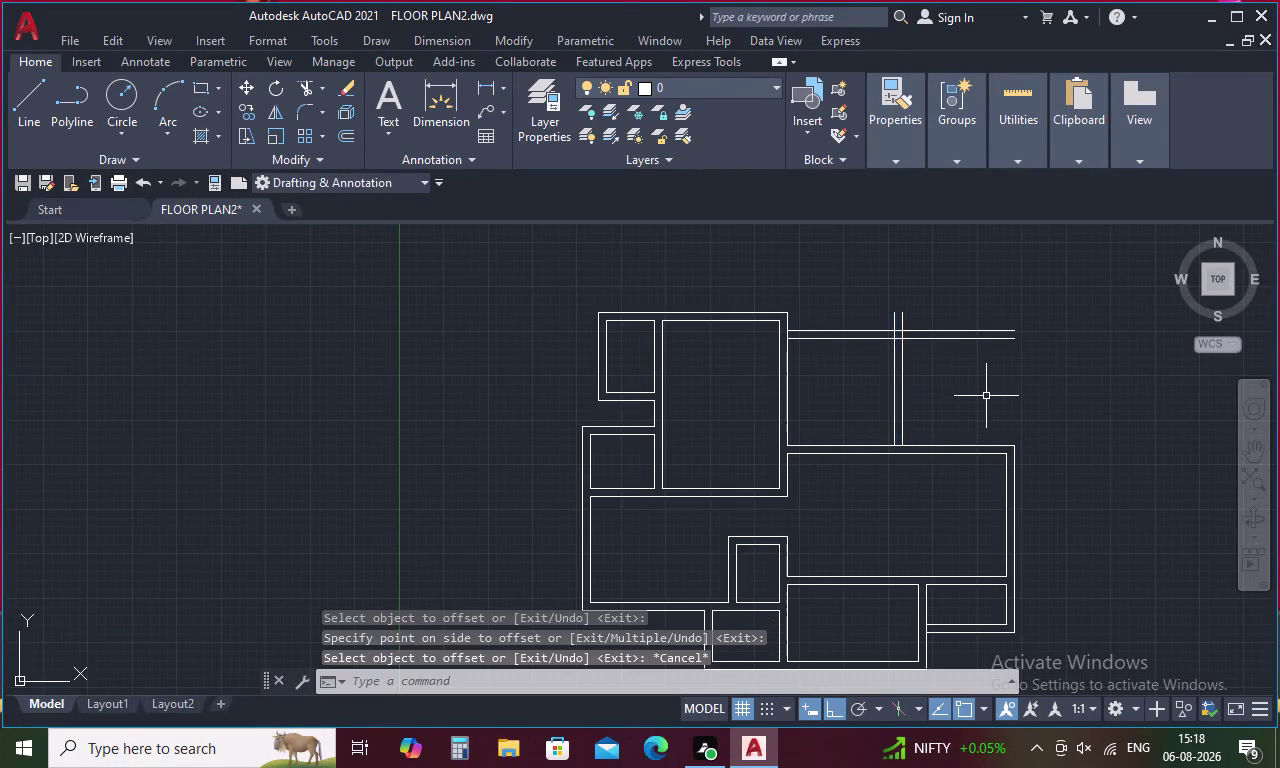
key(t)
key(r)
key(space)
scroll(up, 3)
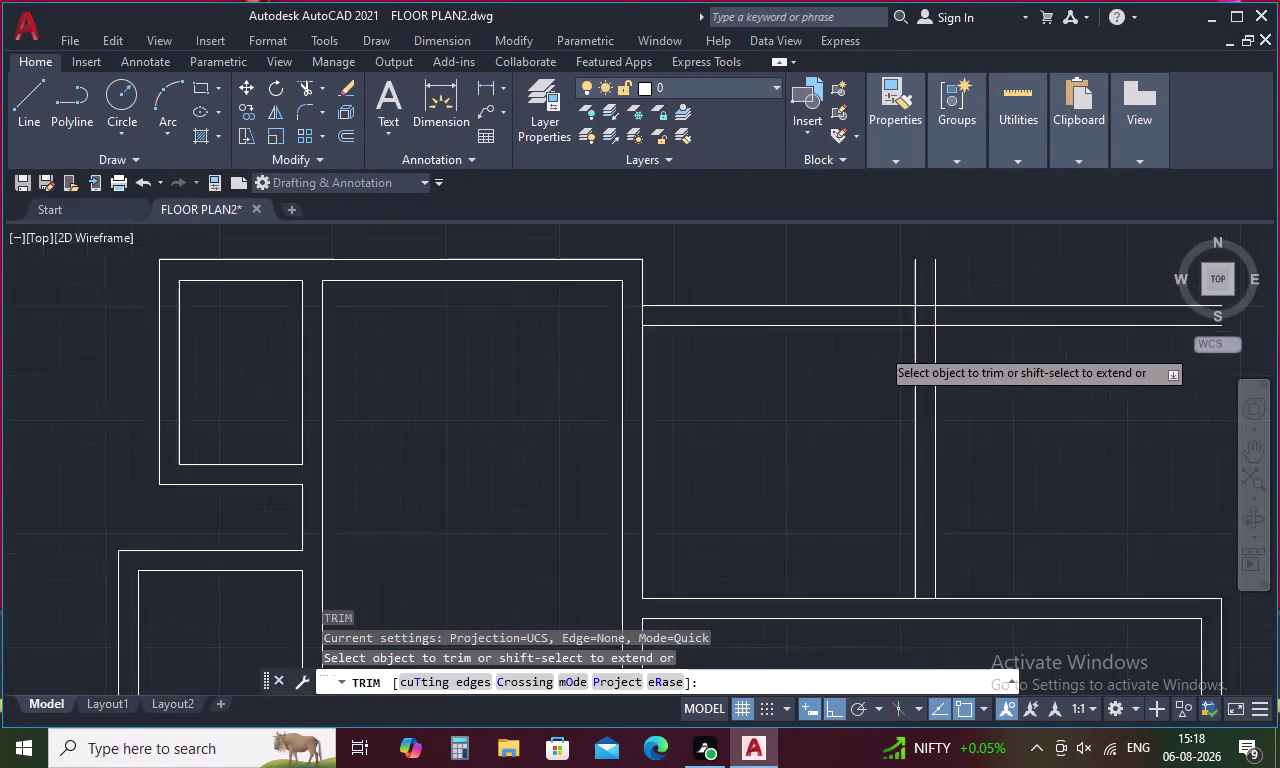
Trim the overlapping line ends where the two new walls meet.
drag(925, 295, 962, 326)
scroll(down, 3)
drag(944, 299, 993, 338)
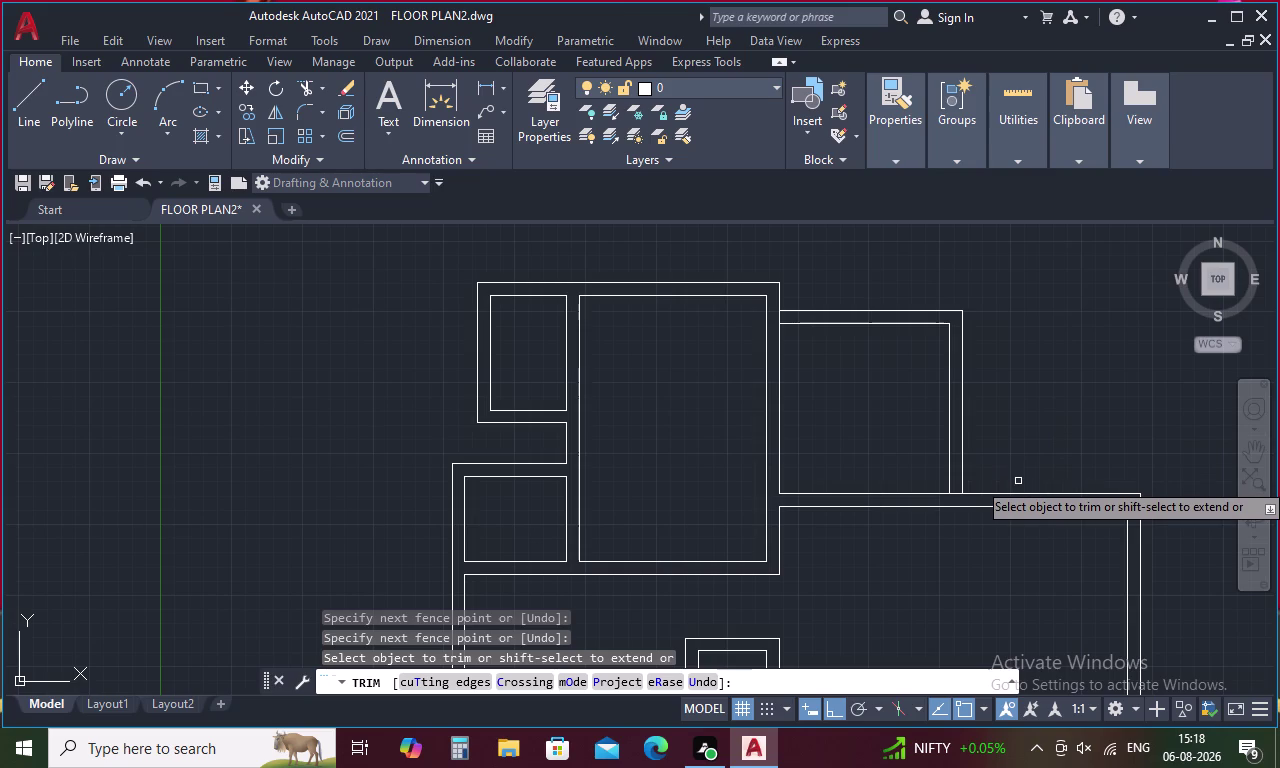
key(Escape)
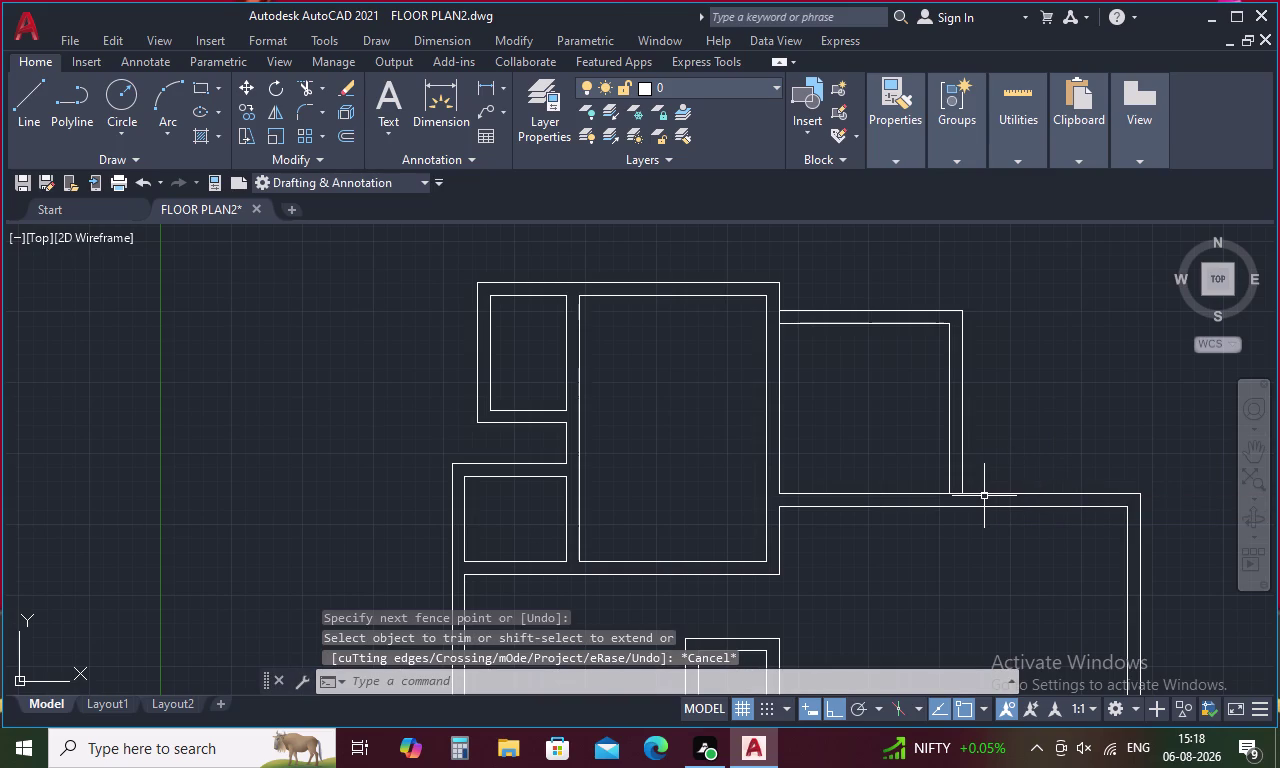
Trim an opening in the right wing's top wall where the new wall joins.
text(tr)
key(space)
scroll(up, 3)
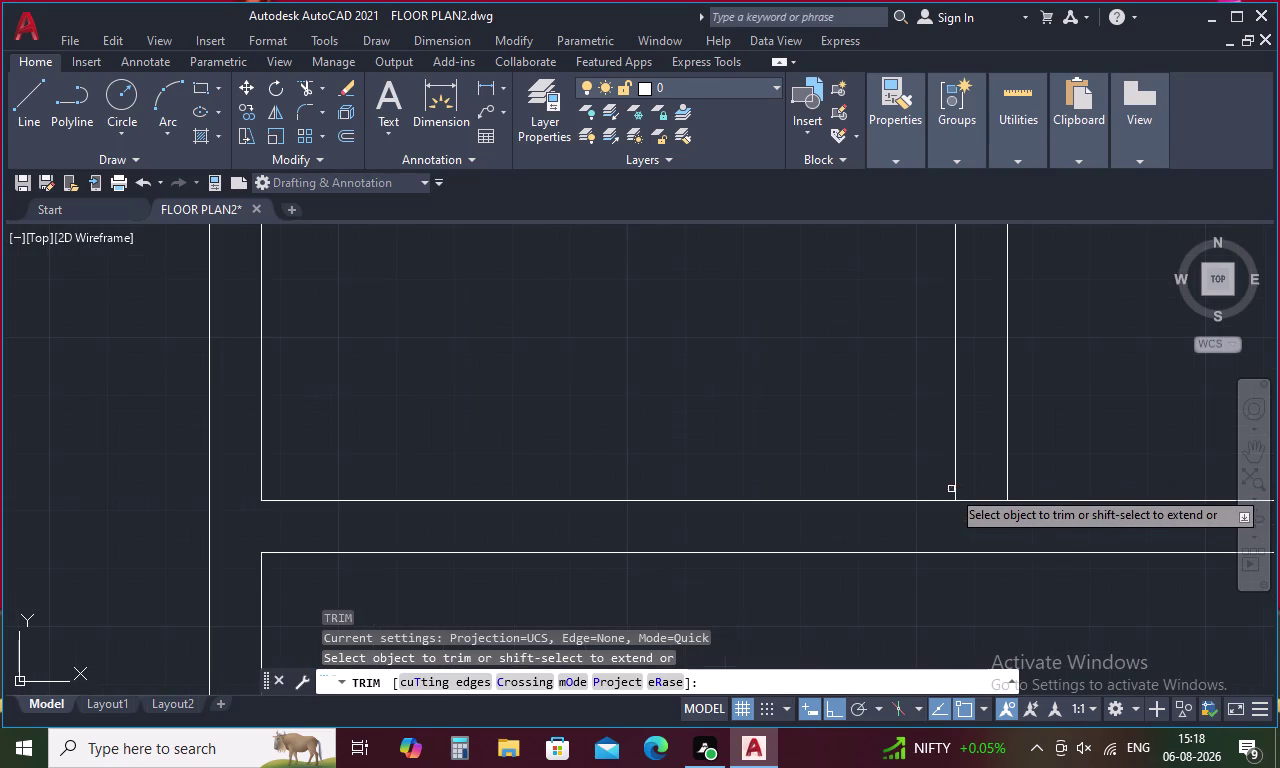
drag(972, 476, 970, 514)
key(Escape)
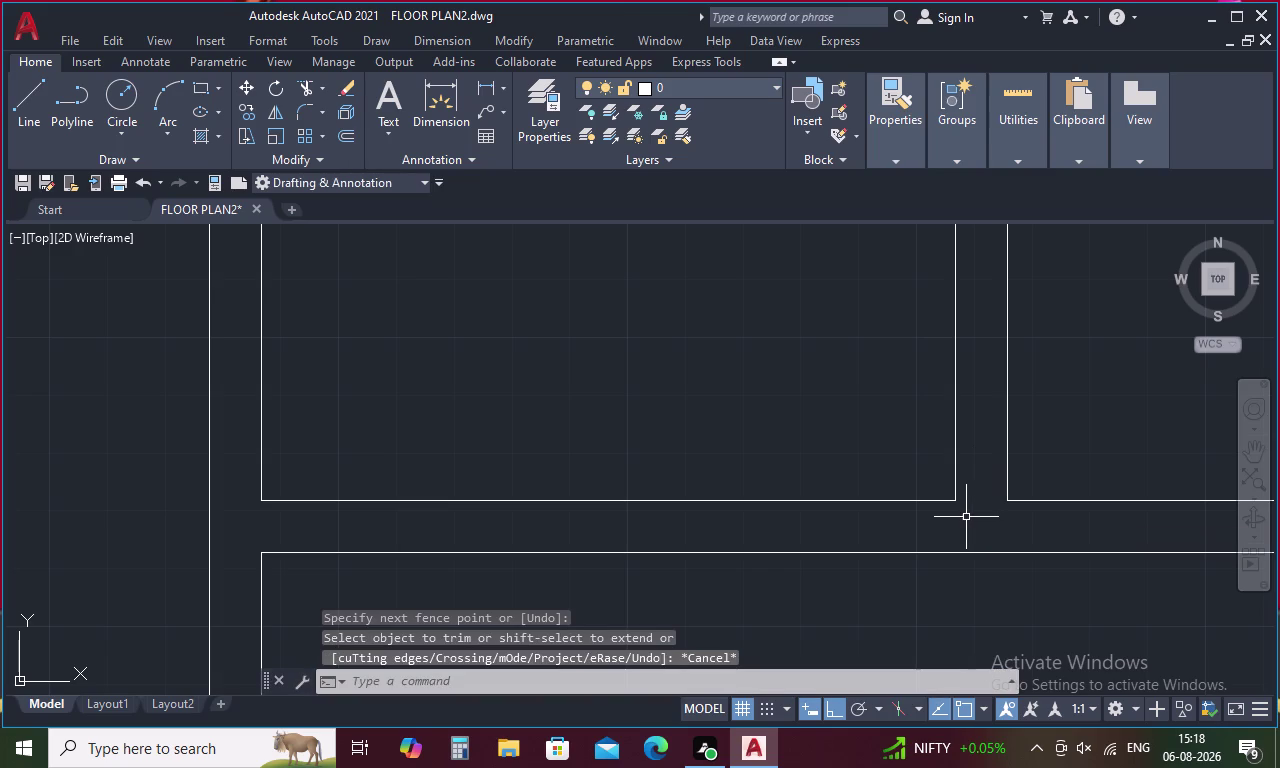
key(o)
key(space)
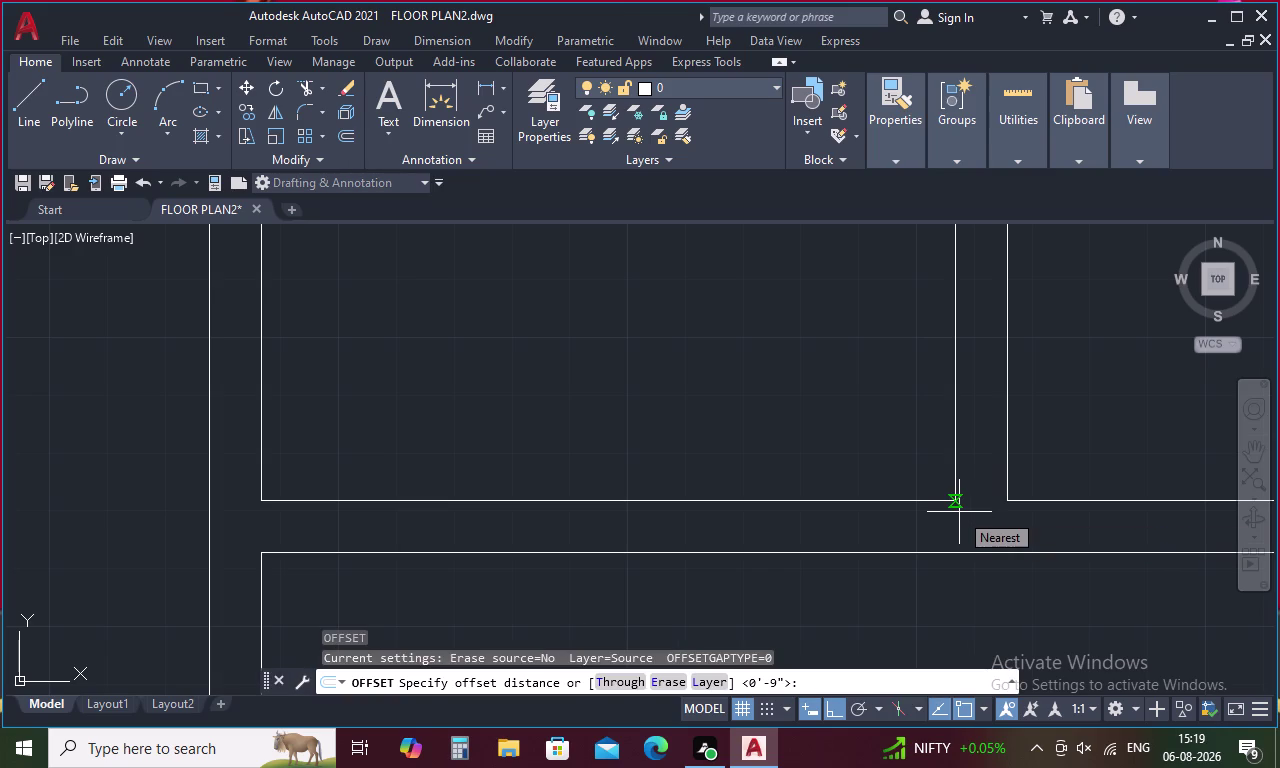
Try 4-foot and 9-inch offset copies of the wall line, then erase the stray upper line.
key(4)
key(apostrophe)
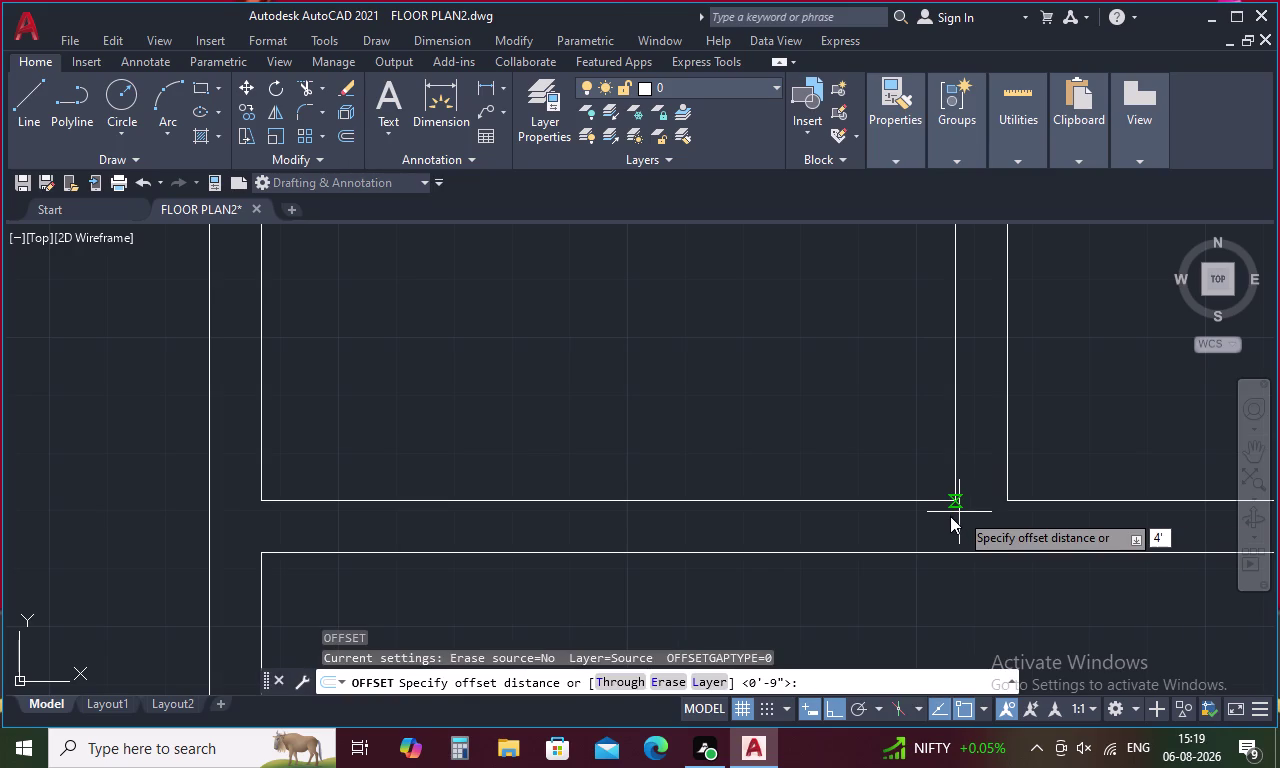
key(space)
click(1039, 501)
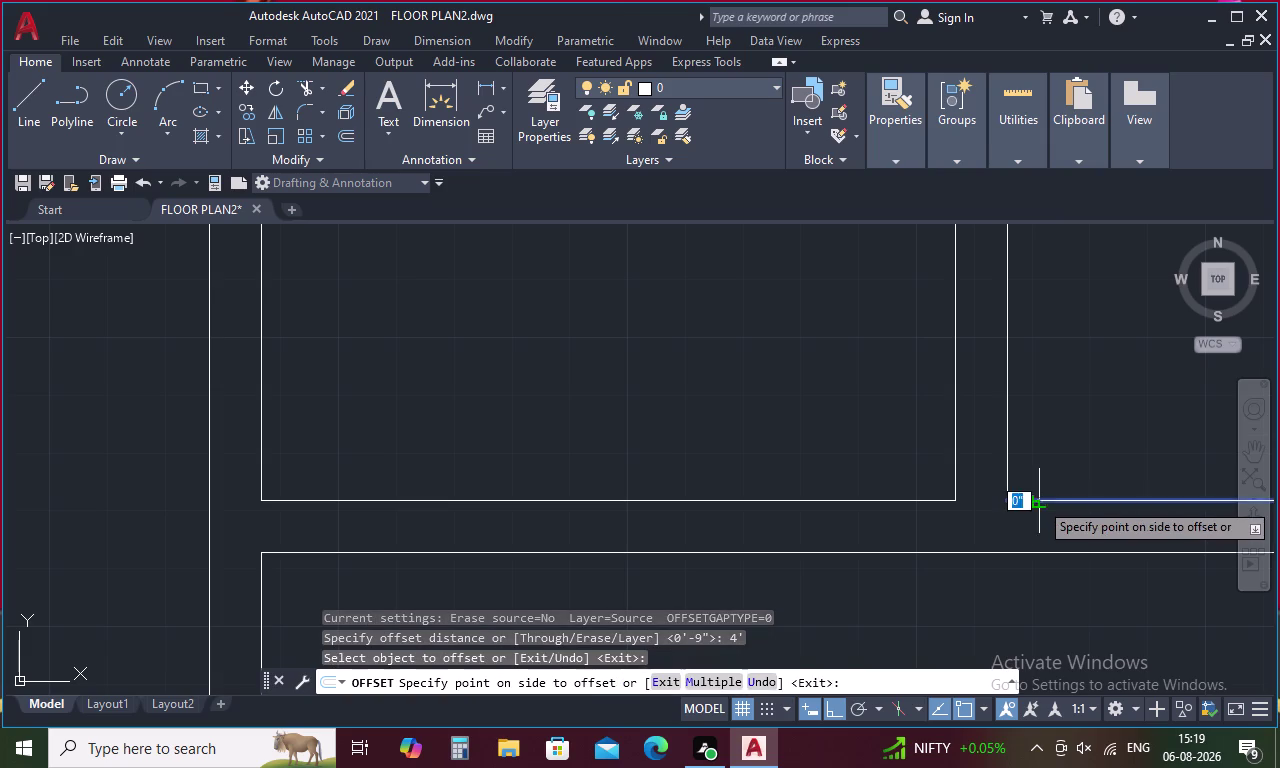
click(1045, 447)
middle_drag(1045, 447, 780, 457)
scroll(down, 3)
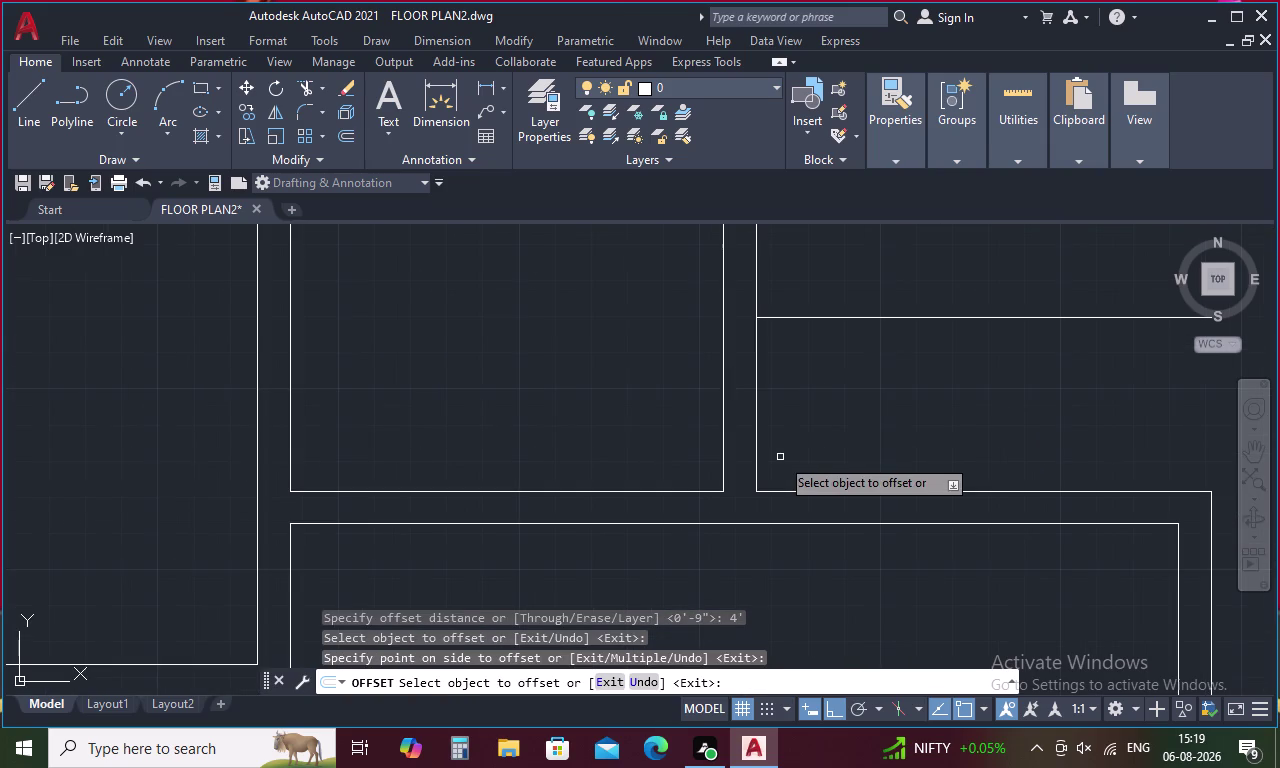
scroll(down, 3)
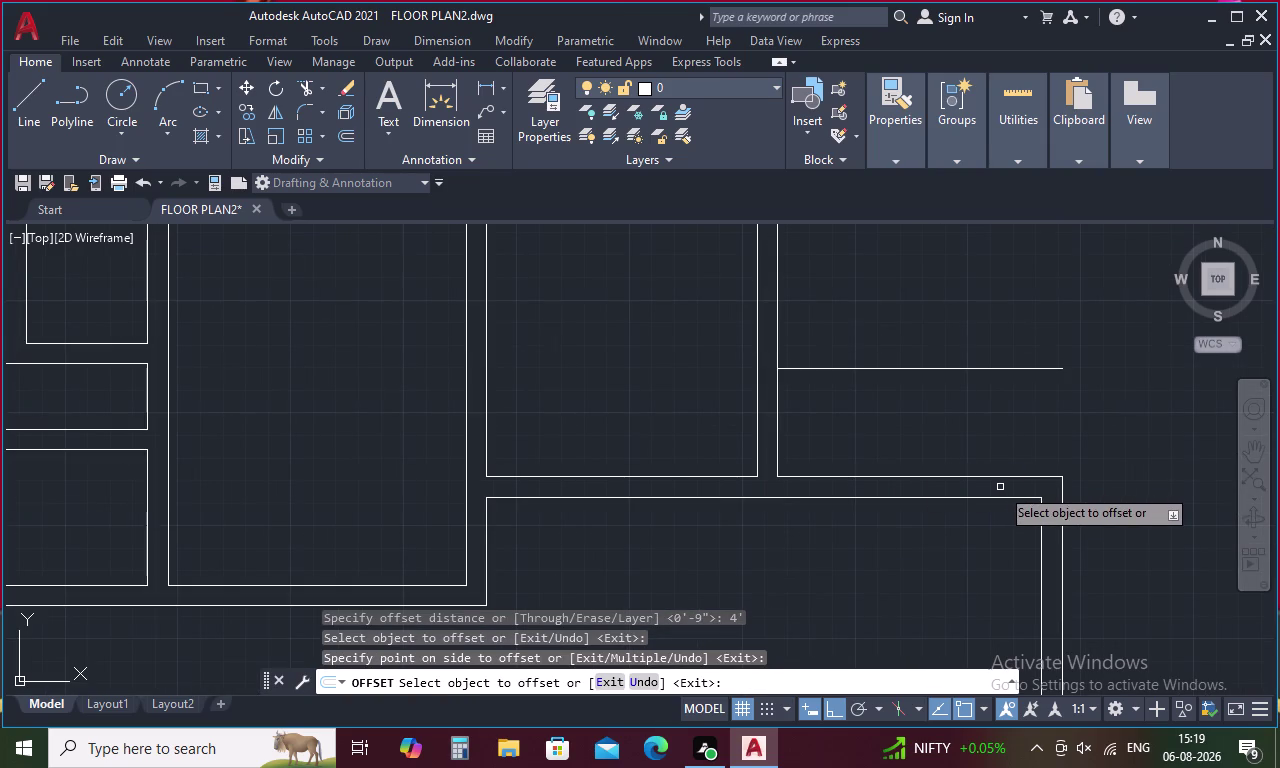
key(9)
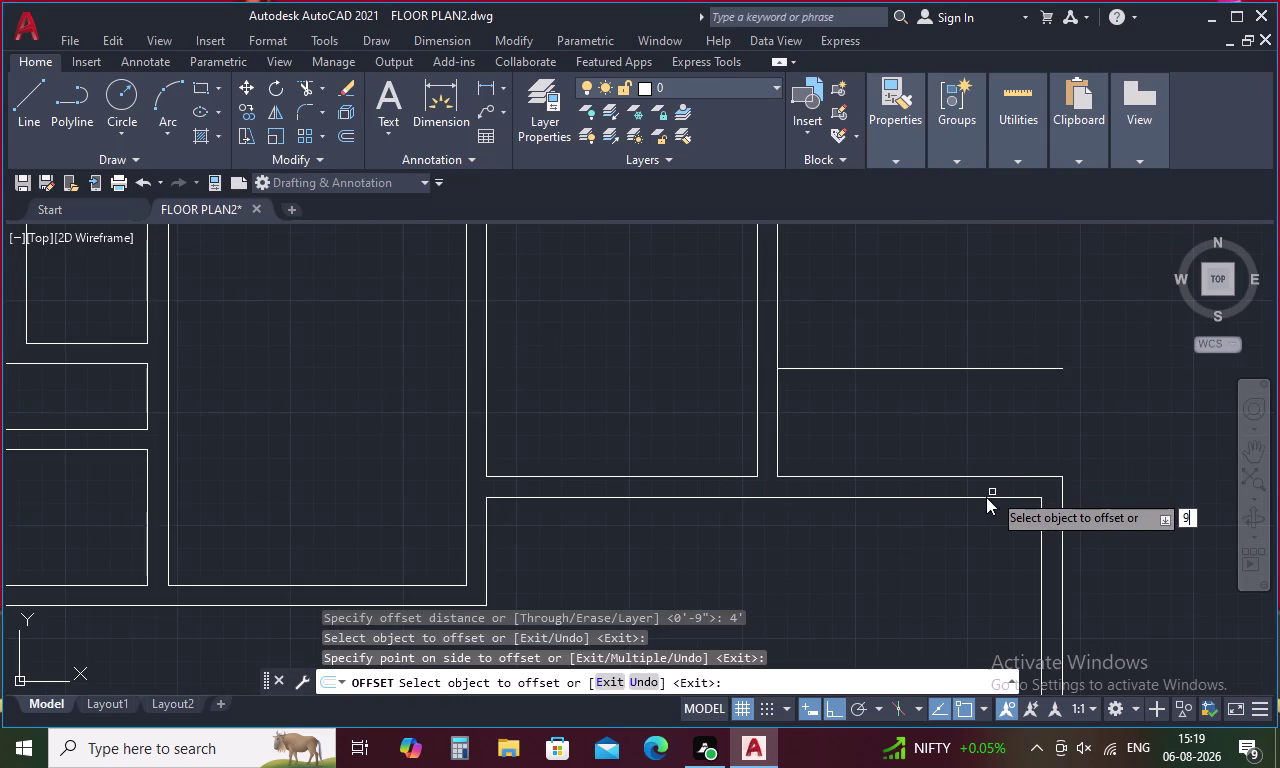
key(space)
click(962, 370)
click(956, 310)
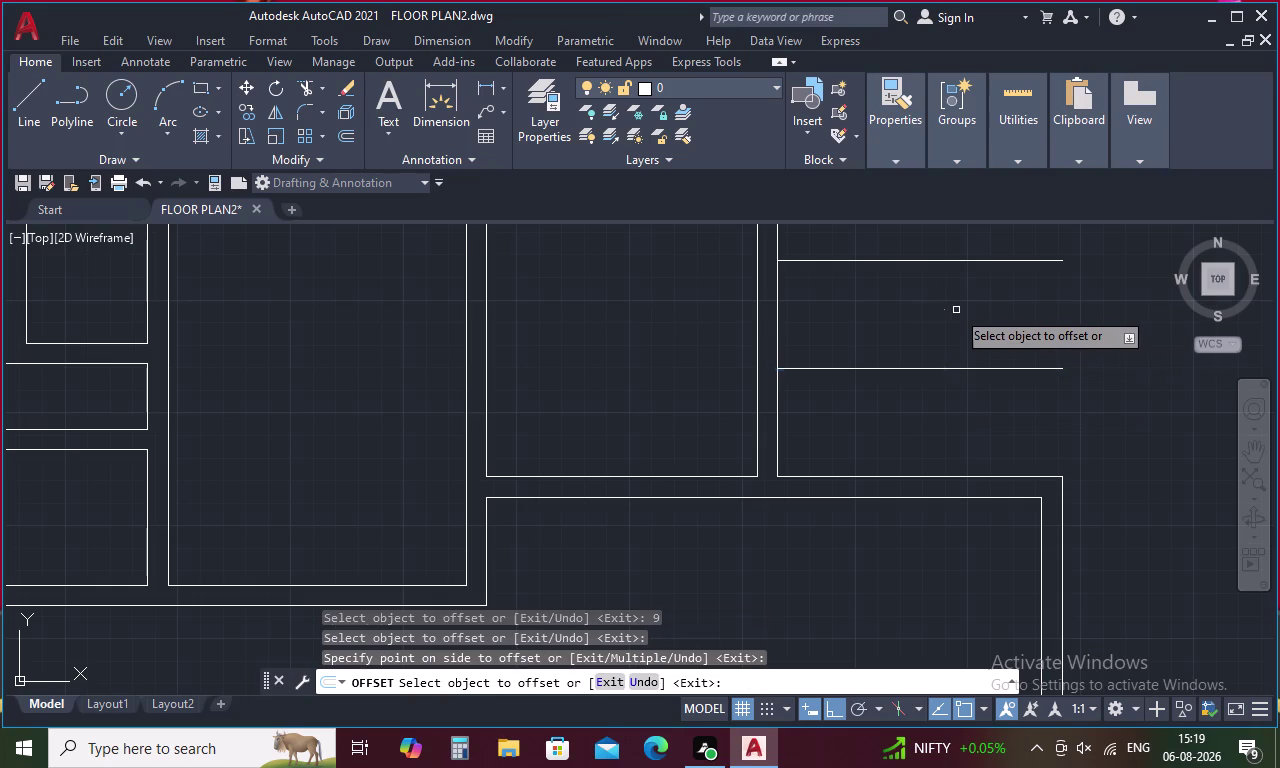
key(Escape)
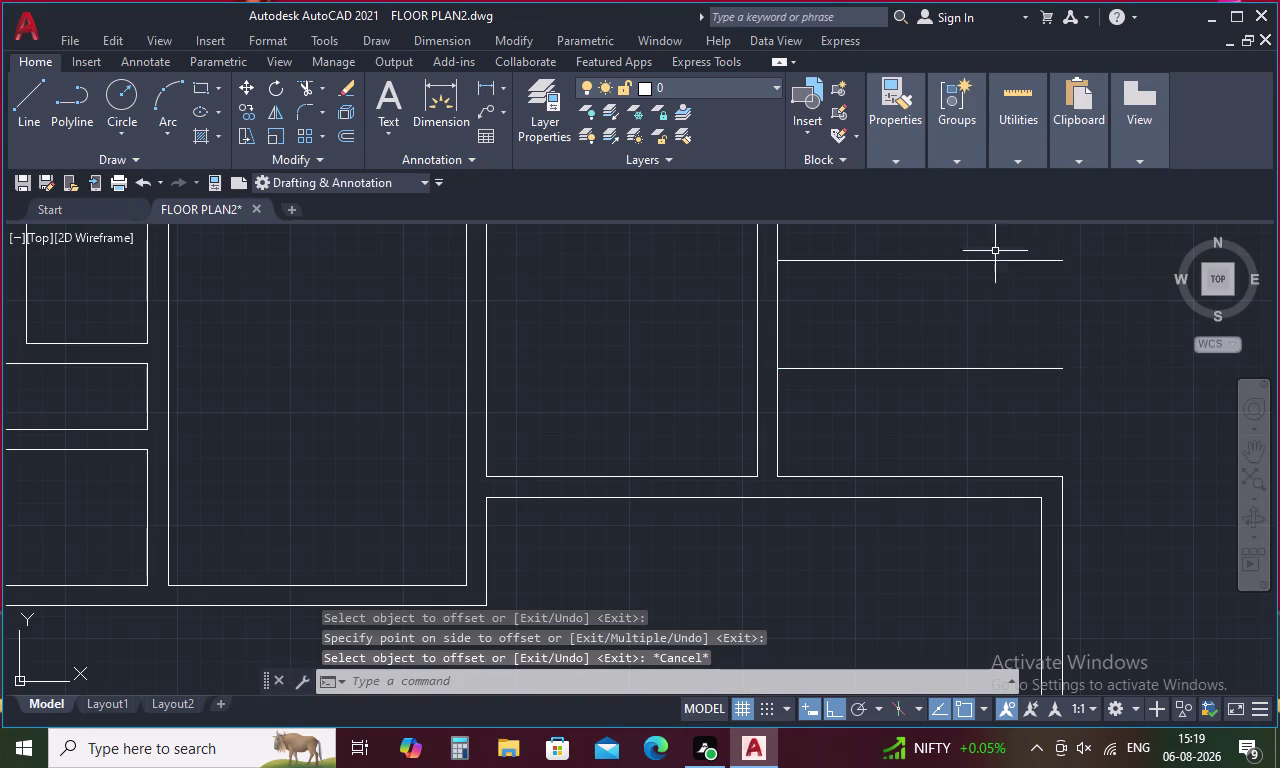
drag(1002, 240, 976, 293)
key(Delete)
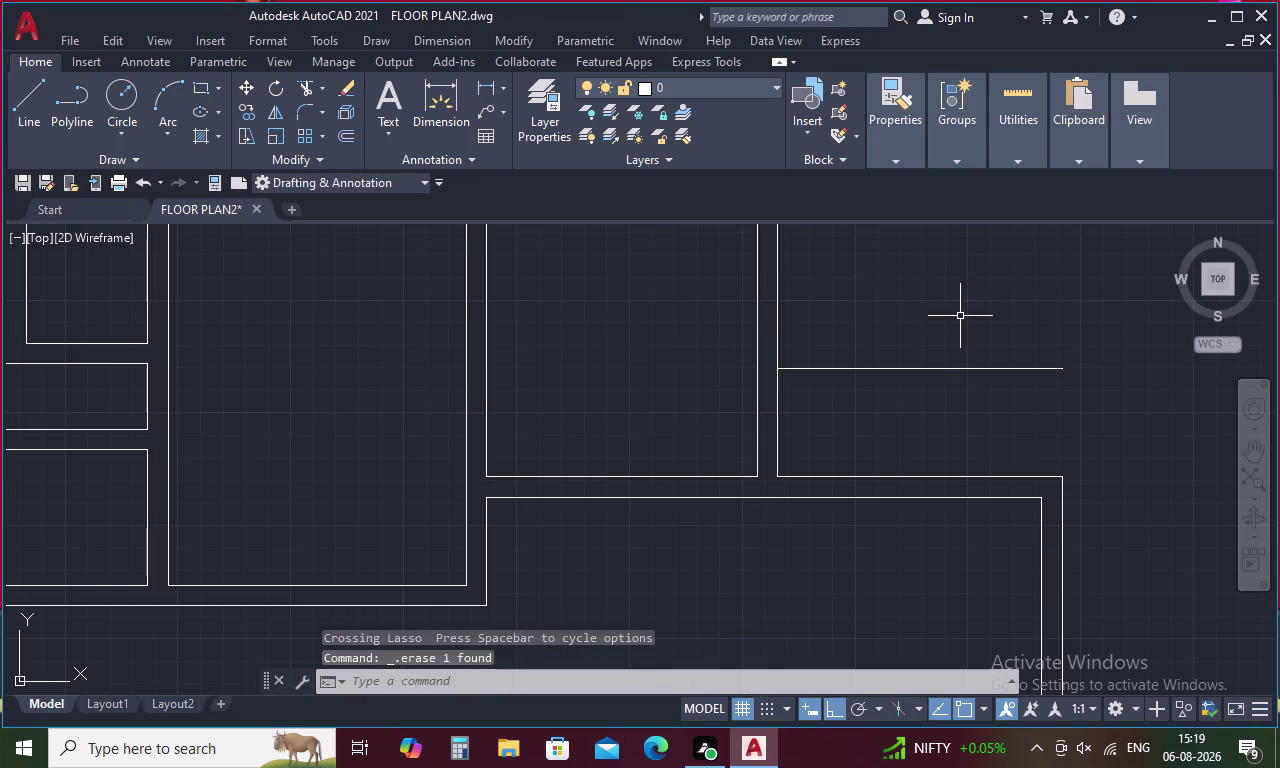
Offset the horizontal wall line 9 inches upward to double it.
key(0)
key(BackSpace)
key(o)
key(space)
text(9)
key(space)
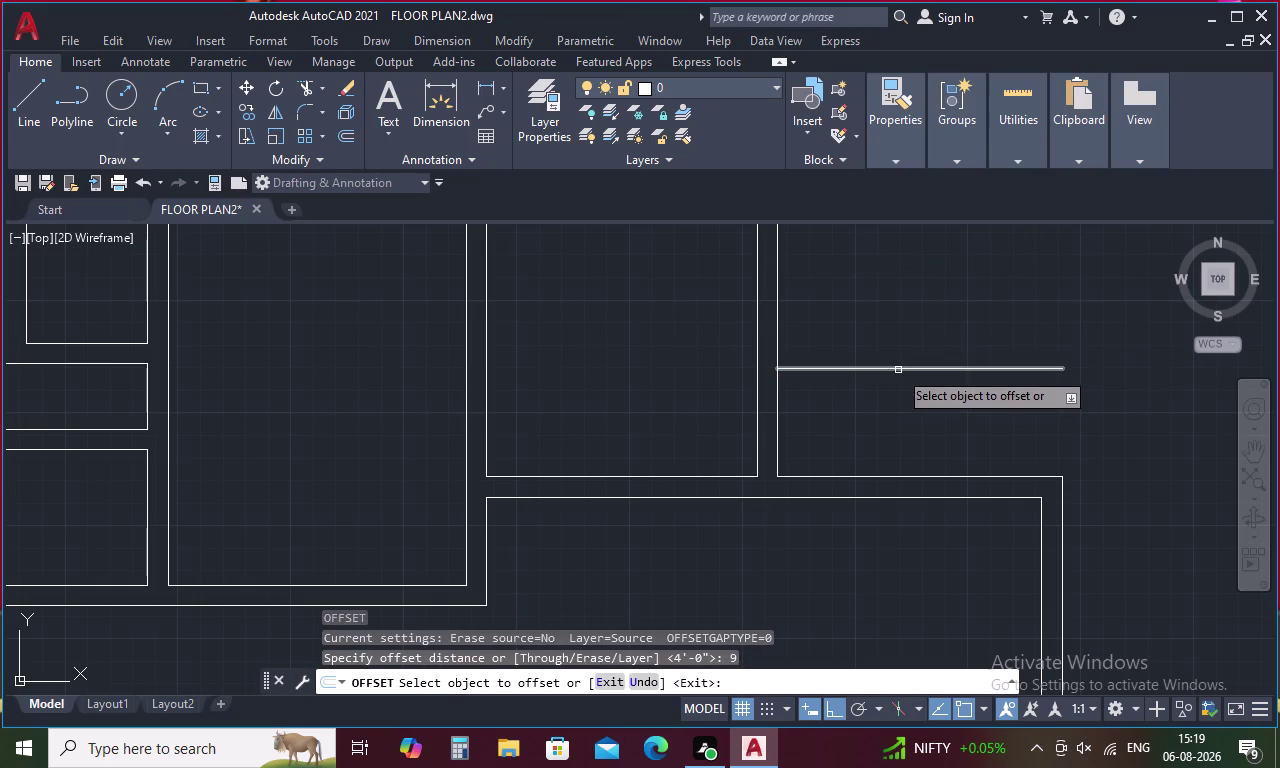
click(900, 369)
click(900, 332)
key(Escape)
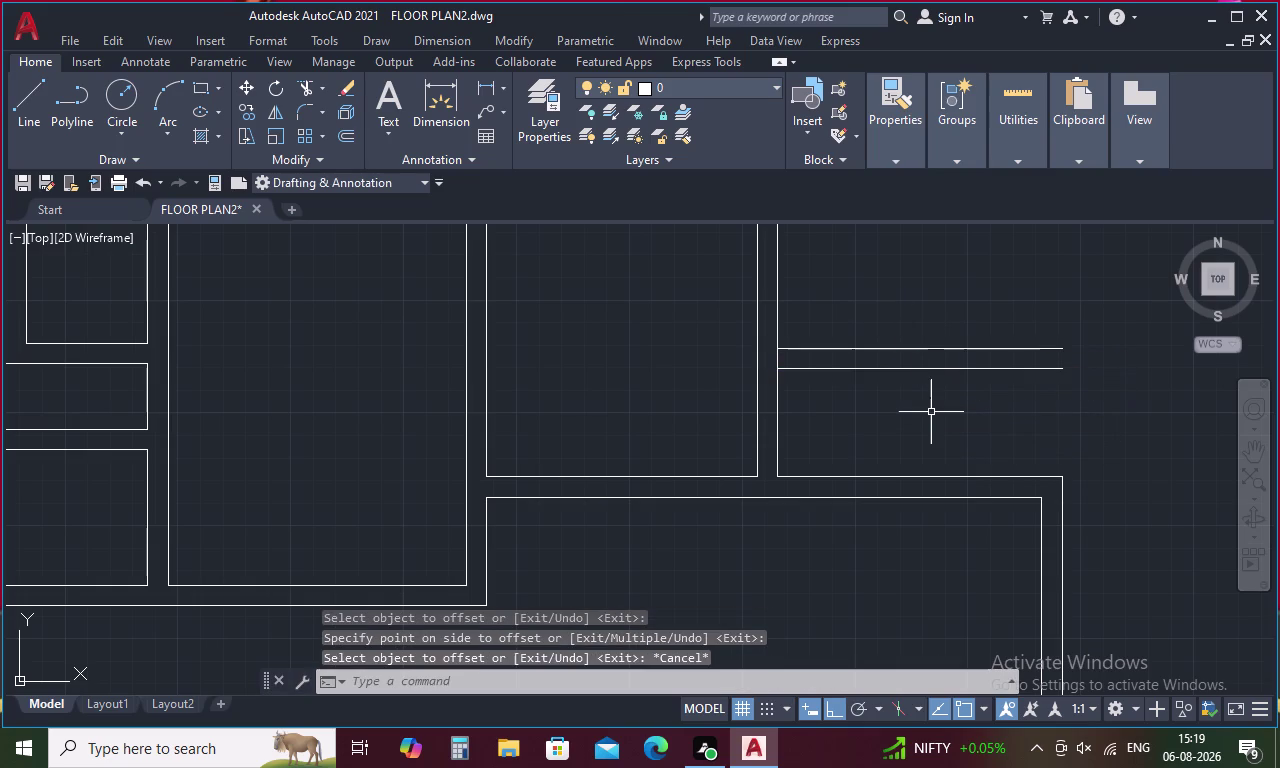
key(l)
key(space)
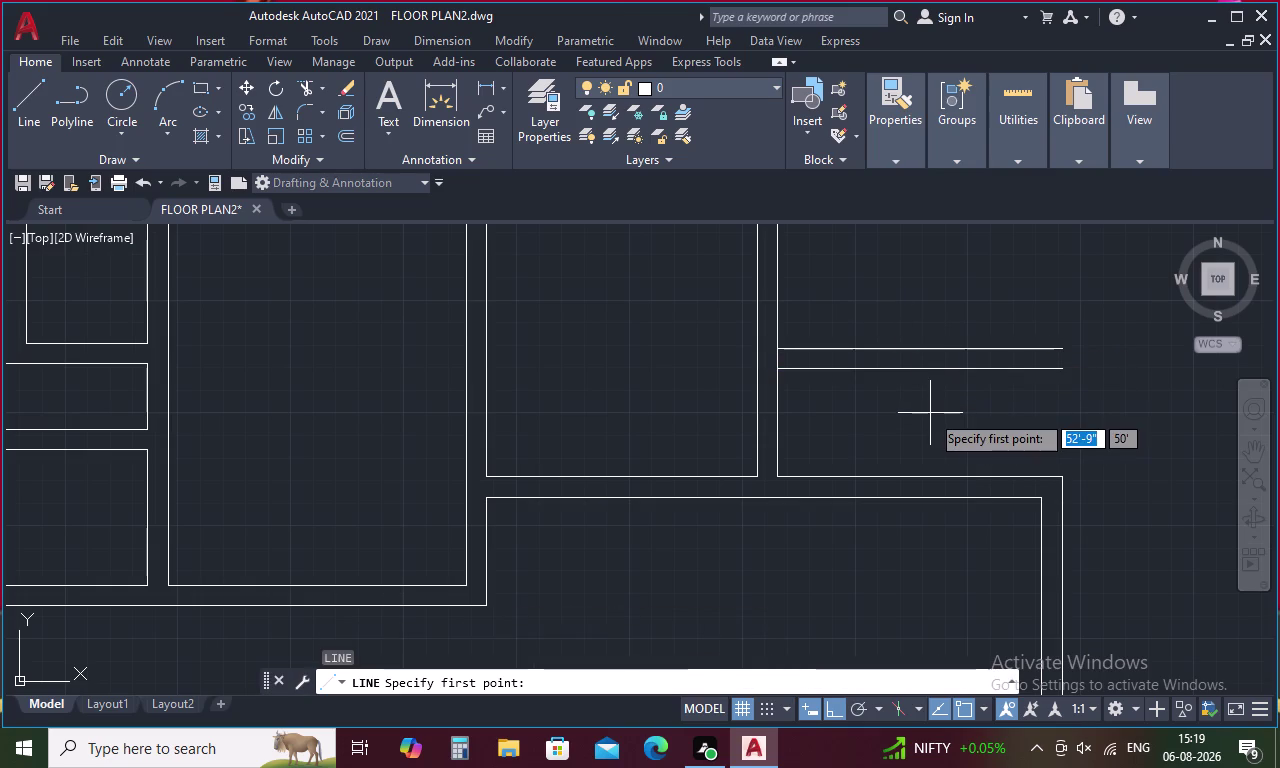
key(Escape)
key(o)
key(space)
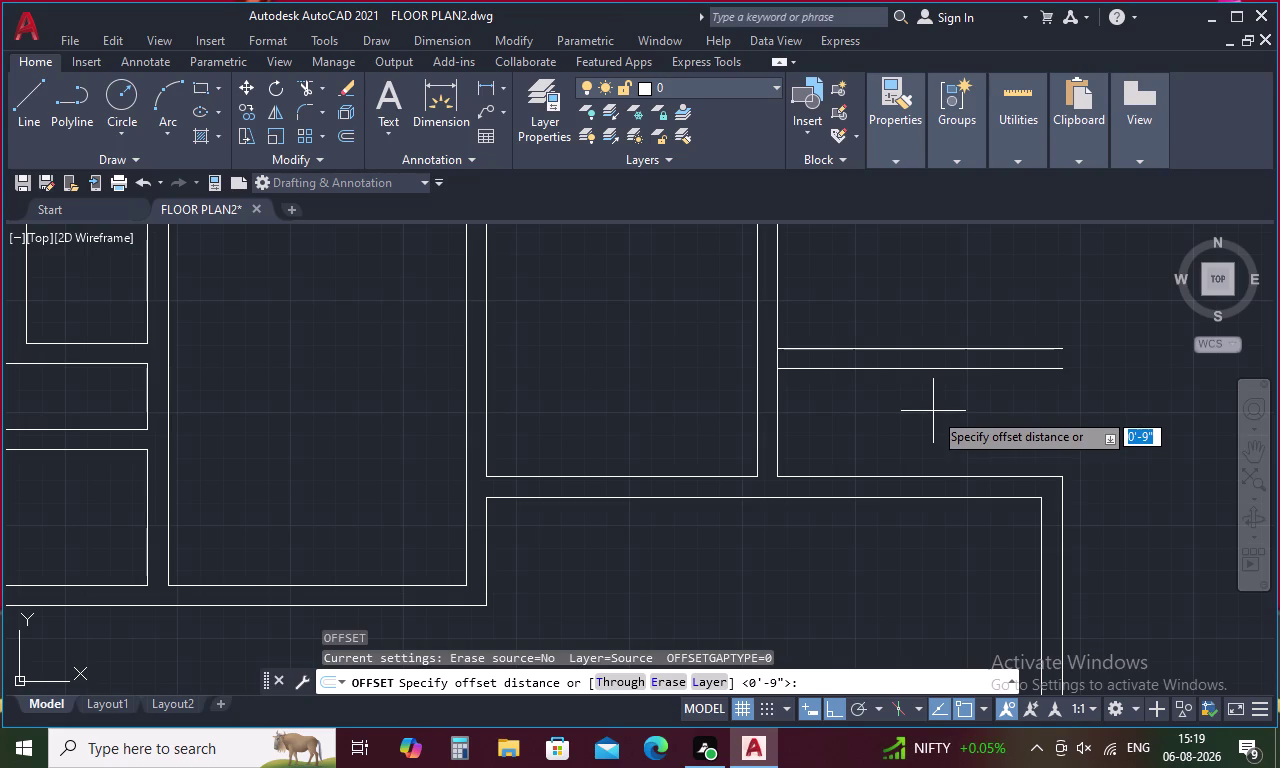
Offset the room's left wall line 8'3" to the right.
key(8)
key(apostrophe)
key(3)
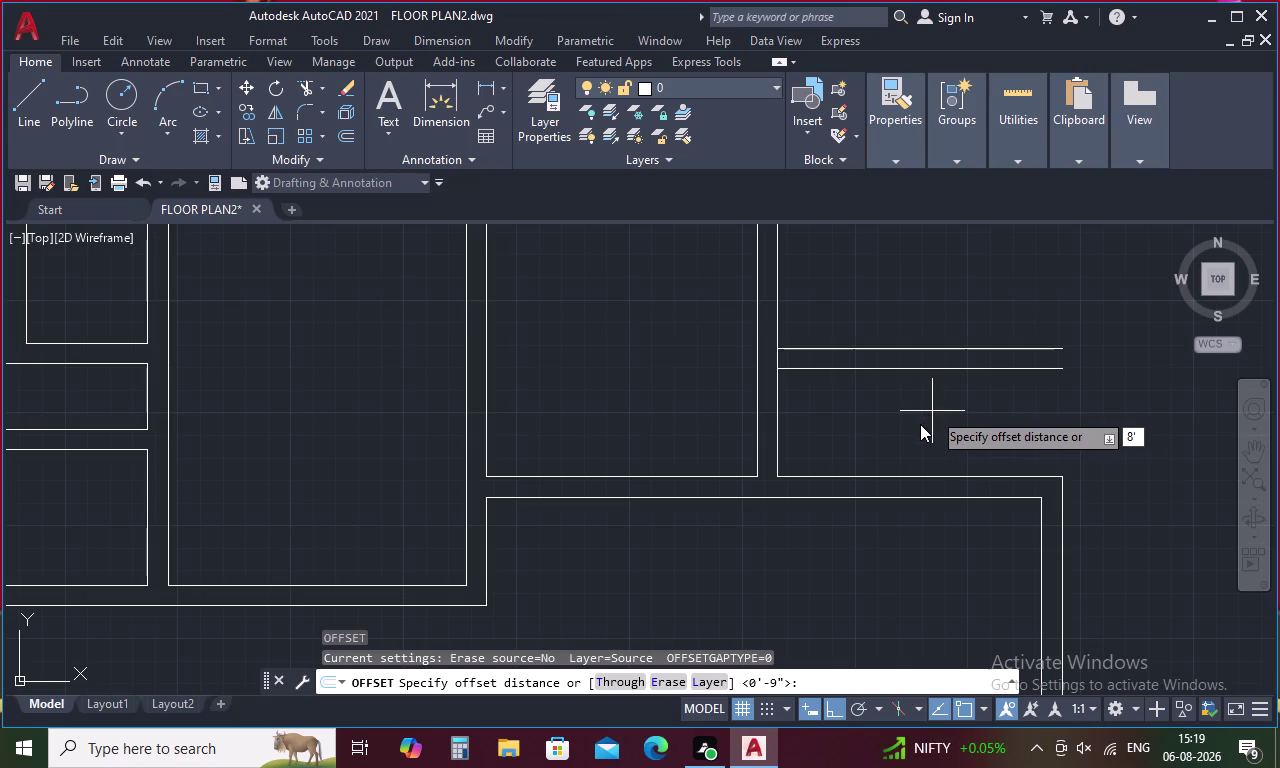
key(shift+quotedbl)
key(Return)
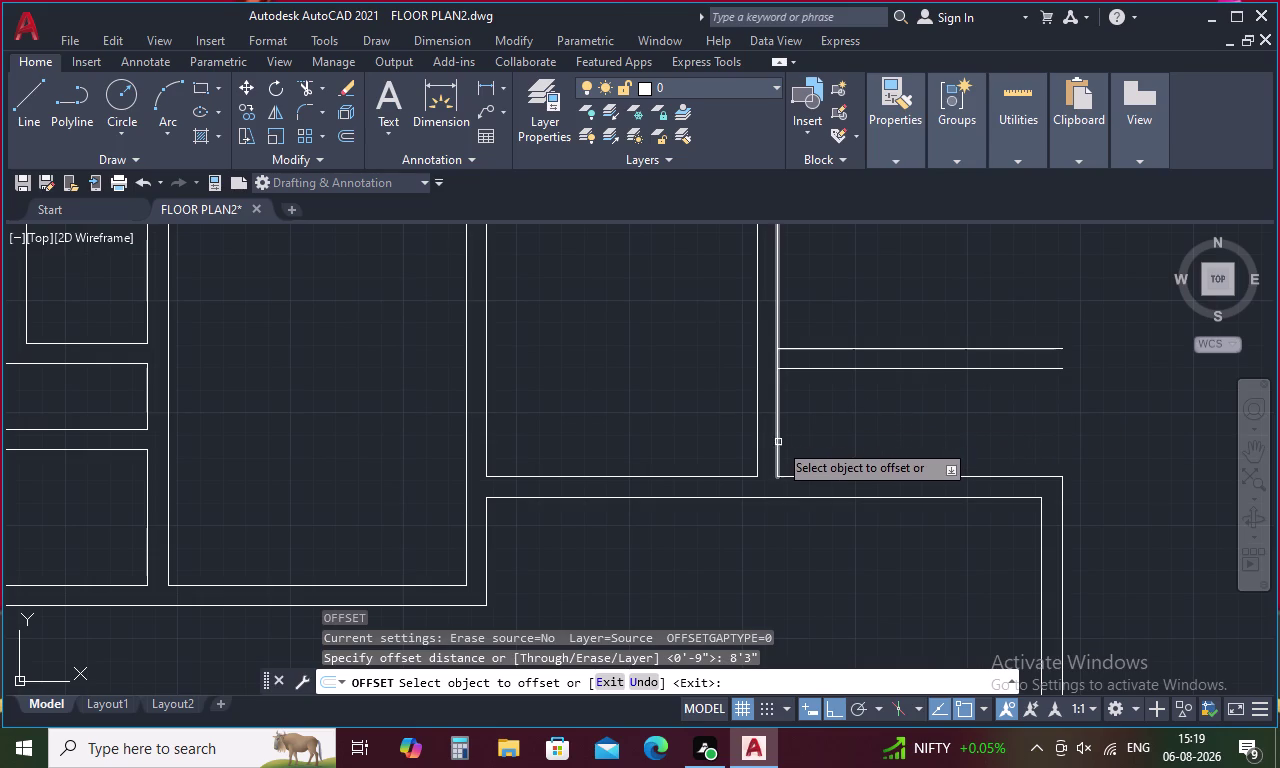
click(778, 442)
click(848, 430)
key(space)
key(space)
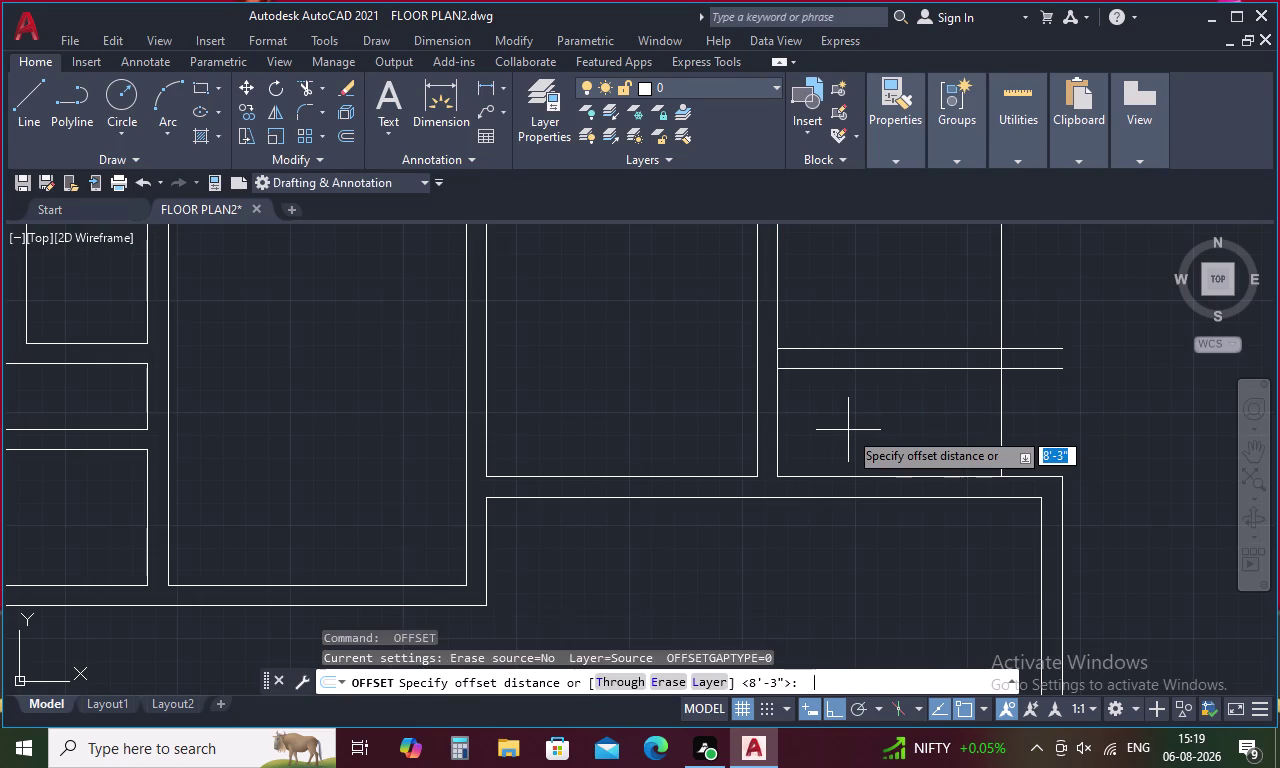
Add a 9-inch copy to the right of the new vertical line.
key(BackSpace)
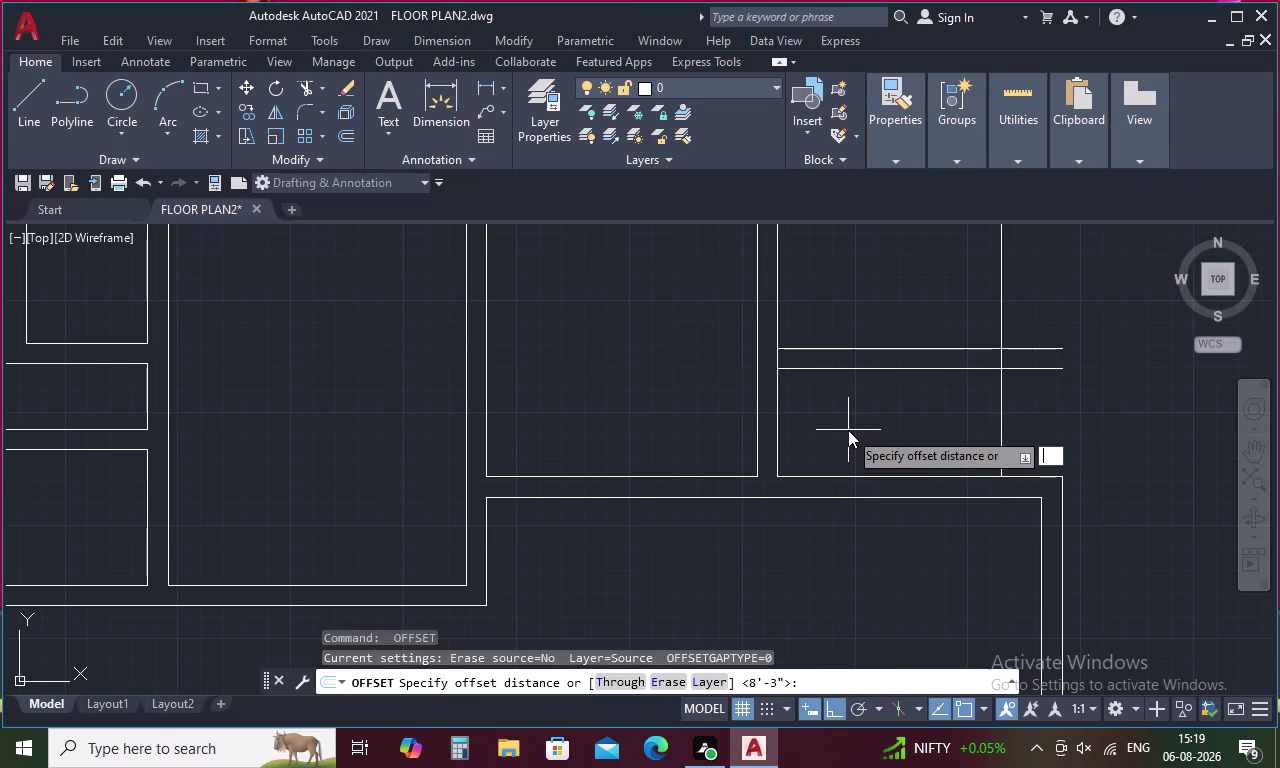
key(9)
key(space)
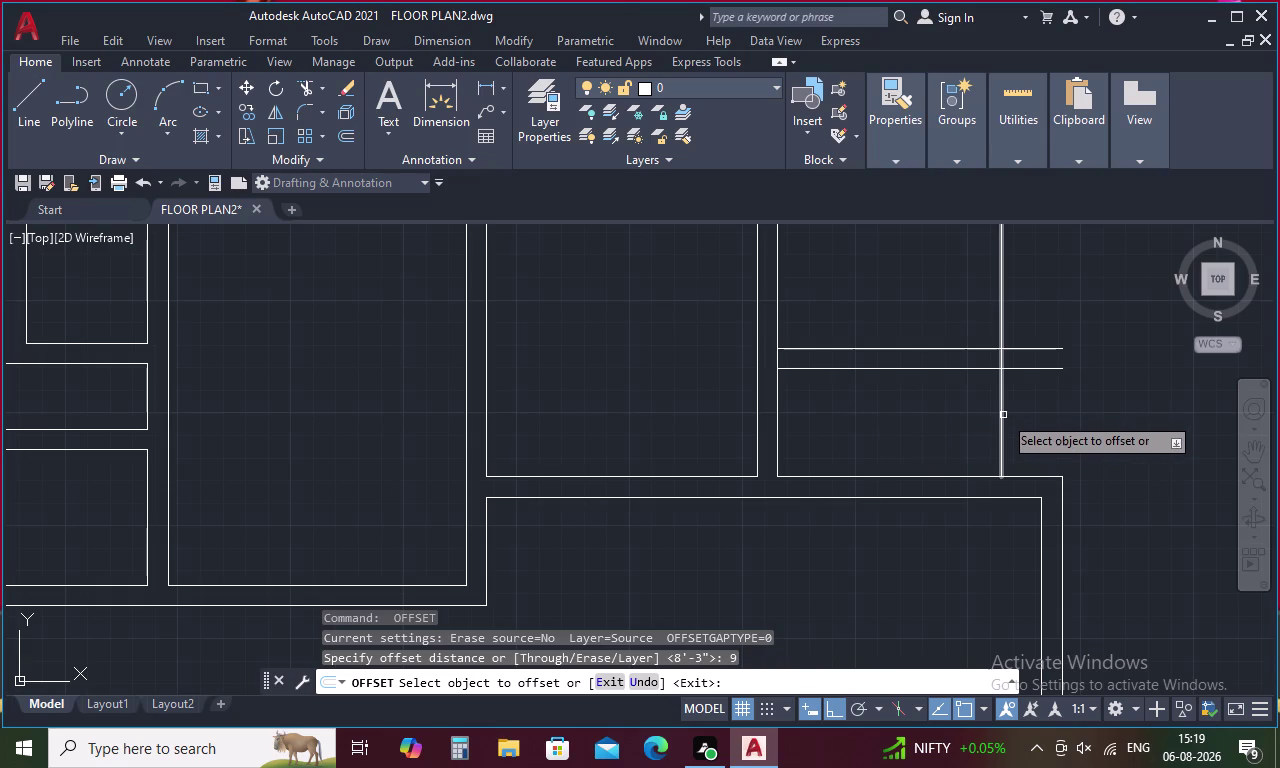
click(1002, 416)
click(1035, 415)
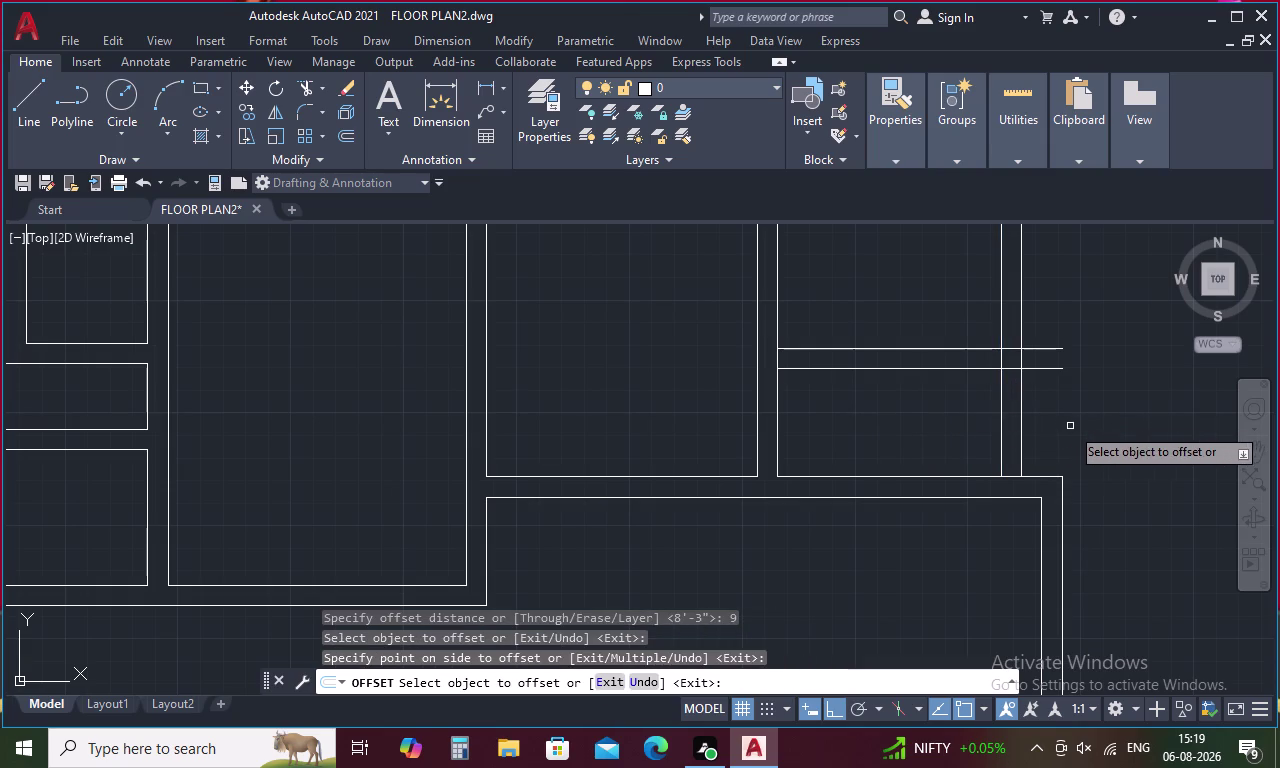
key(Escape)
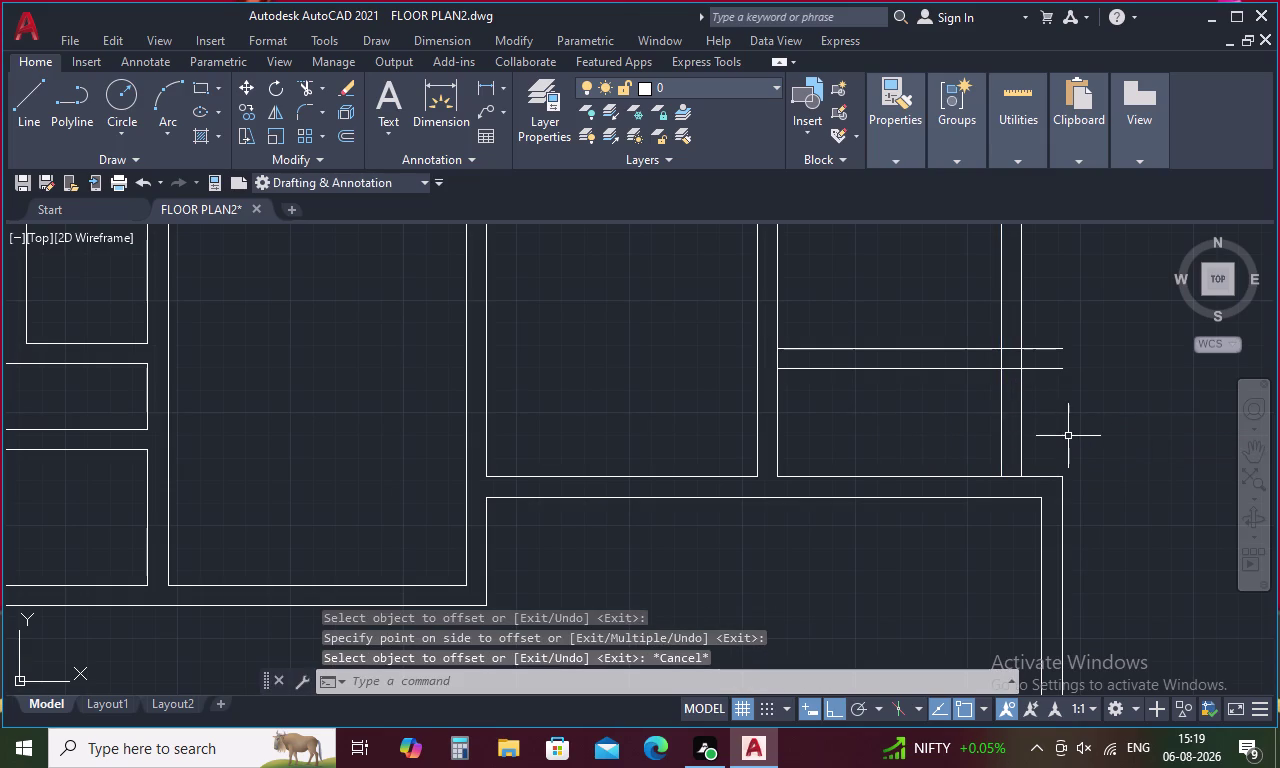
Trim the crossing lines where the new vertical wall meets the horizontal wall.
text(tr)
key(space)
key(space)
drag(982, 314, 1010, 316)
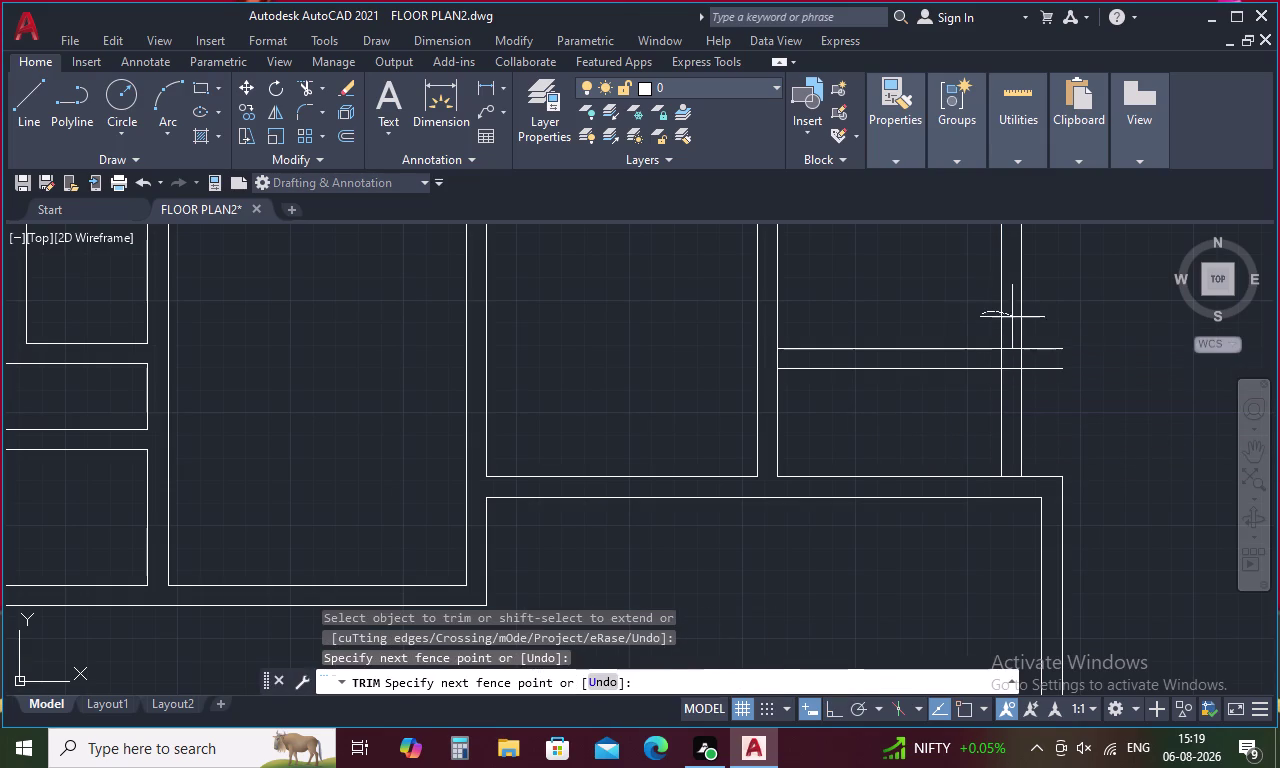
drag(1010, 316, 1055, 393)
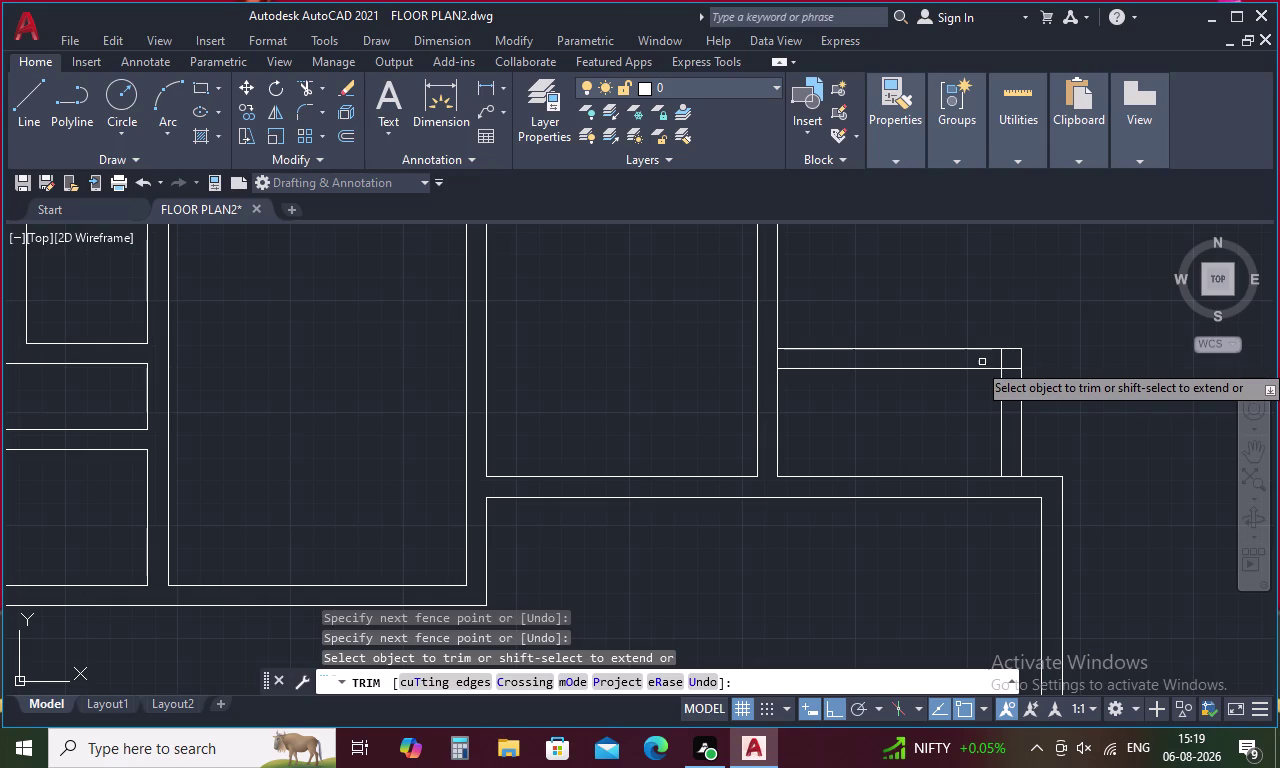
drag(989, 358, 1014, 372)
scroll(down, 3)
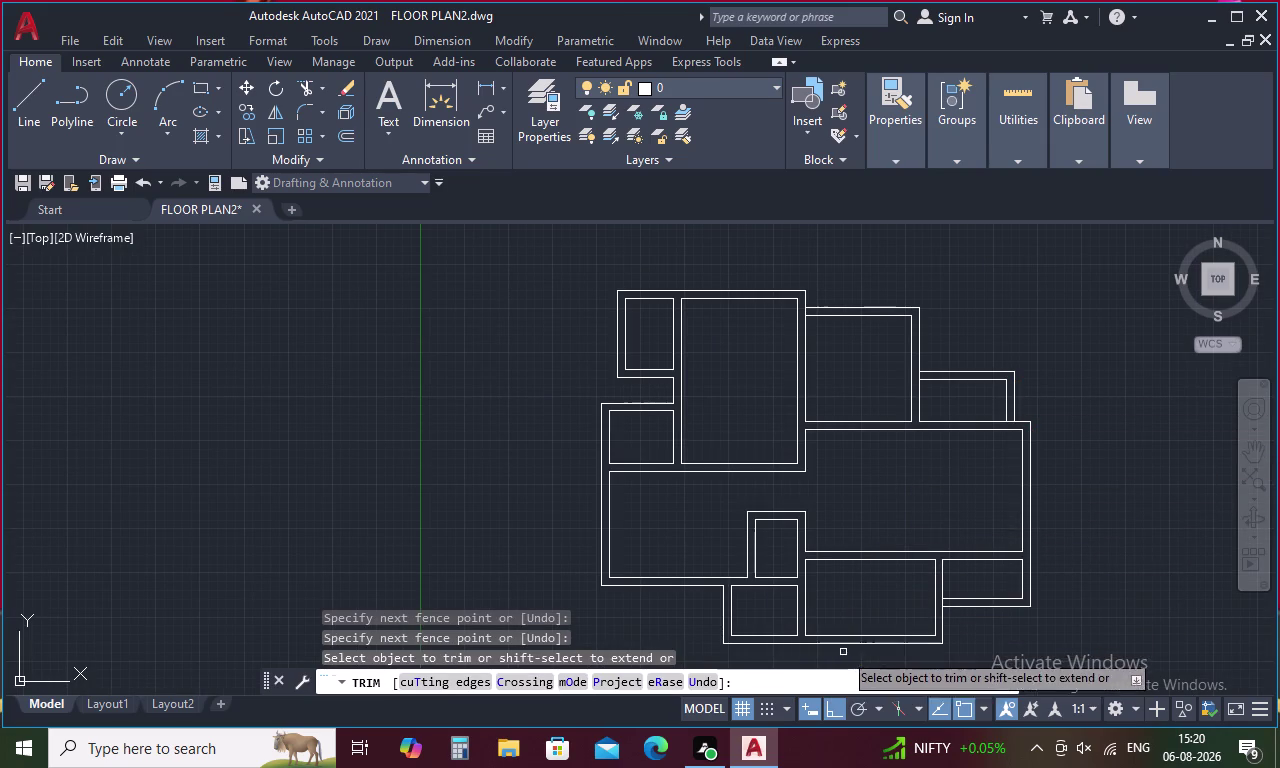
middle_drag(841, 662, 799, 474)
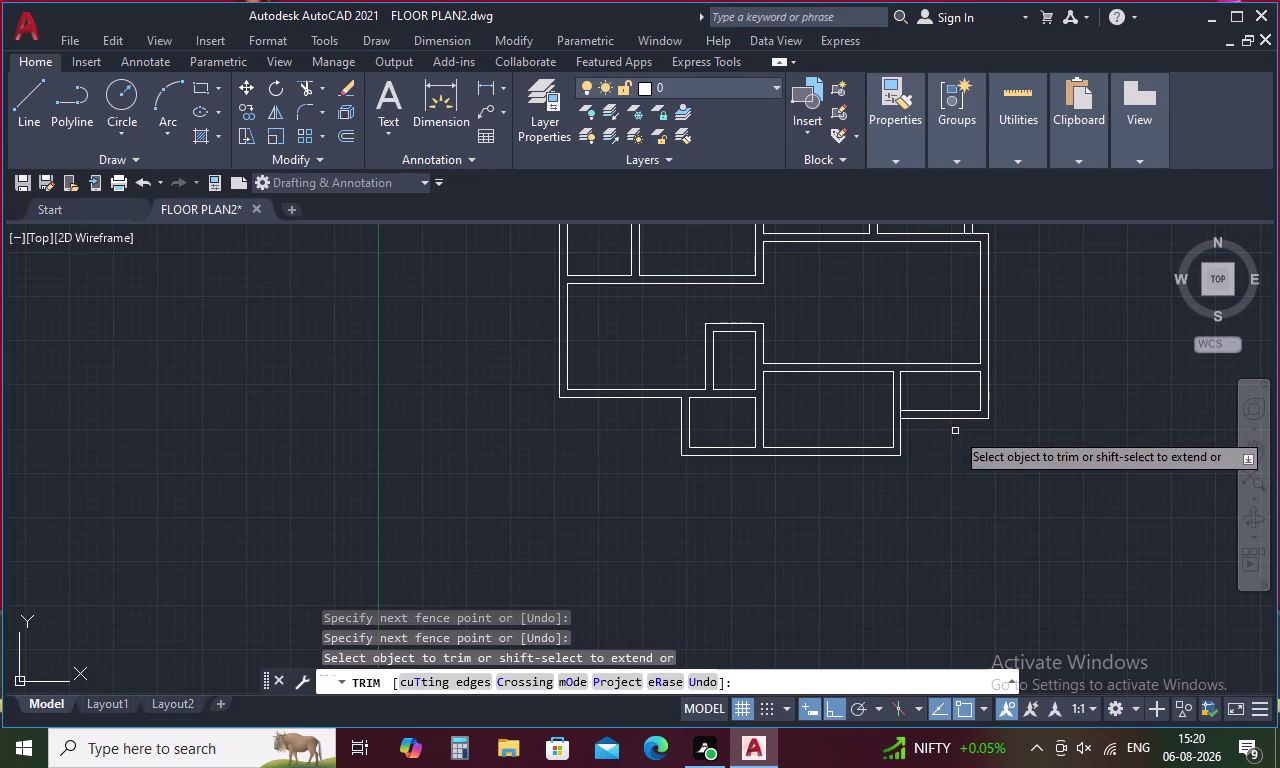
key(l)
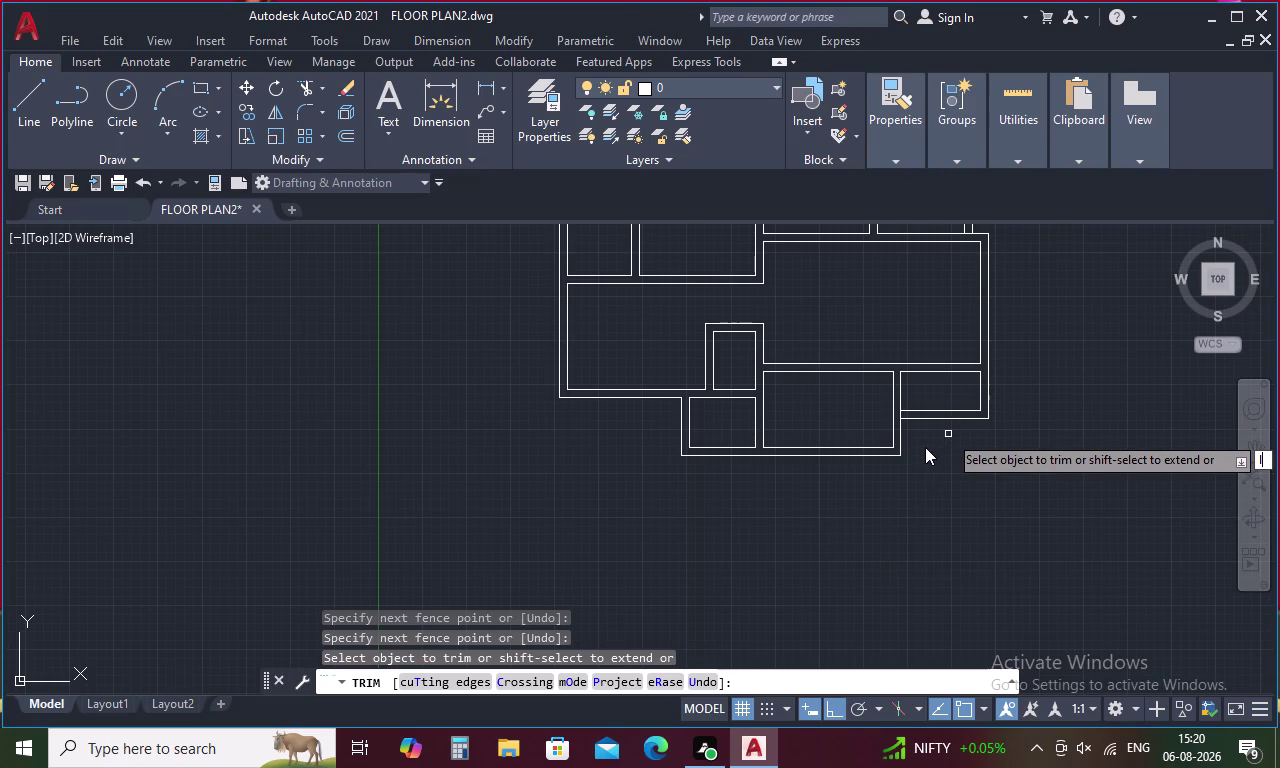
key(Escape)
scroll(down, 3)
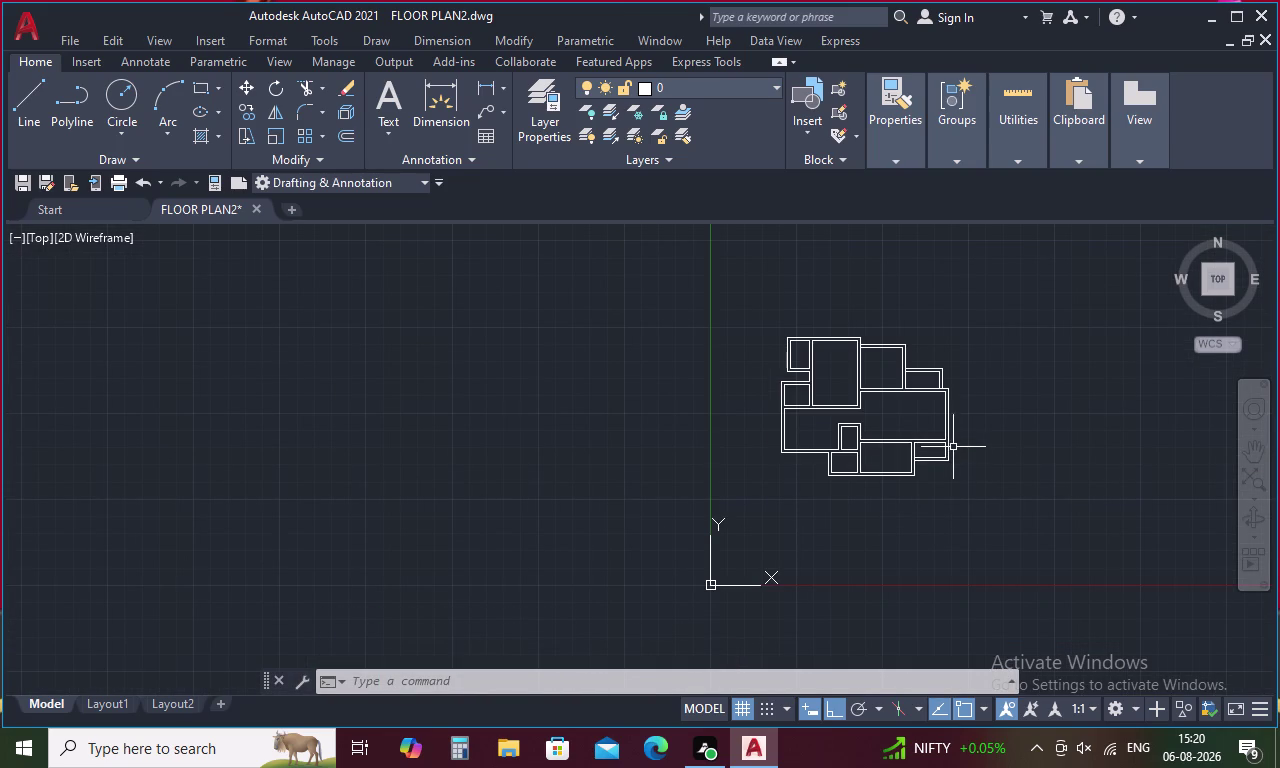
scroll(up, 3)
Offset the lower room's bottom and right wall lines 2 feet inward.
key(o)
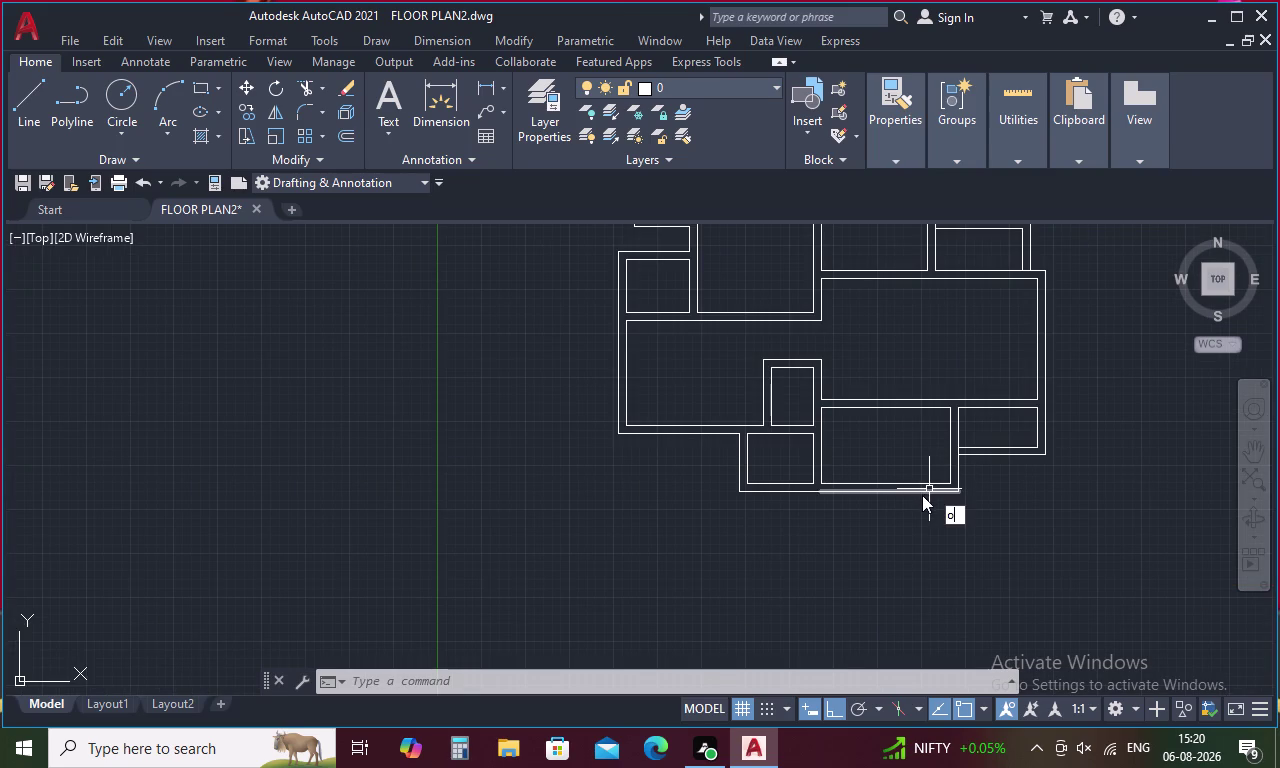
key(space)
key(2)
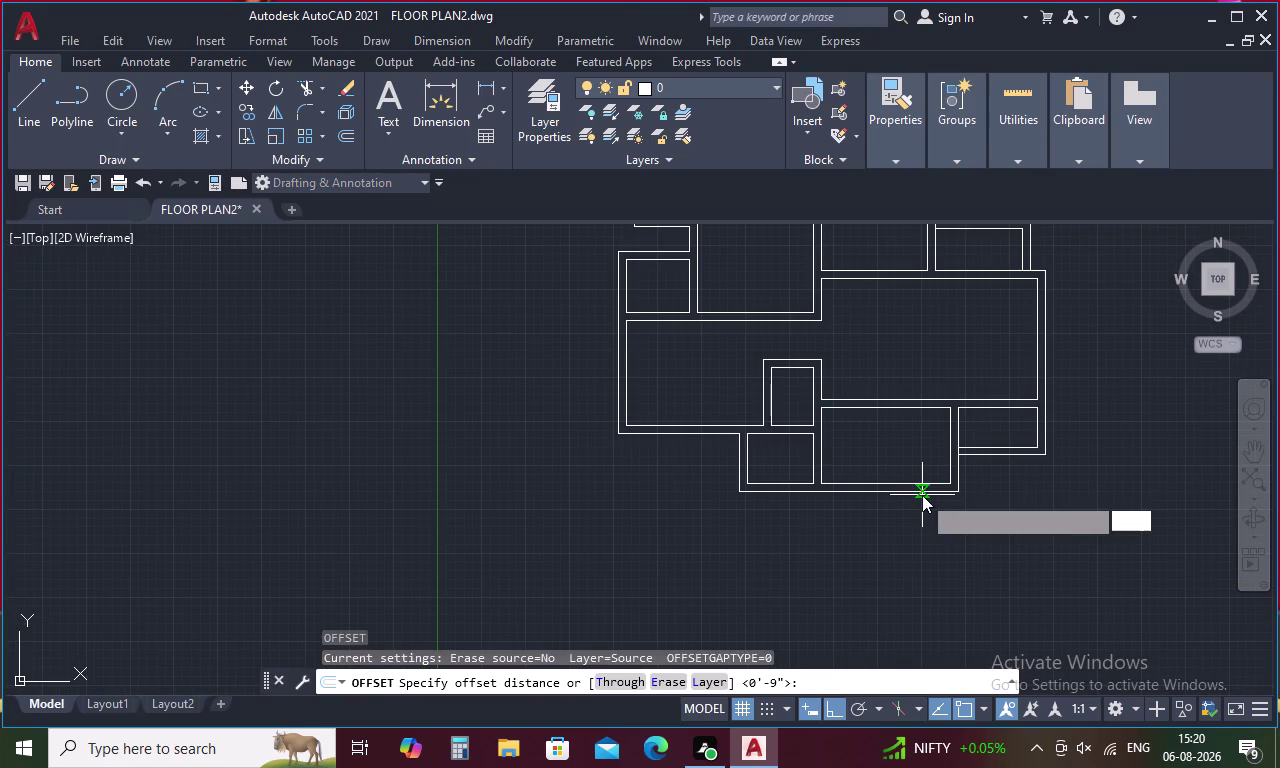
key(apostrophe)
key(space)
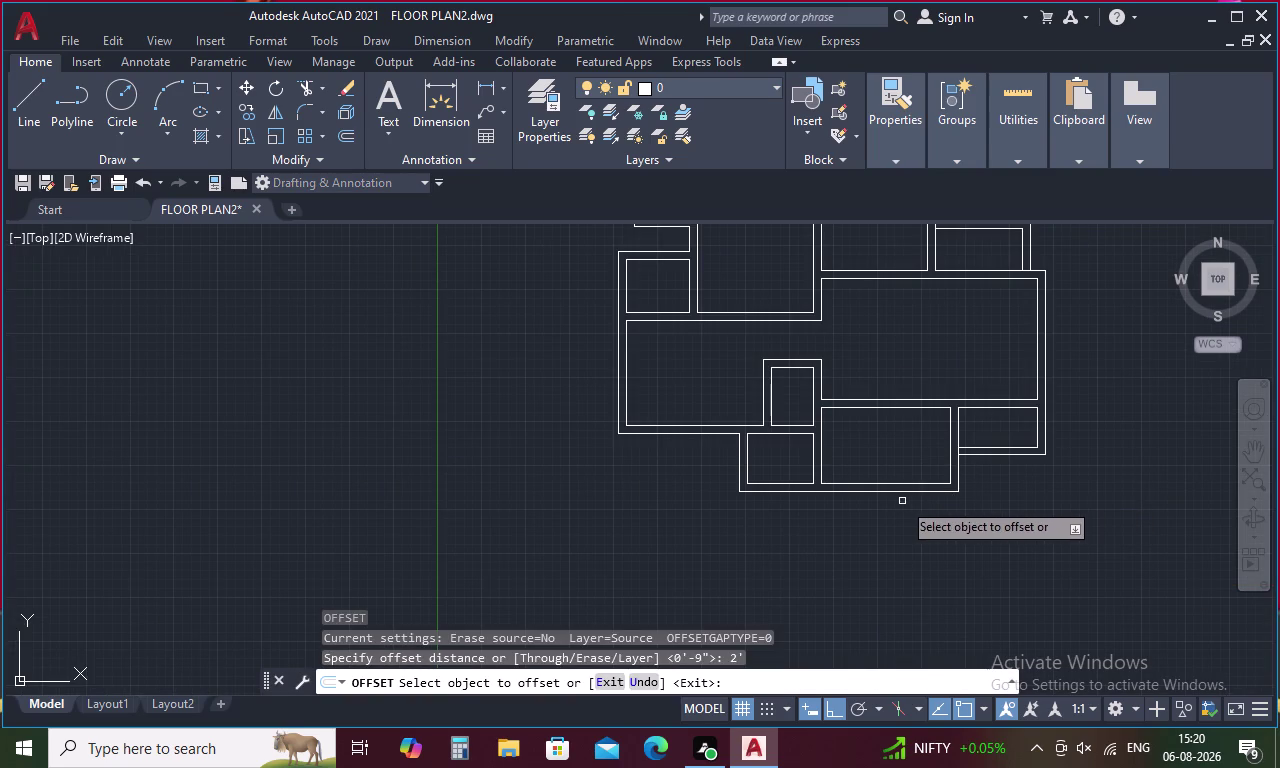
click(903, 483)
click(904, 465)
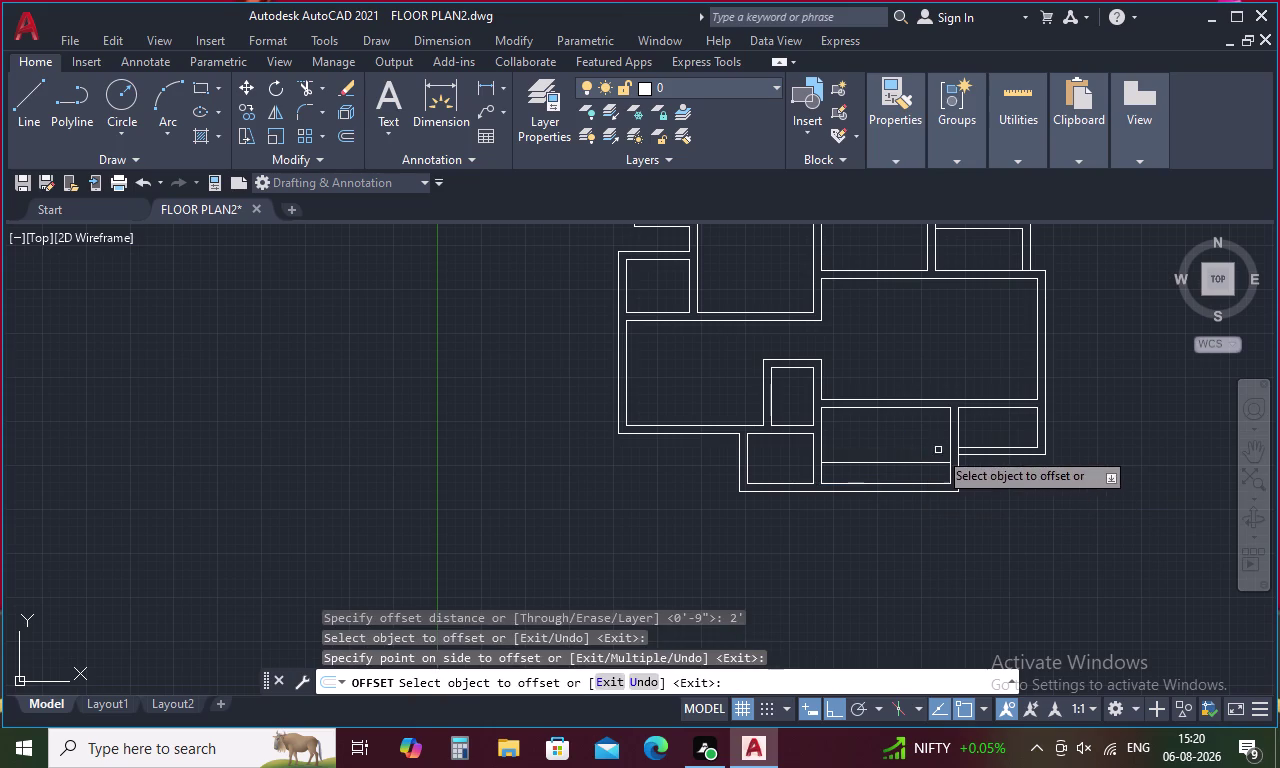
key(space)
key(space)
key(space)
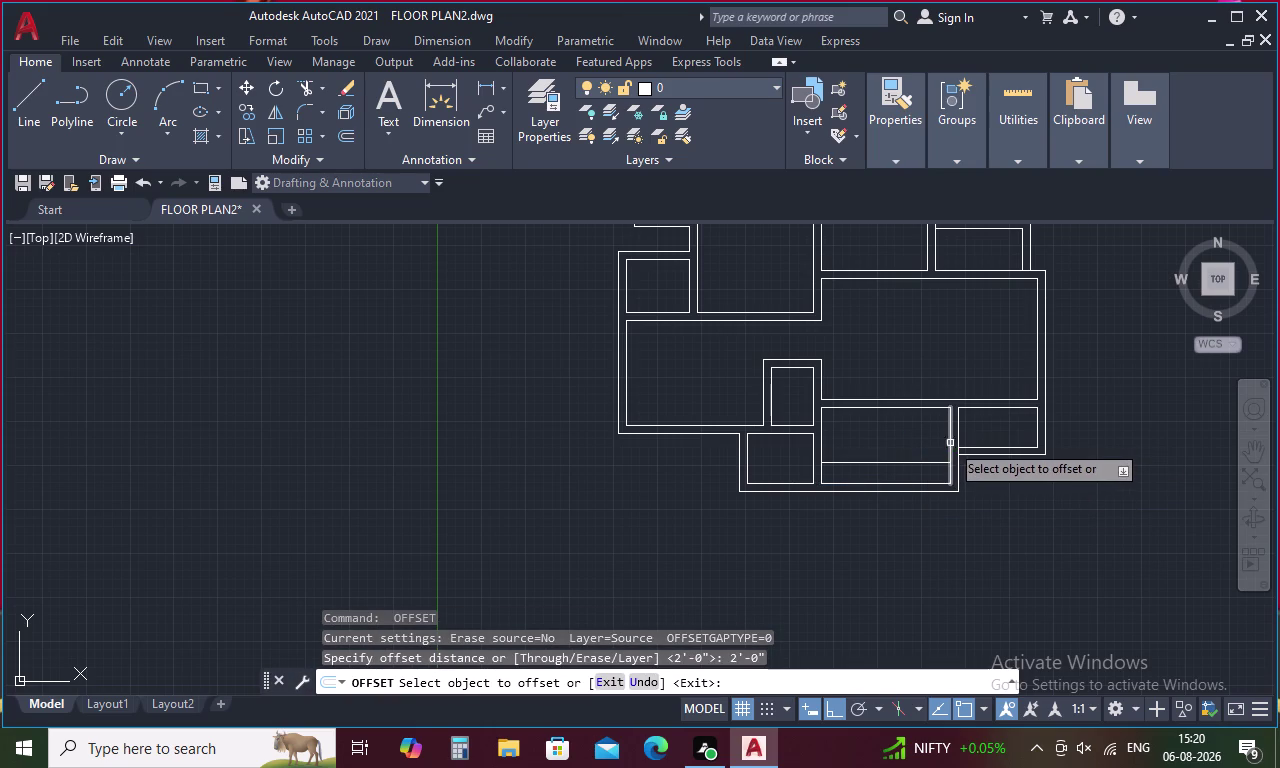
click(951, 443)
click(934, 448)
key(Escape)
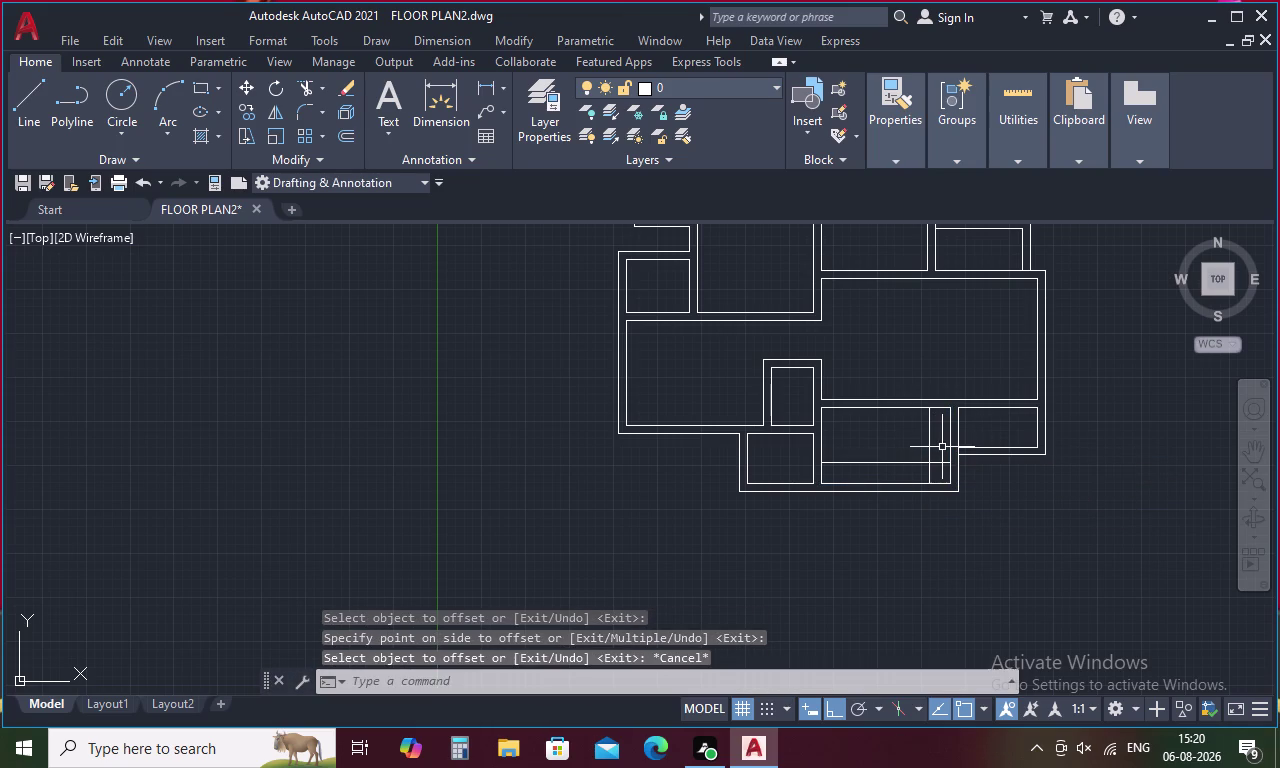
Trim the overlapping ends of the two new 2-foot lines.
text(tr)
key(space)
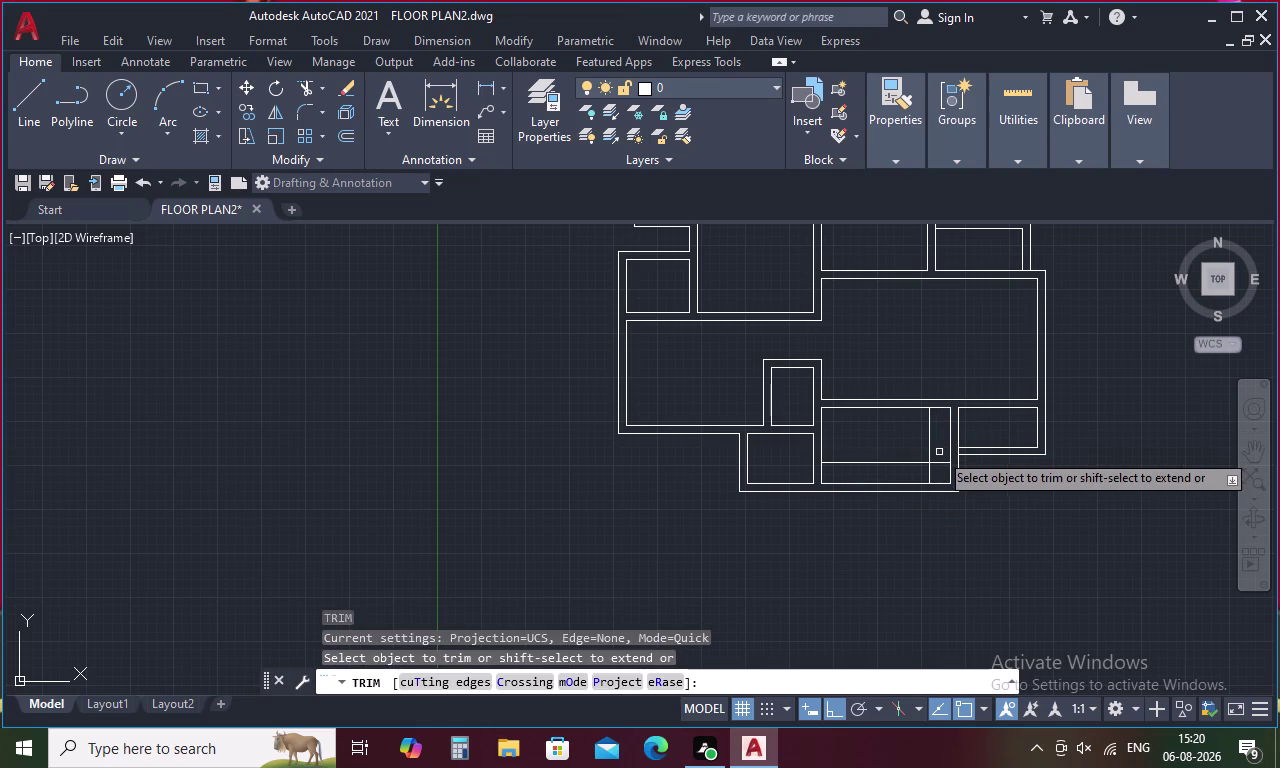
drag(939, 452, 927, 481)
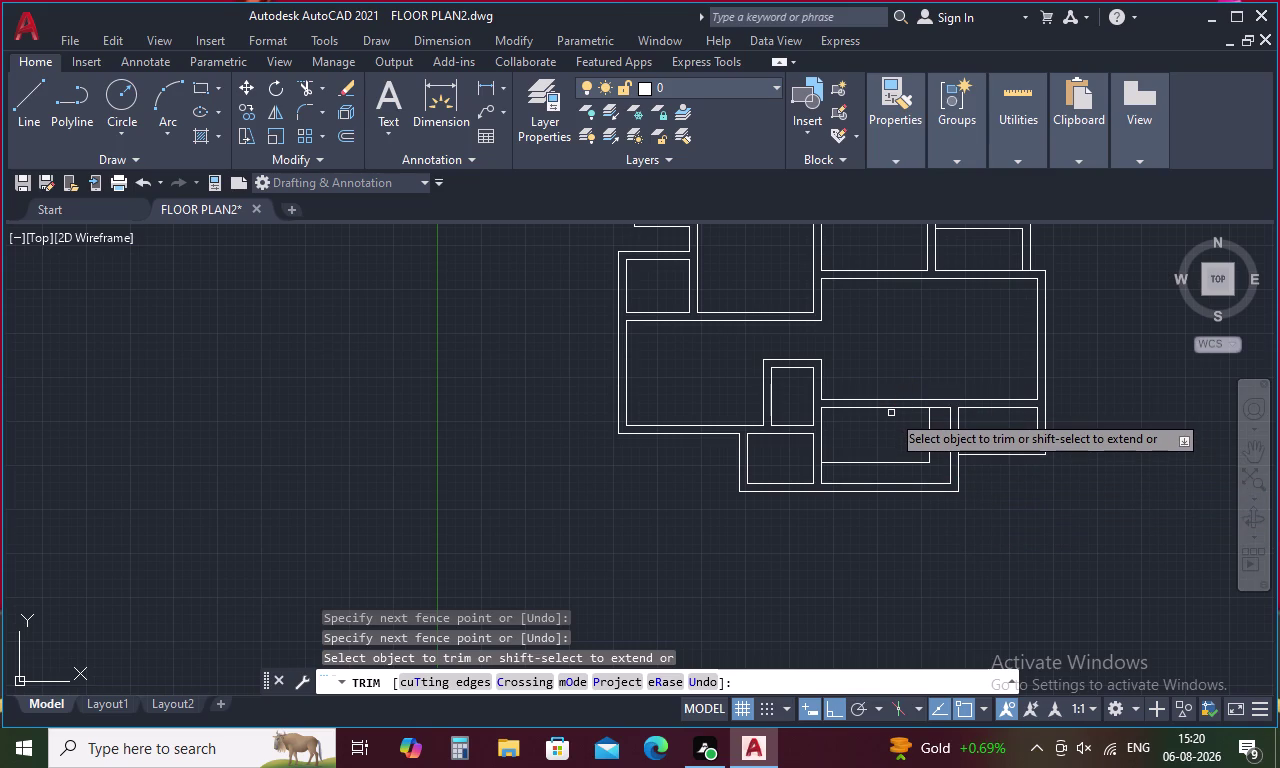
key(e)
key(x)
key(space)
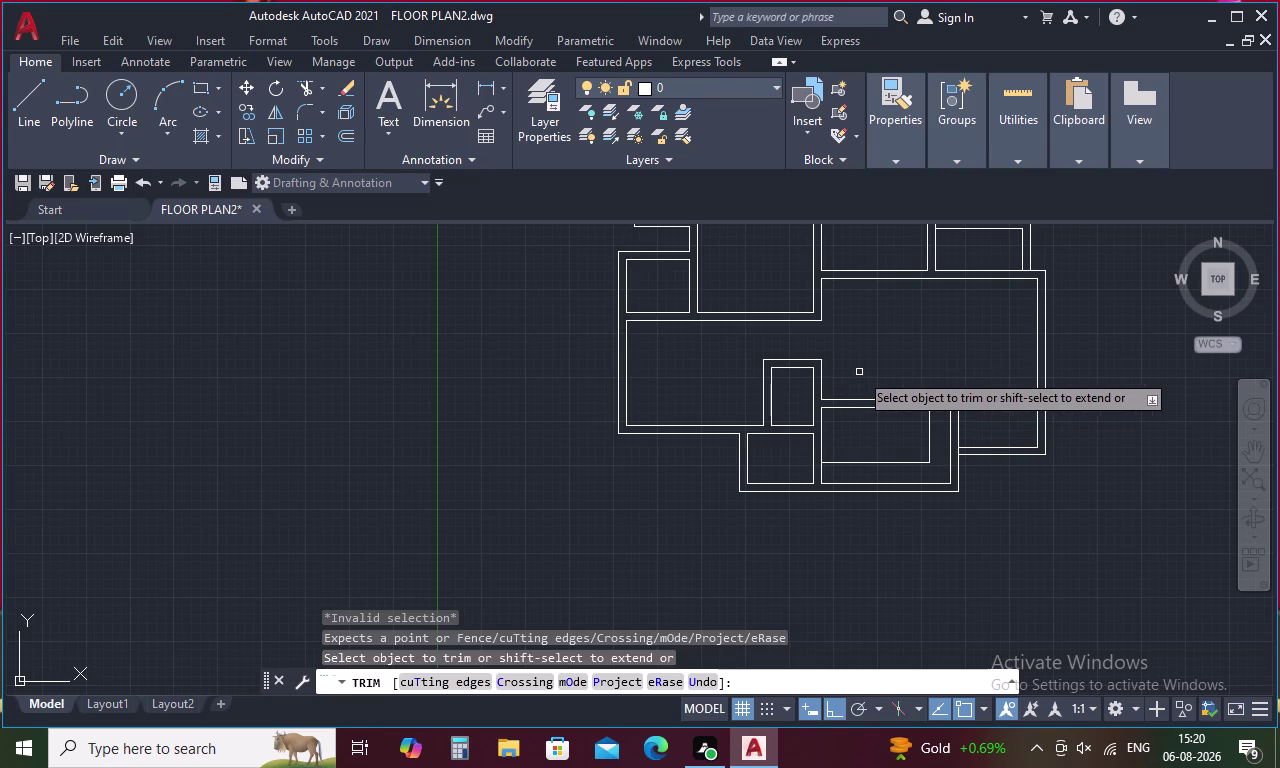
key(Escape)
Extend the short horizontal line across to the right outer wall.
key(Escape)
key(e)
text(x)
key(space)
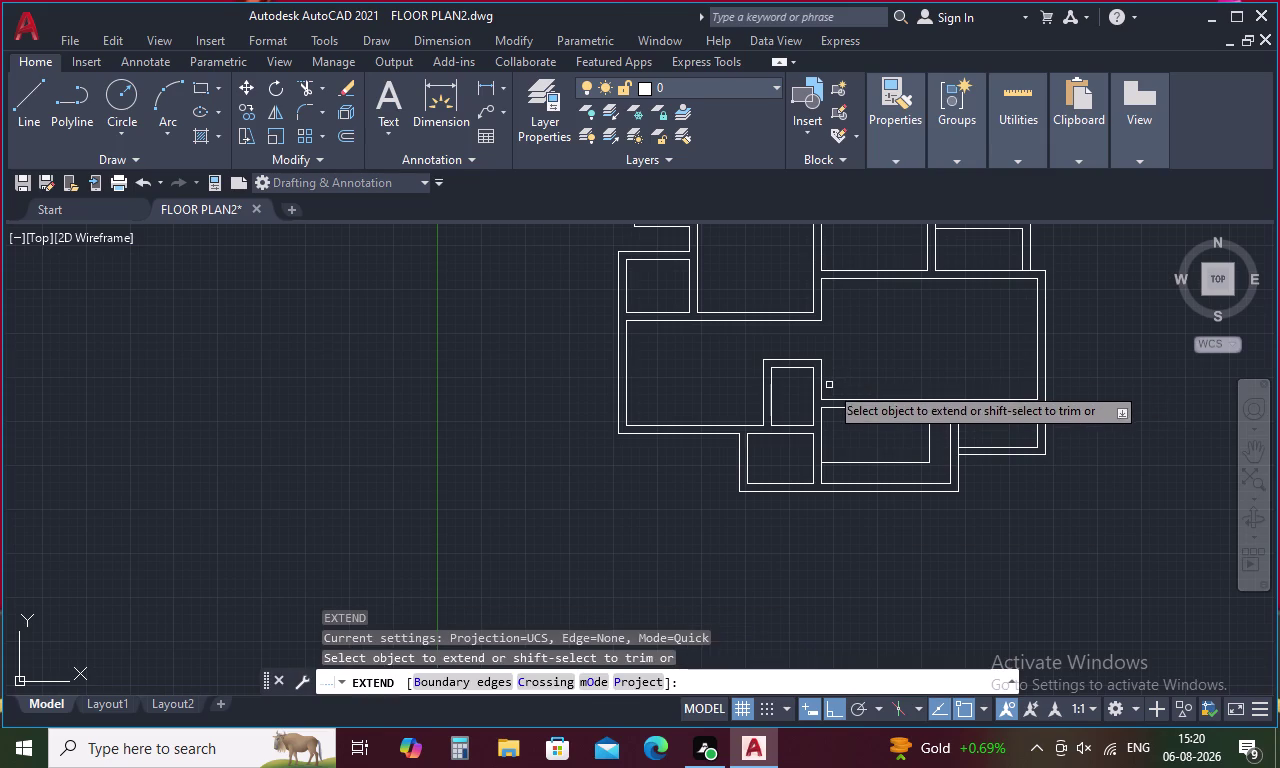
click(822, 389)
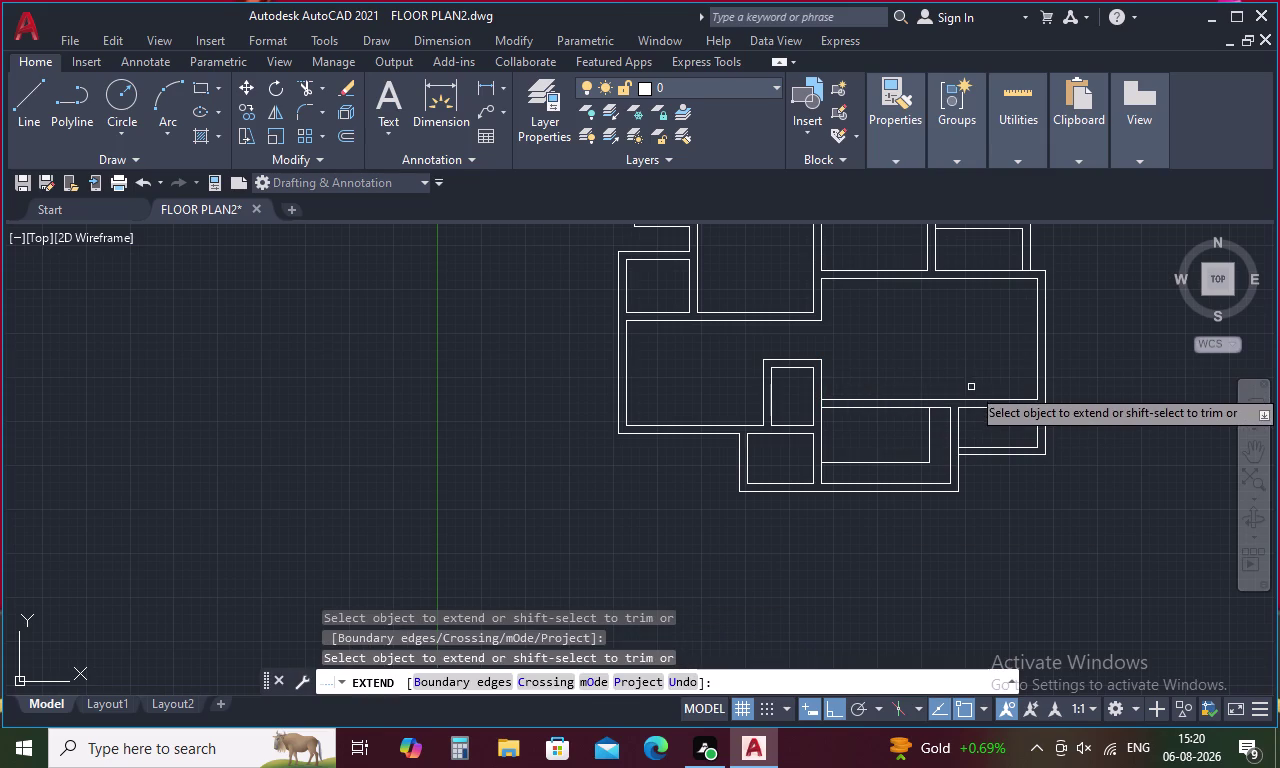
key(Escape)
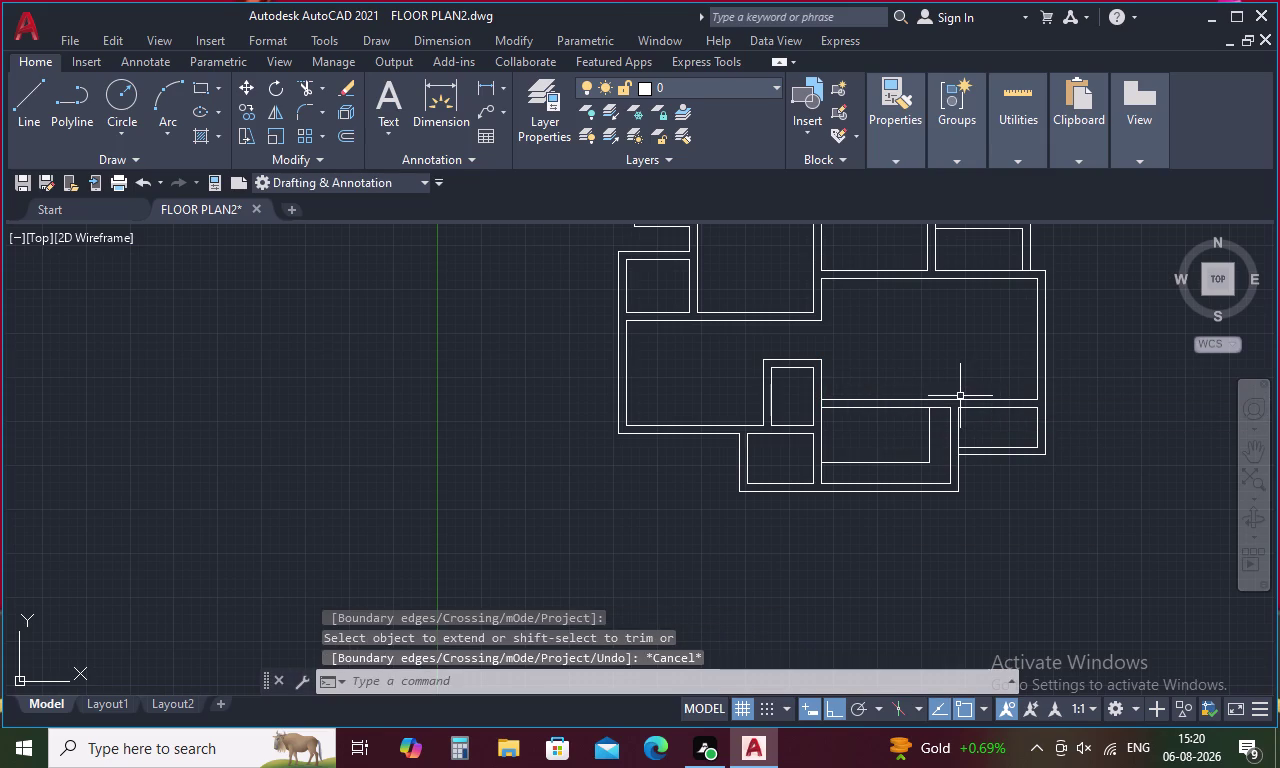
key(l)
key(space)
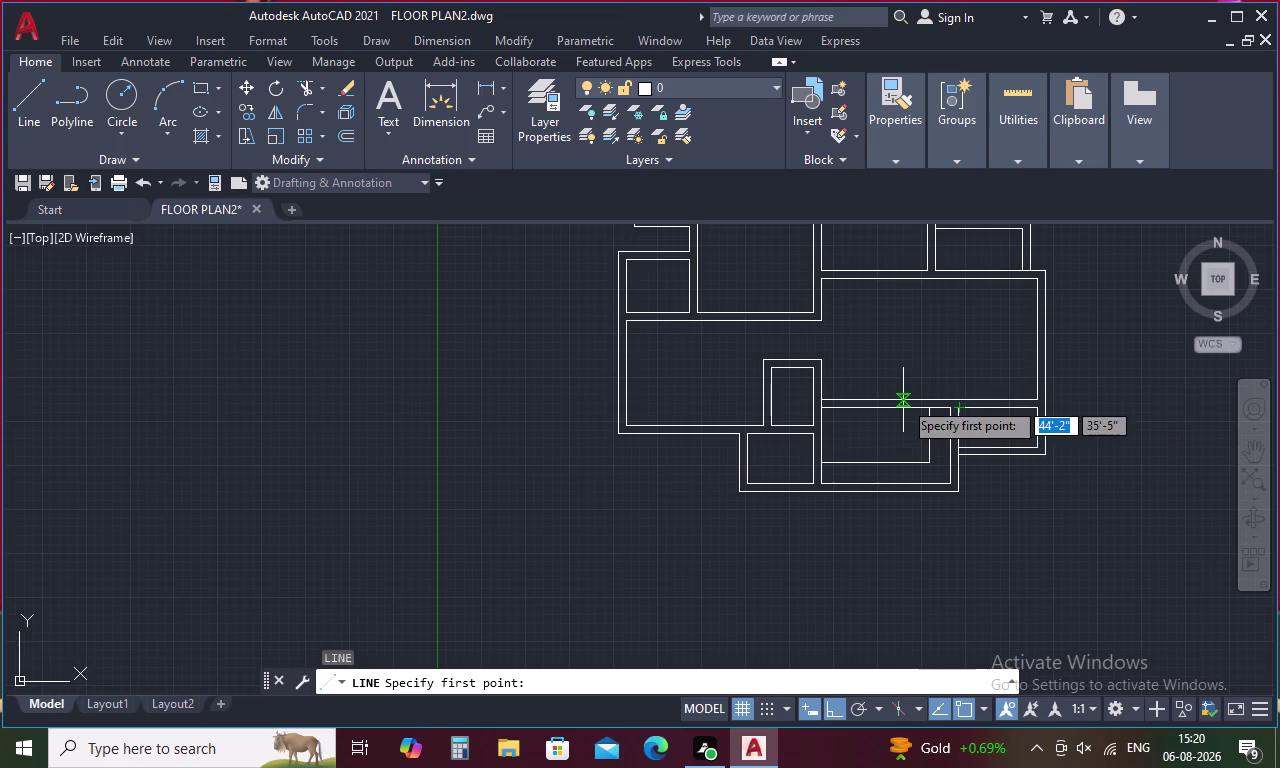
Draw a short cap line across the end of the horizontal double wall.
scroll(up, 3)
click(912, 415)
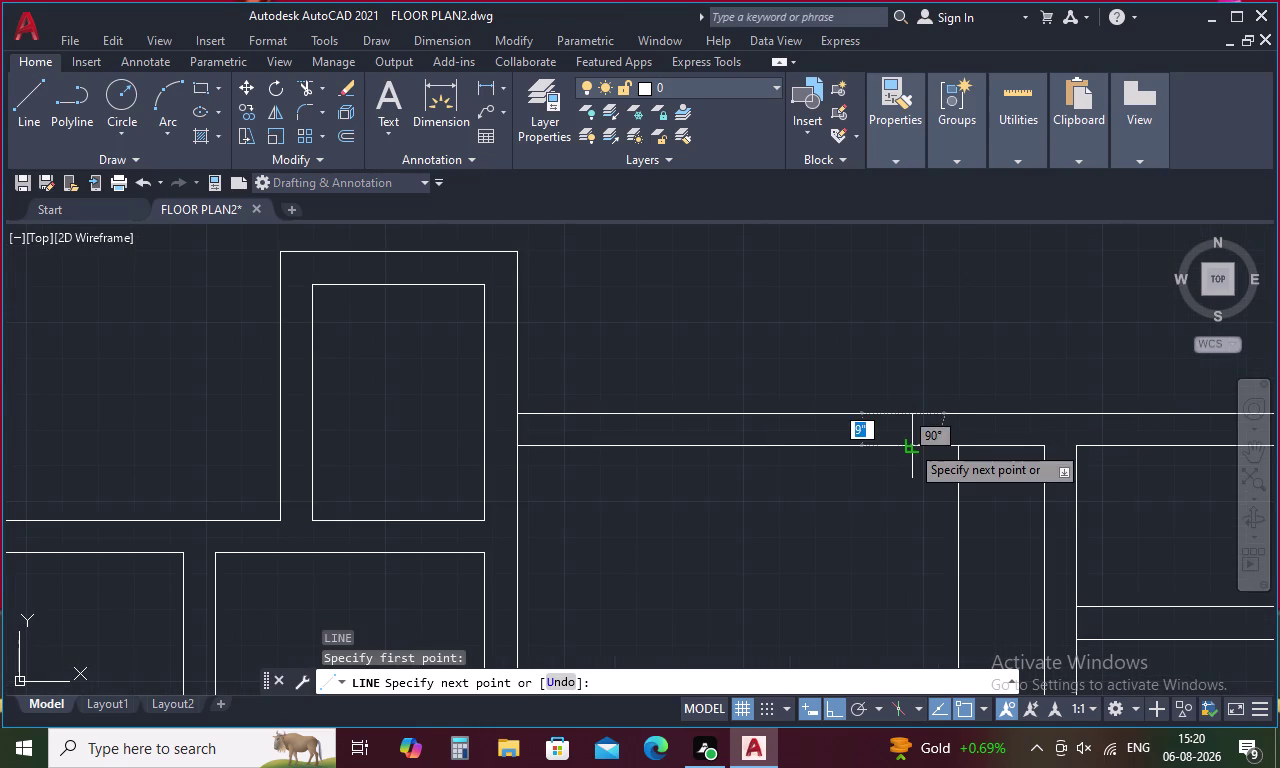
click(910, 444)
key(Escape)
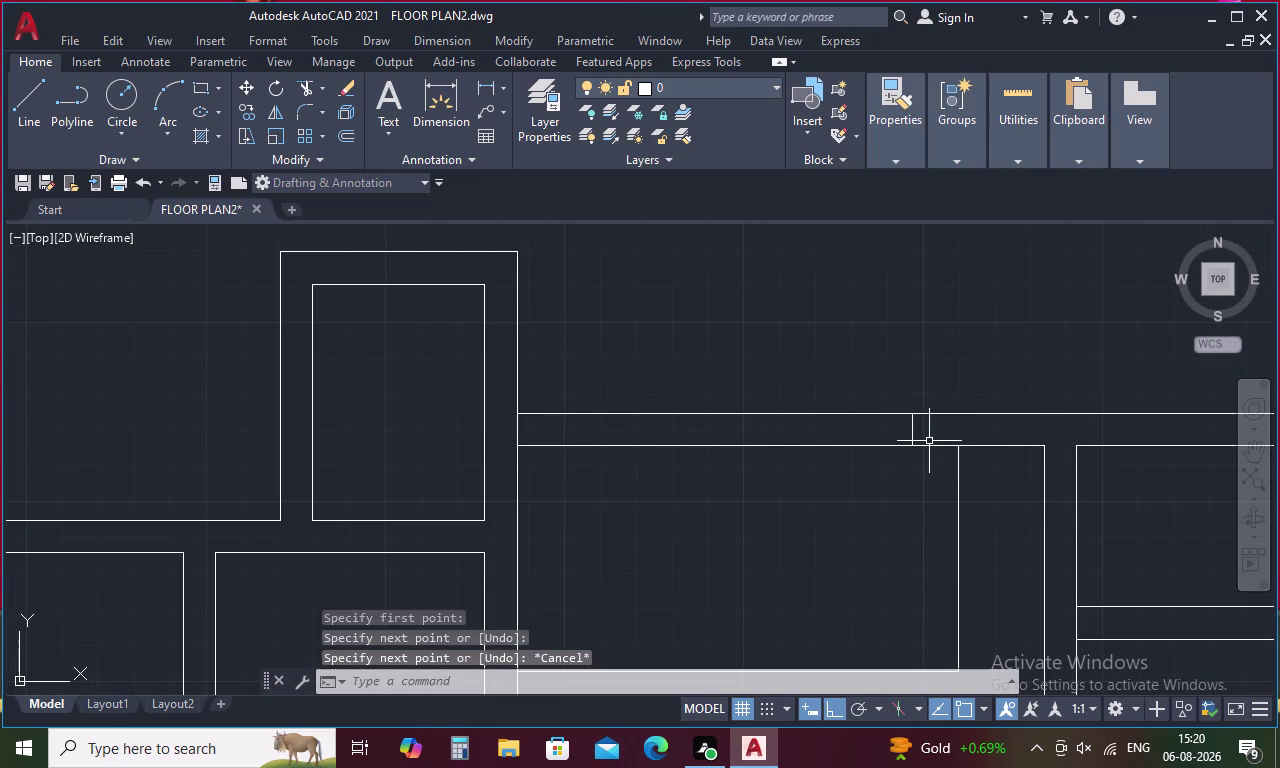
Trim the wall lines extending past the cap line.
text(tr)
key(space)
drag(875, 359, 849, 510)
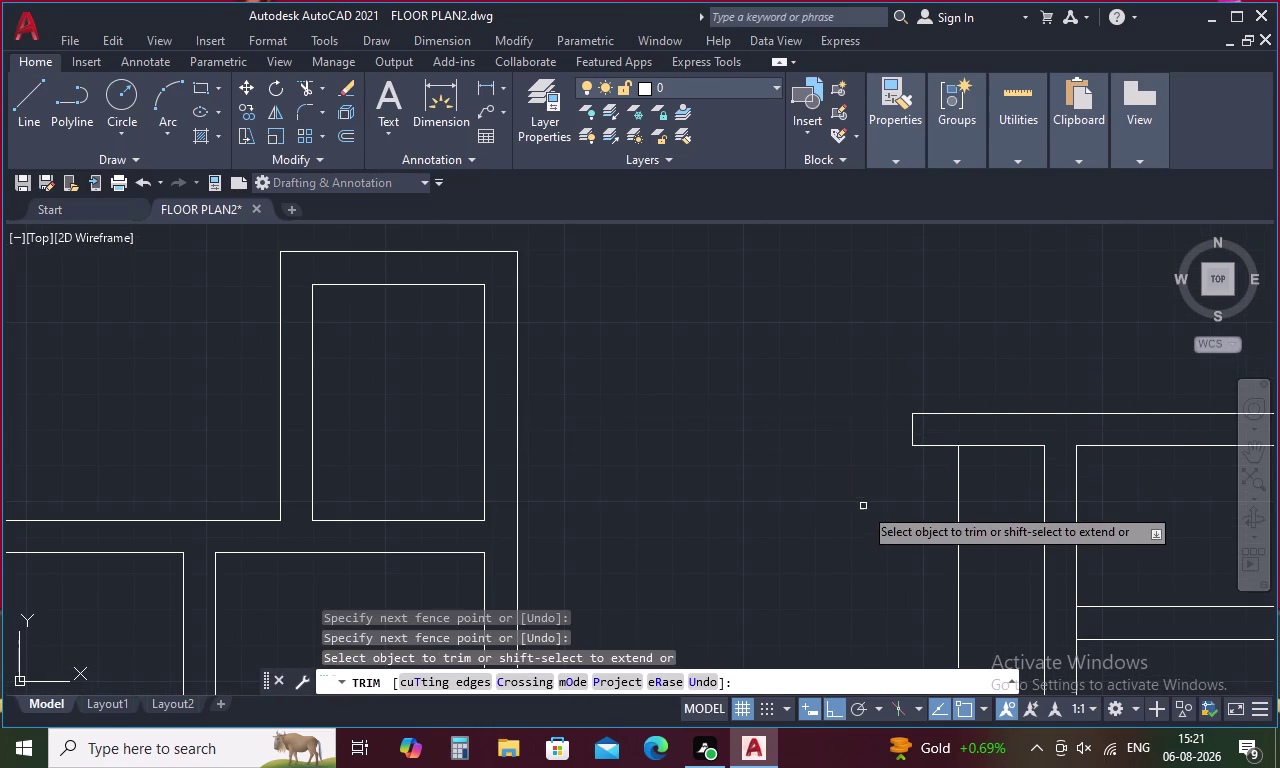
scroll(down, 3)
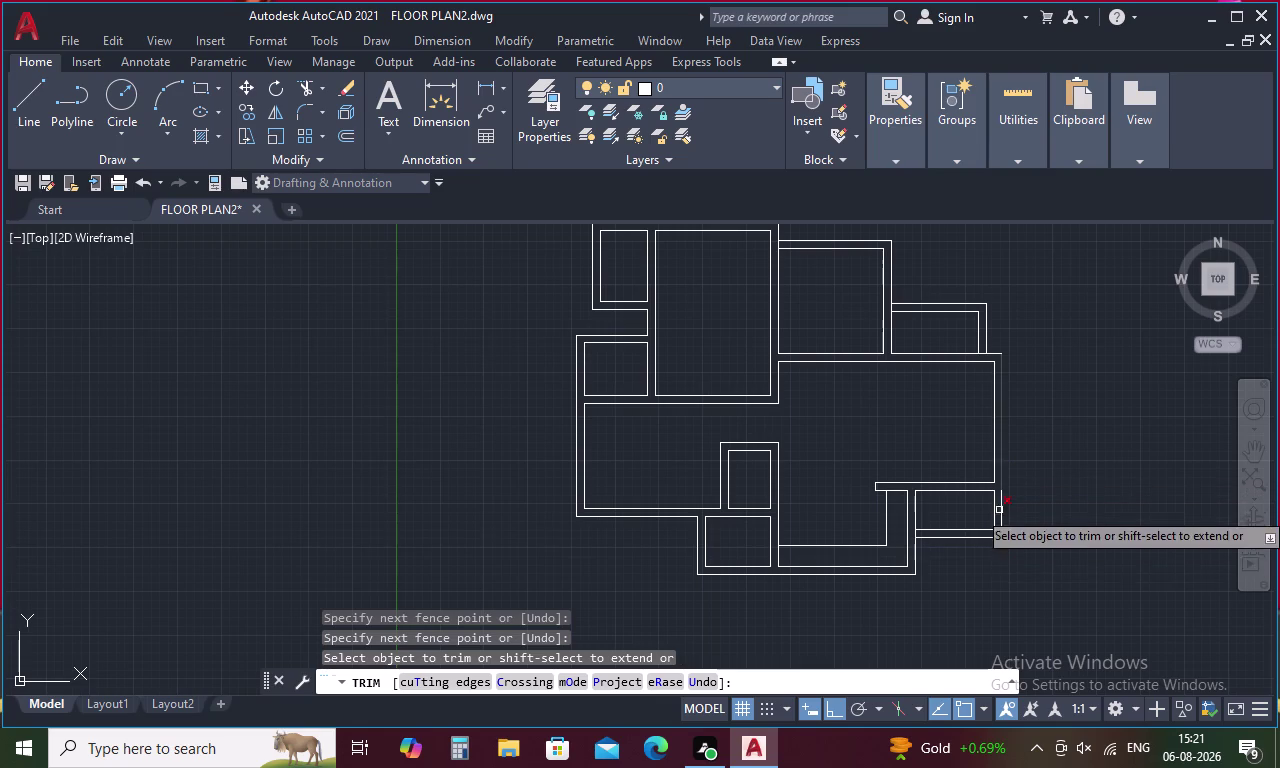
scroll(down, 3)
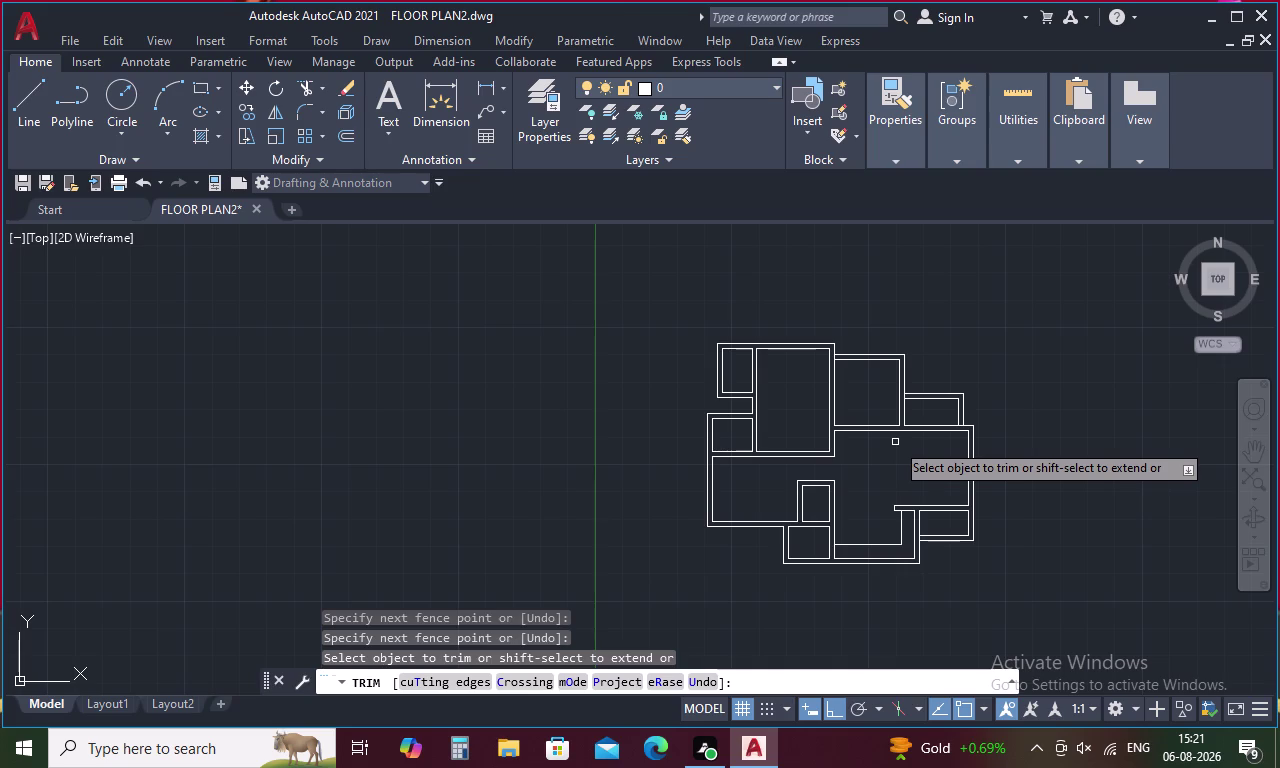
key(Escape)
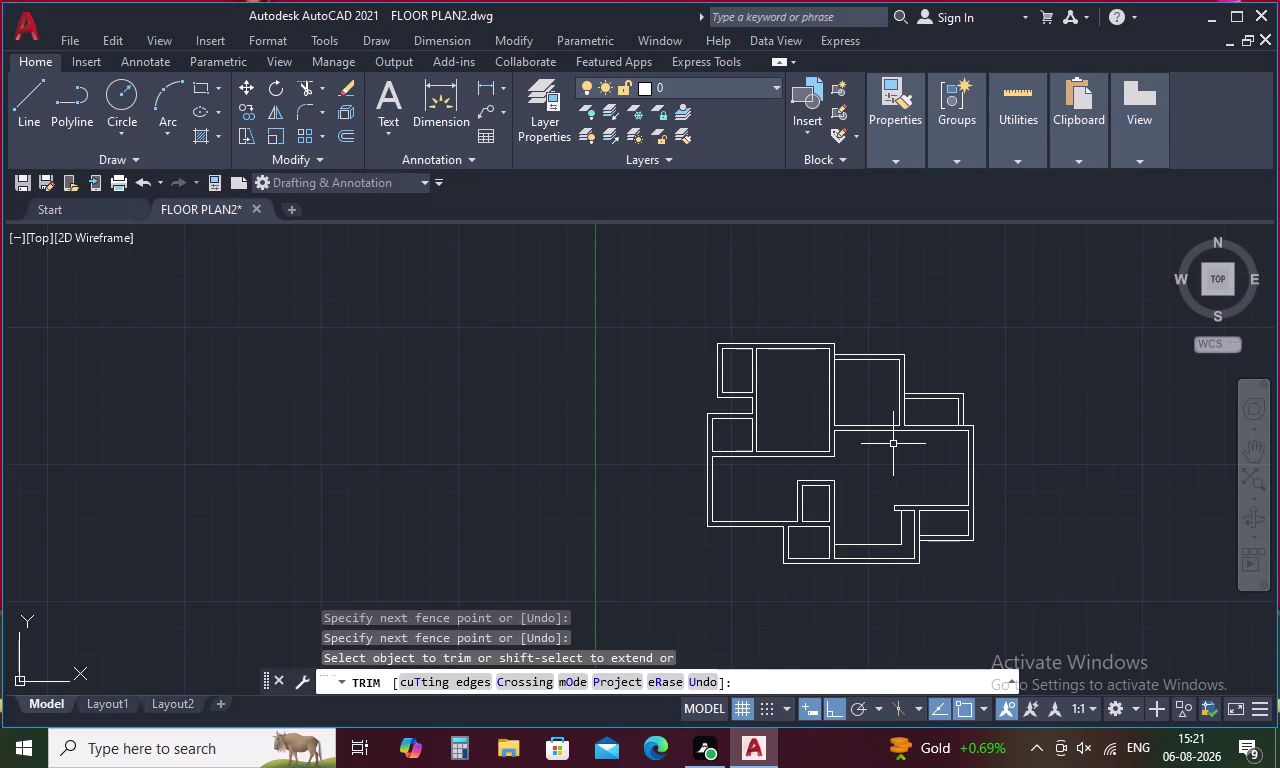
Extend three lines under the small upper-left room, including its left wall, to their boundaries.
text(ex)
key(space)
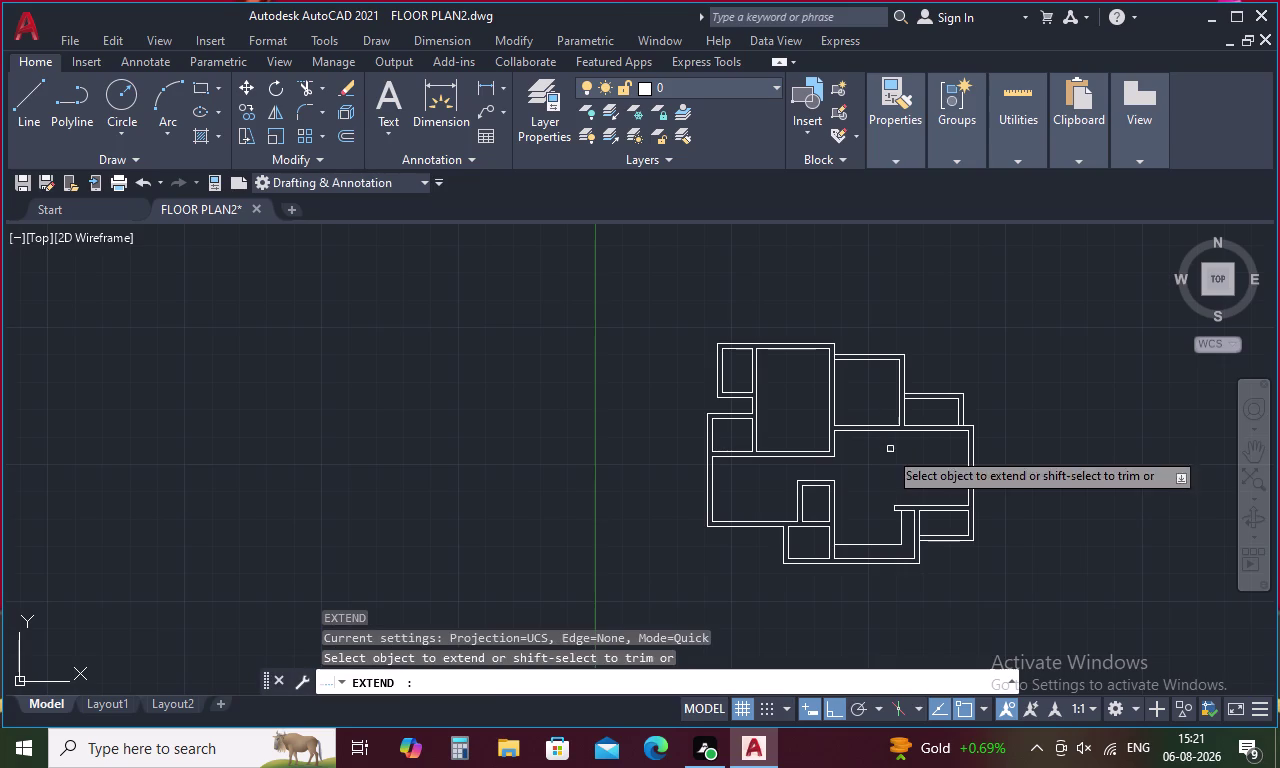
scroll(up, 3)
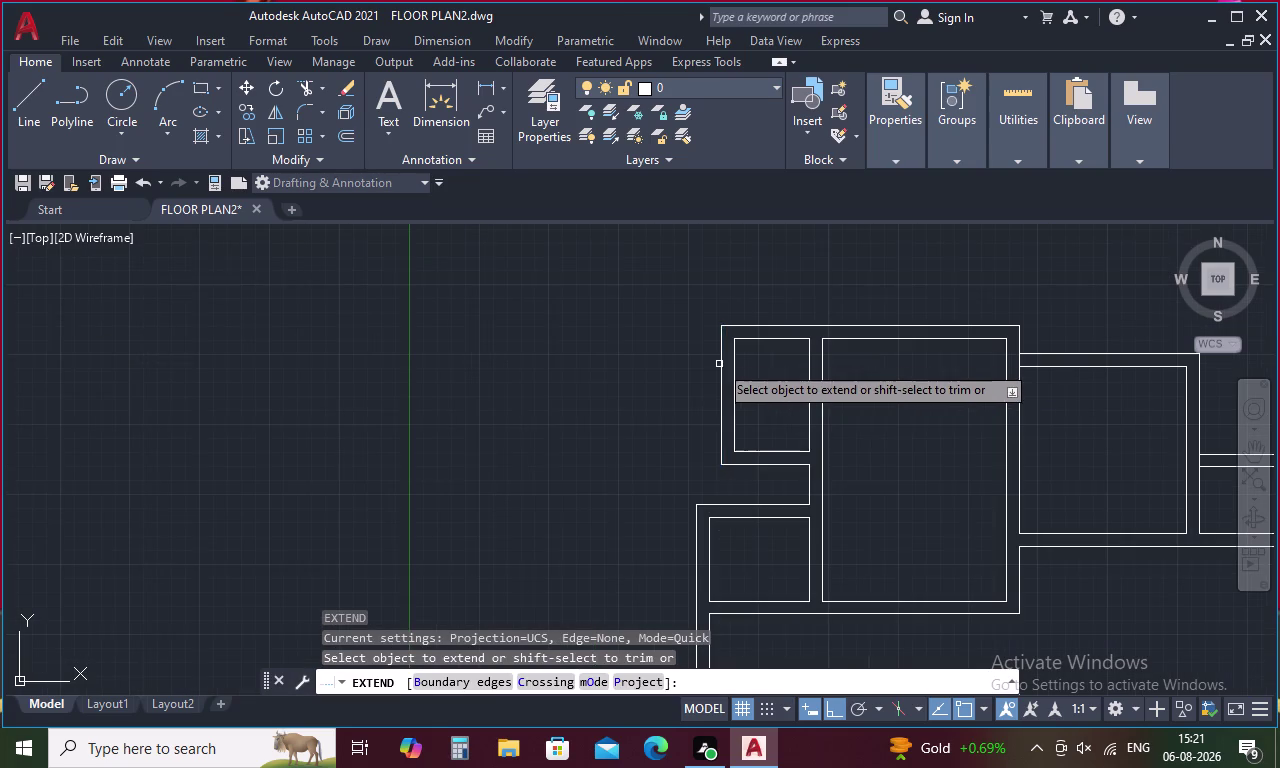
click(721, 428)
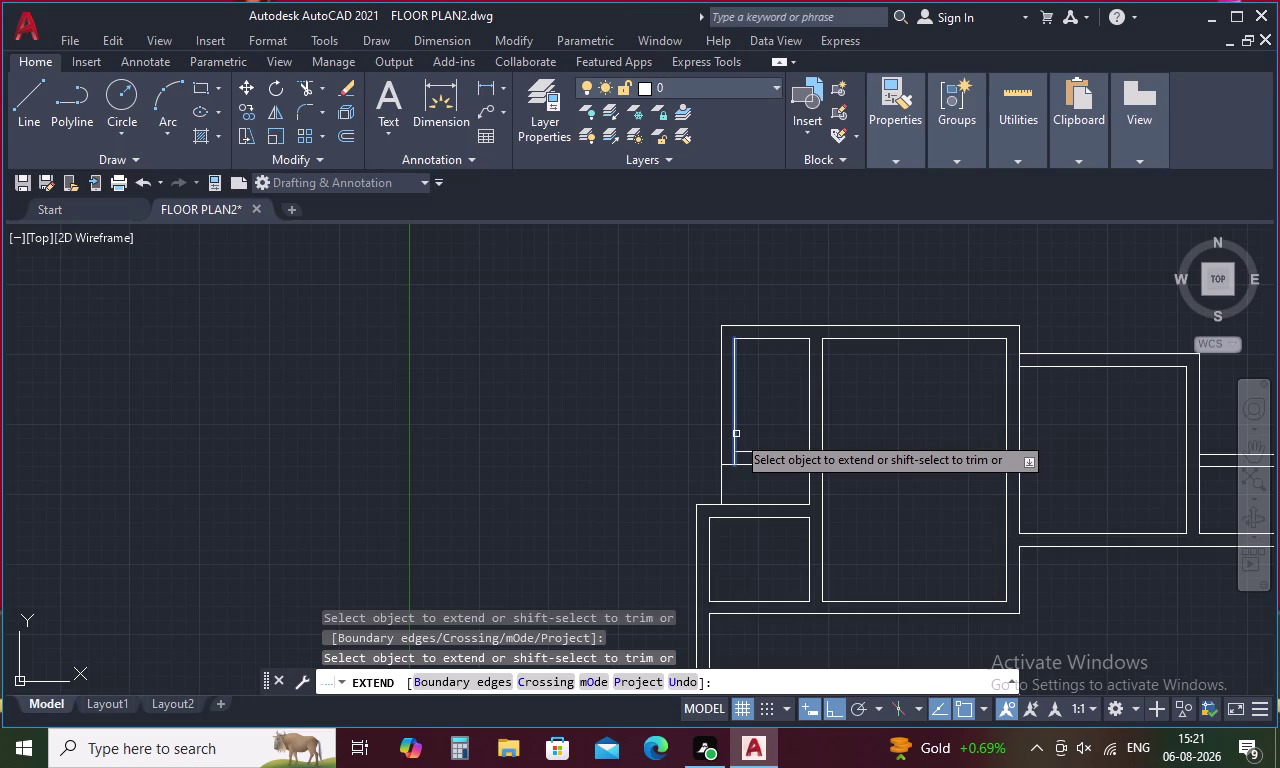
click(736, 434)
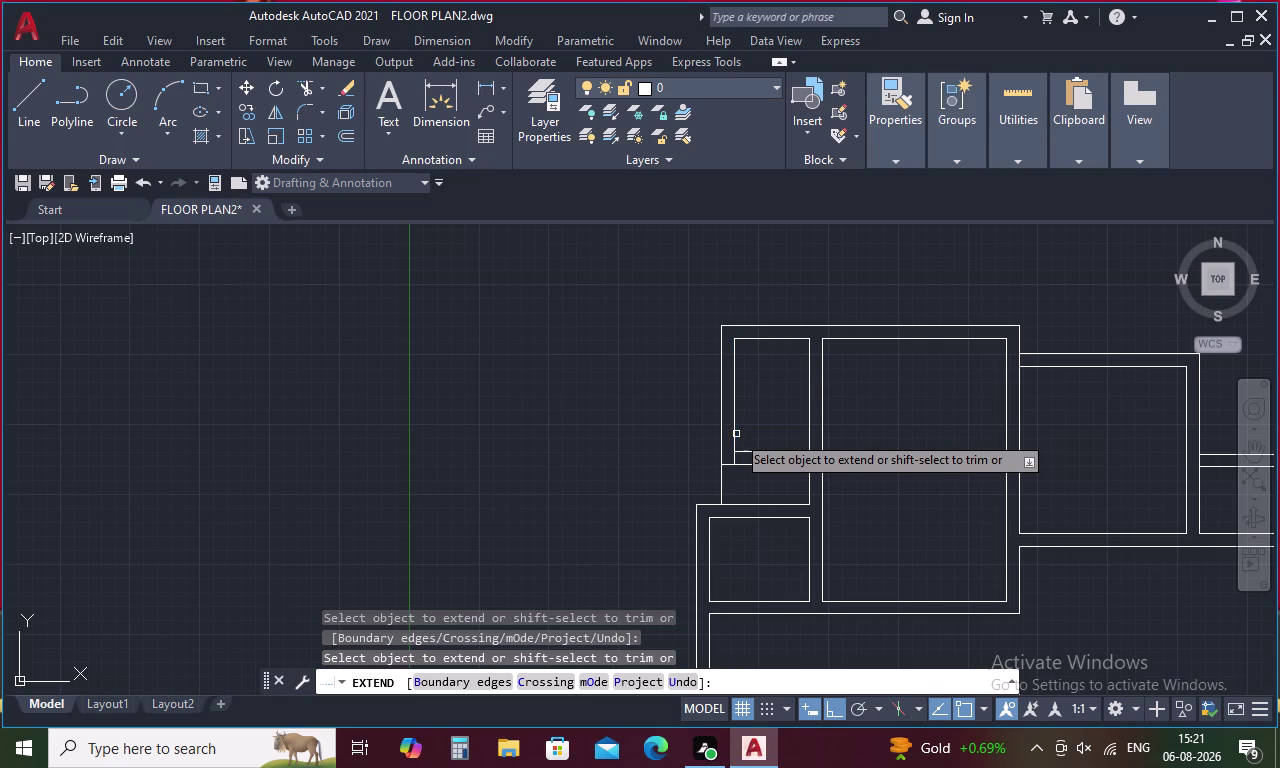
click(735, 461)
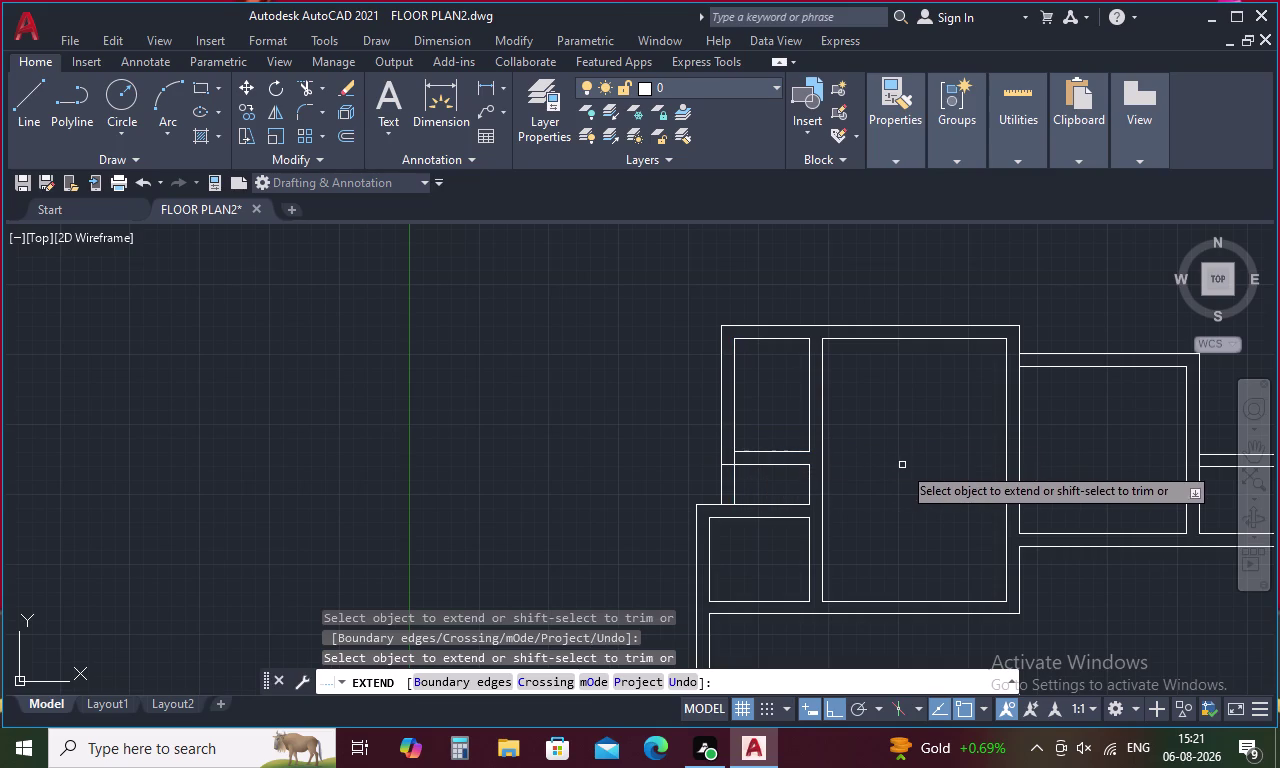
key(Escape)
Trim away the leftover line segment so the lines enclose the small box.
key(t)
key(r)
key(space)
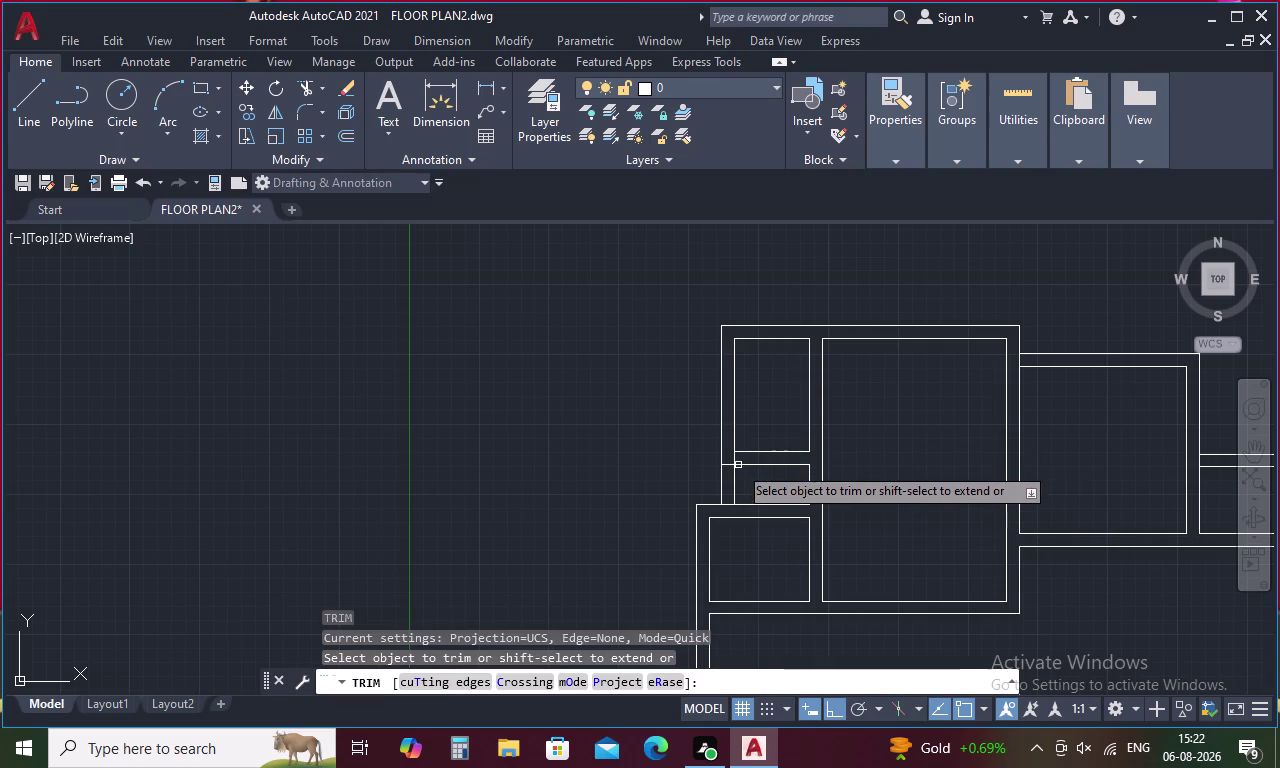
click(733, 458)
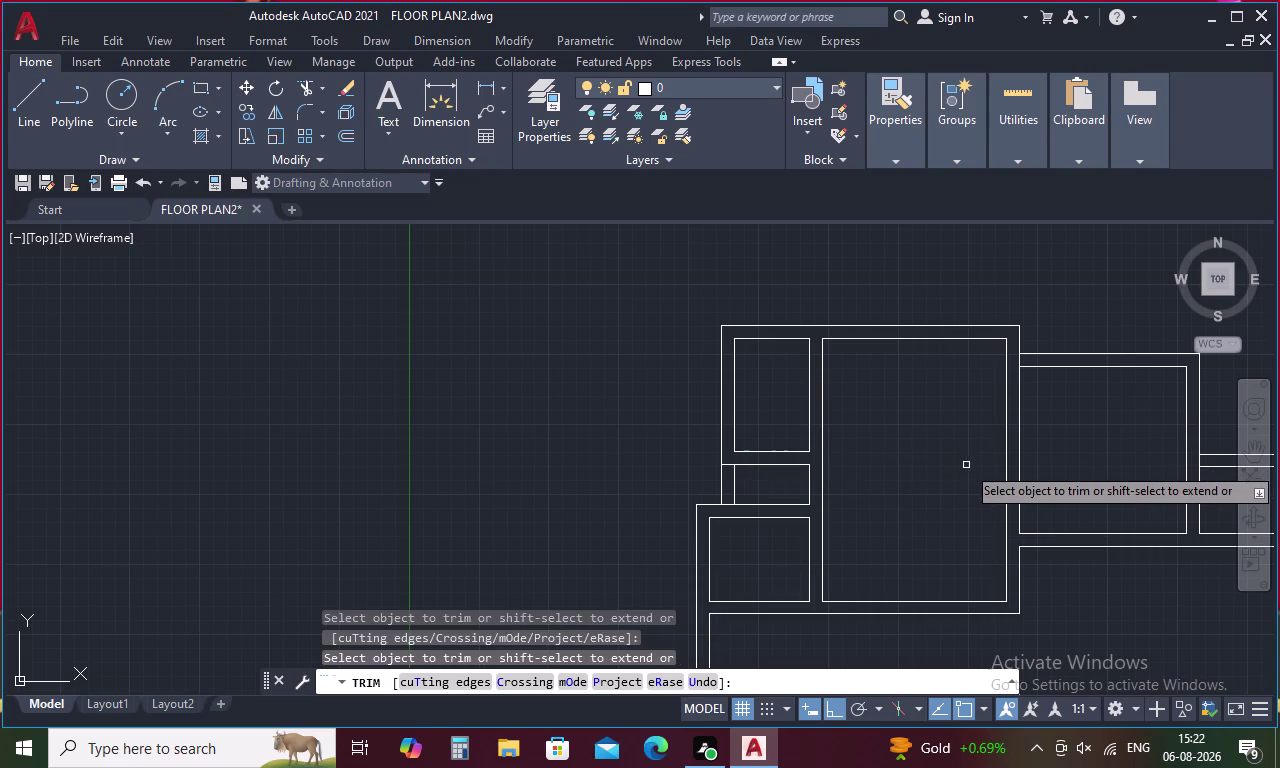
key(l)
key(space)
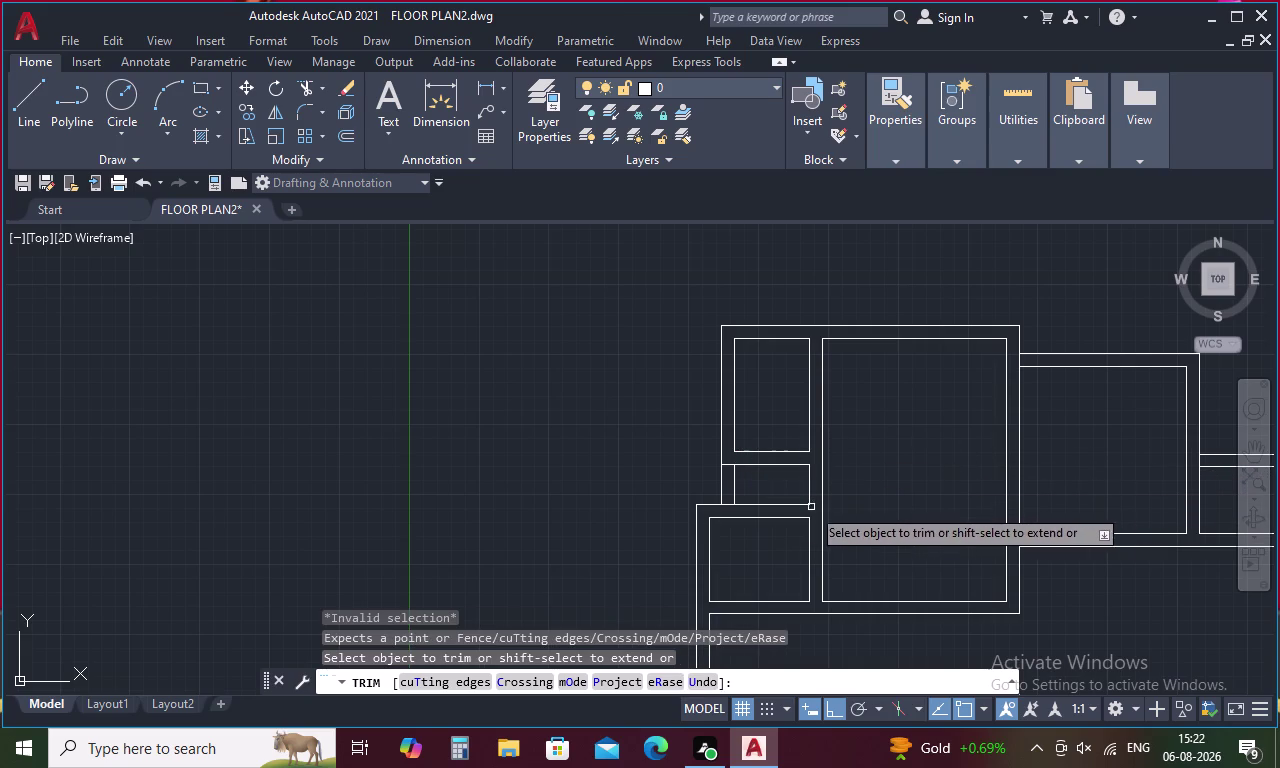
key(Escape)
key(l)
key(space)
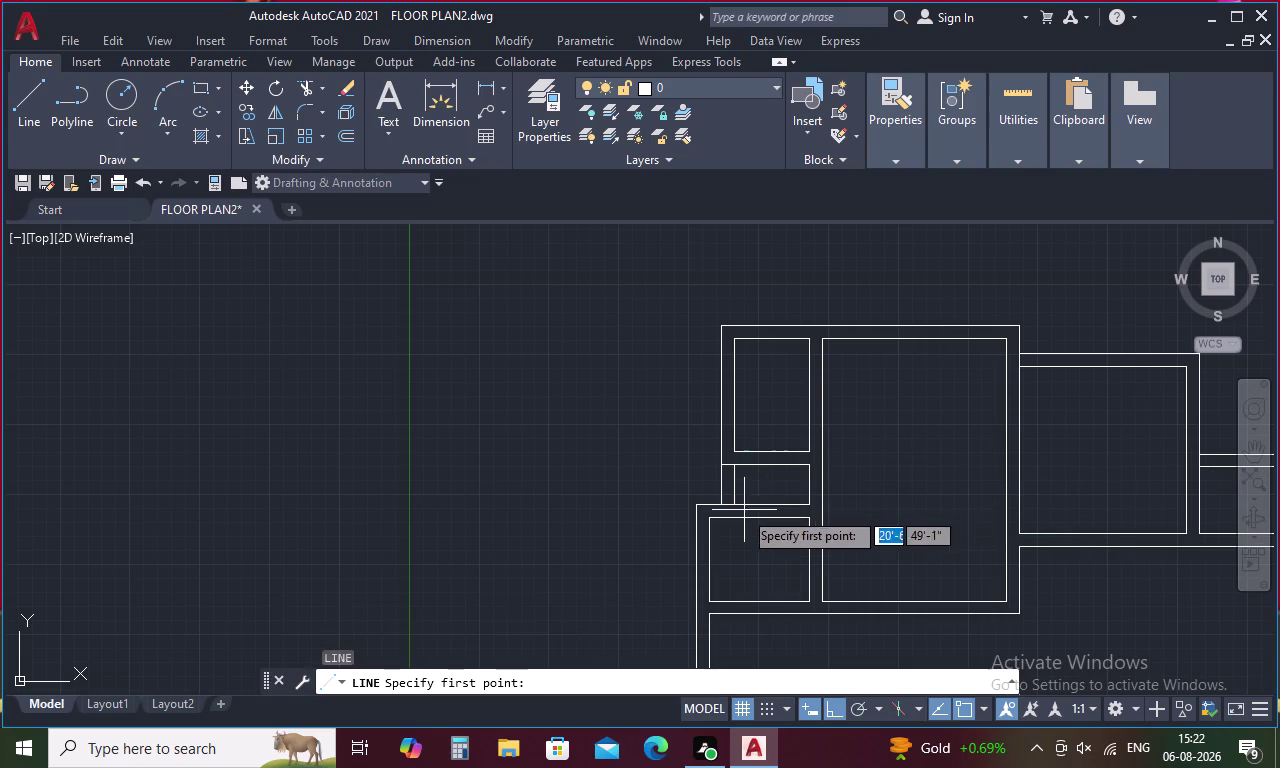
Draw two crossing corner-to-corner diagonals across the small box as an X.
click(738, 501)
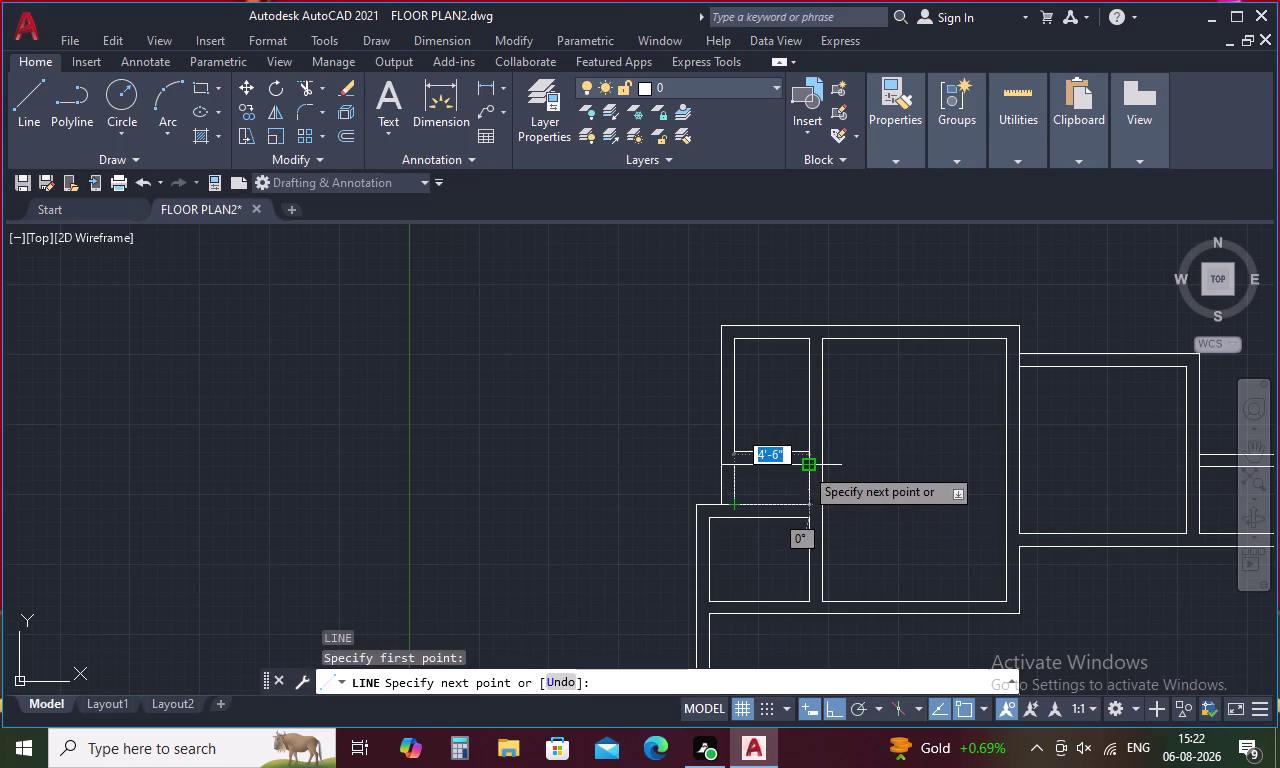
click(804, 466)
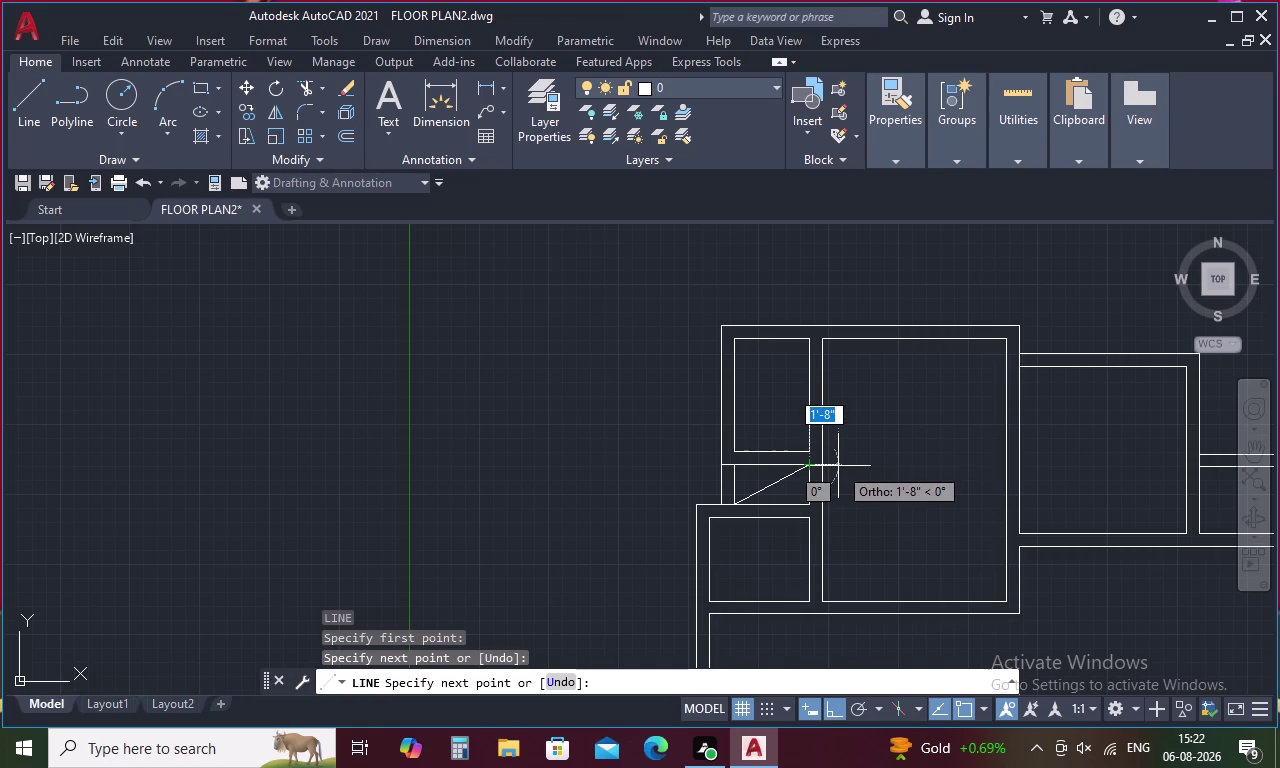
key(Escape)
key(space)
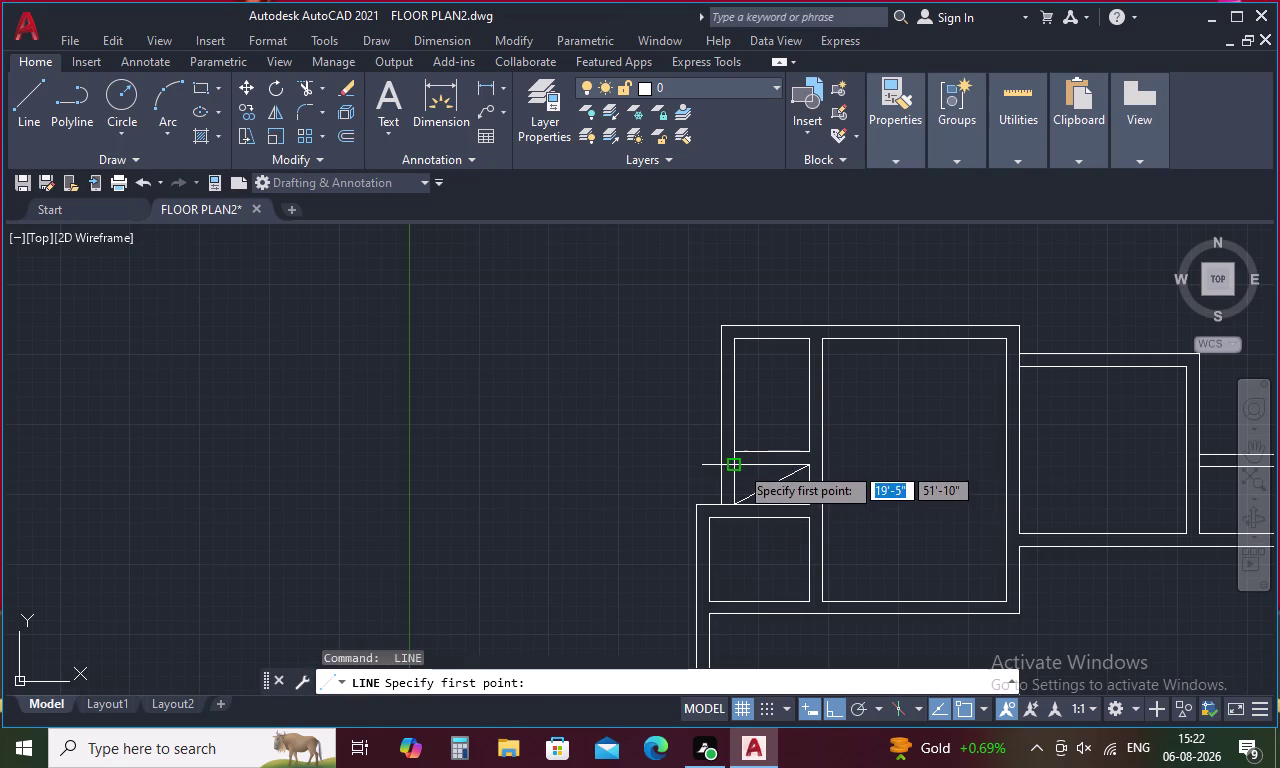
click(737, 467)
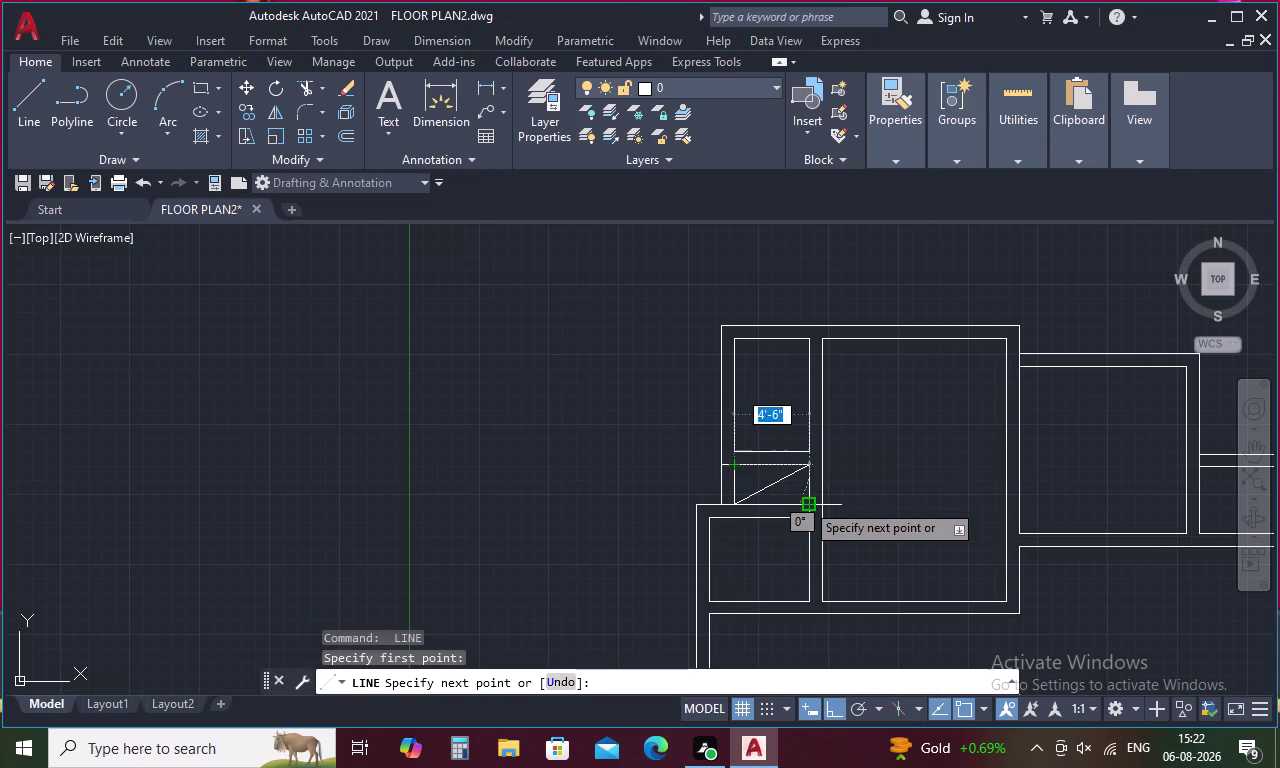
click(805, 502)
key(Escape)
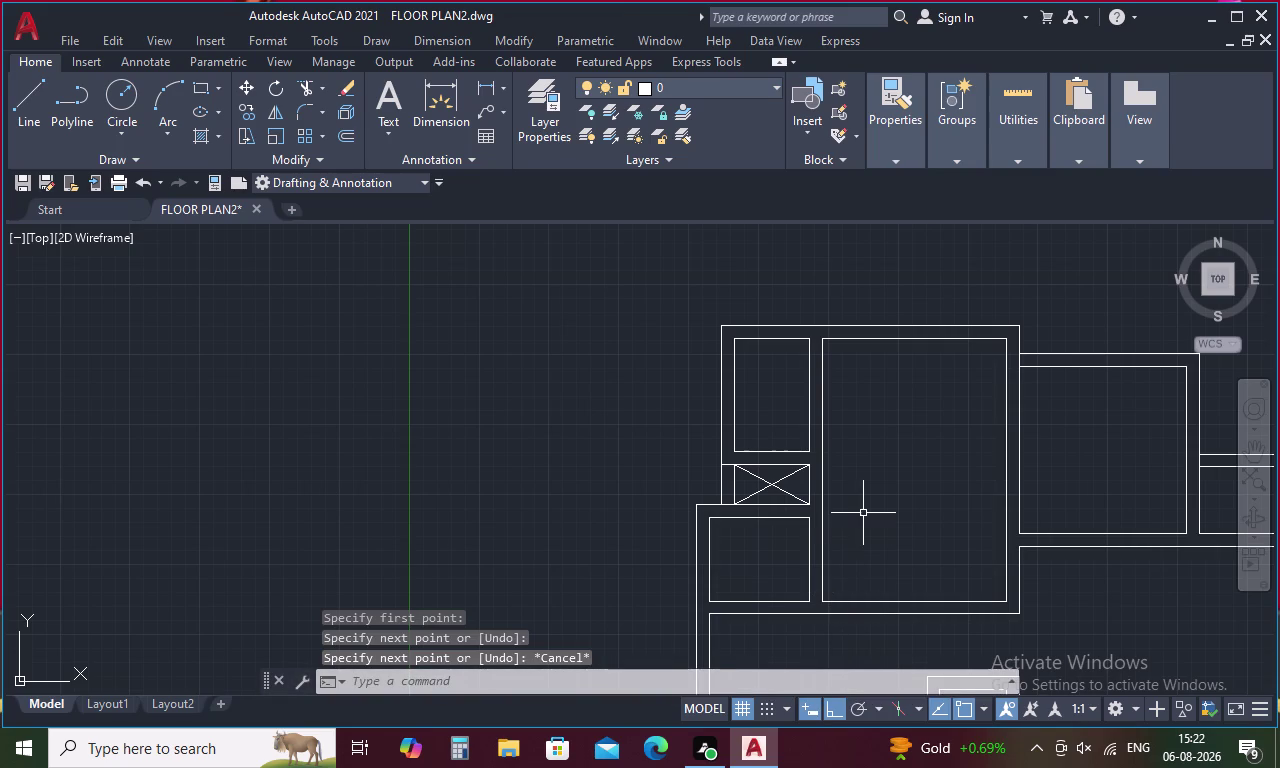
scroll(down, 3)
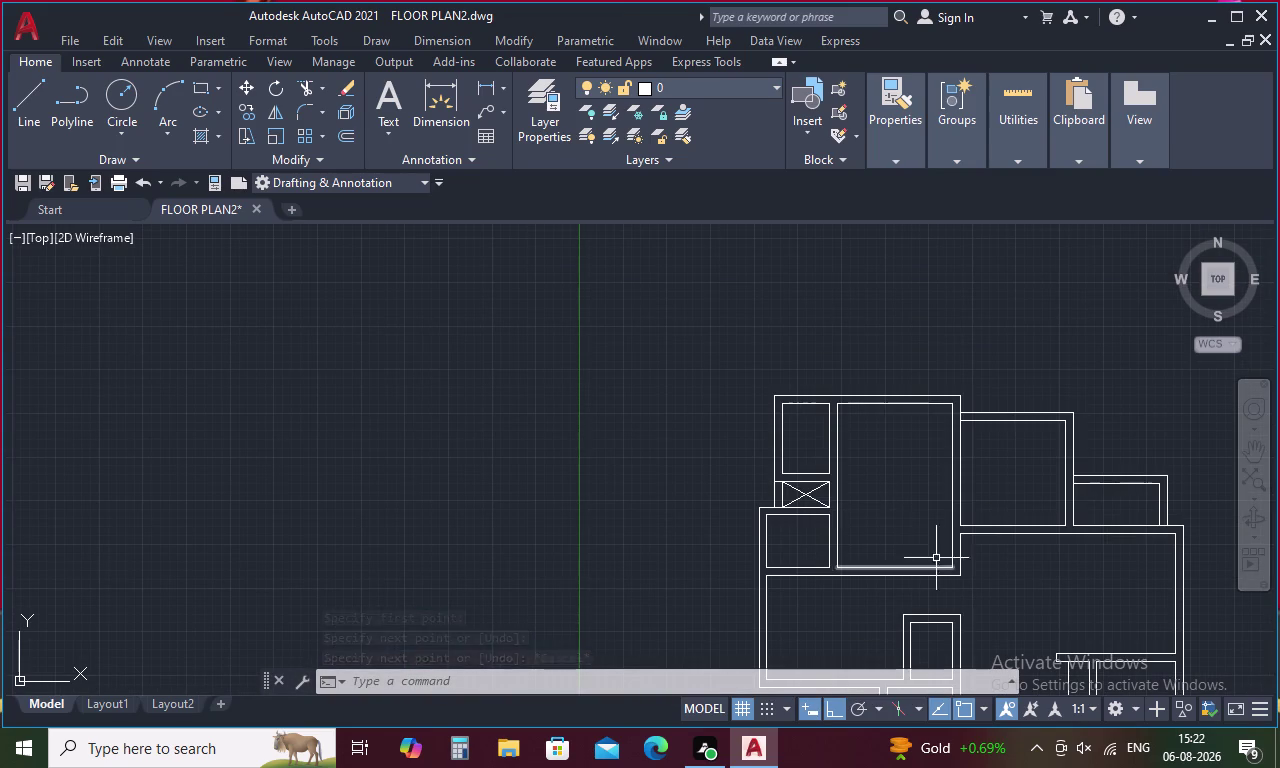
Pan the view to bring the full floor plan back on screen.
middle_drag(941, 515, 854, 313)
middle_drag(854, 313, 824, 381)
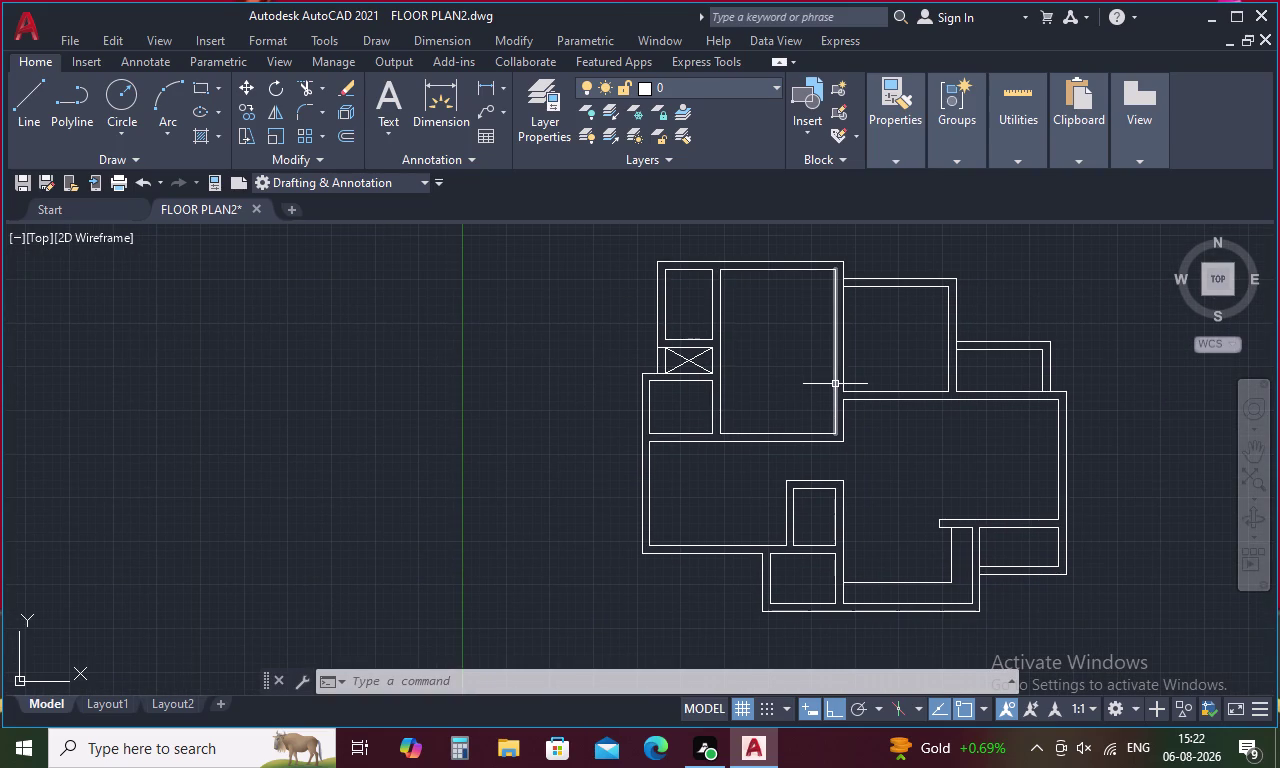